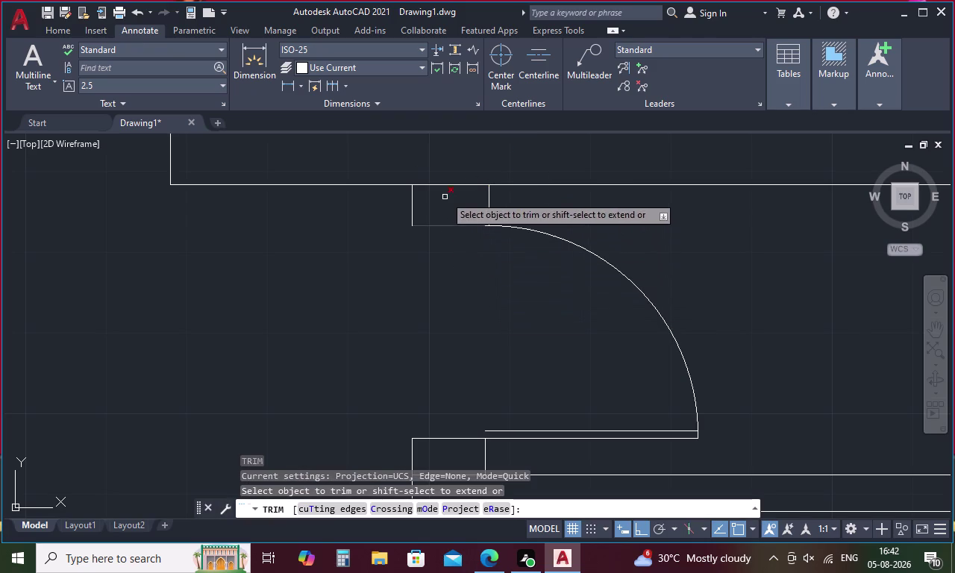
Trim away the leftover wall line pieces at the door junction.
click(446, 183)
middle_drag(458, 426, 469, 295)
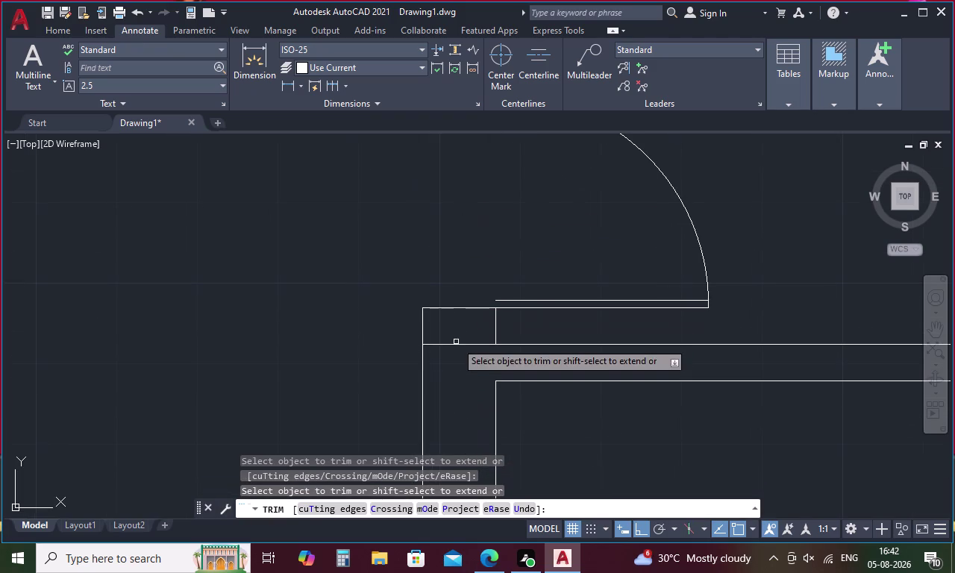
click(456, 343)
key(l)
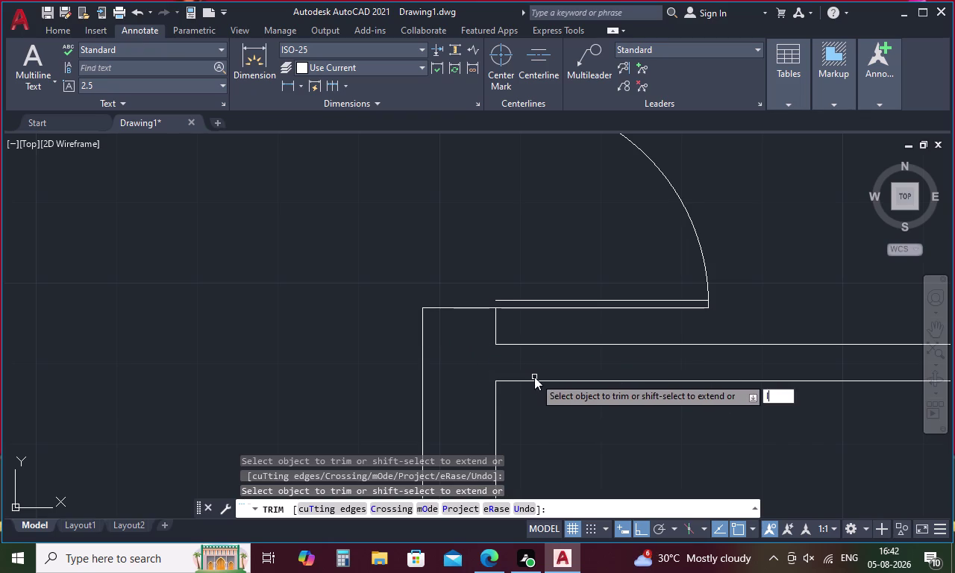
key(space)
key(Escape)
Extend a short wall line to its boundary with EXTEND.
key(e)
key(x)
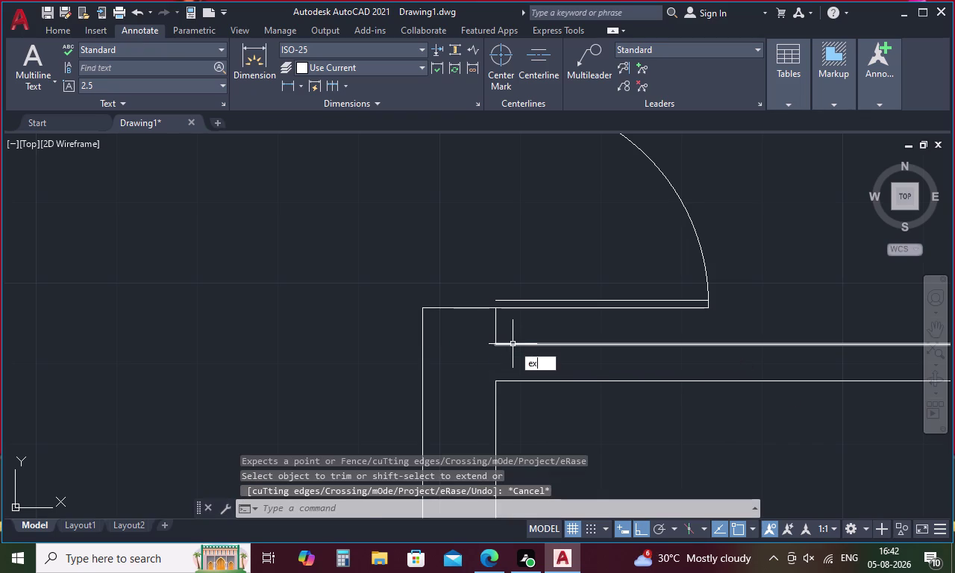
key(space)
click(494, 318)
scroll(down, 3)
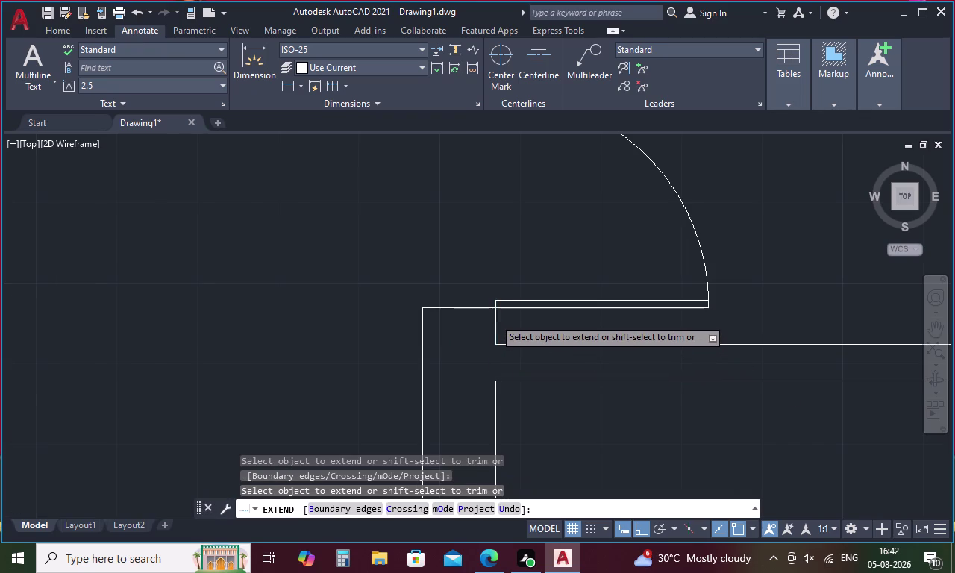
scroll(down, 3)
scroll(down, 3)
Pan across the plan to check the small rooms below the door.
middle_drag(671, 268, 592, 349)
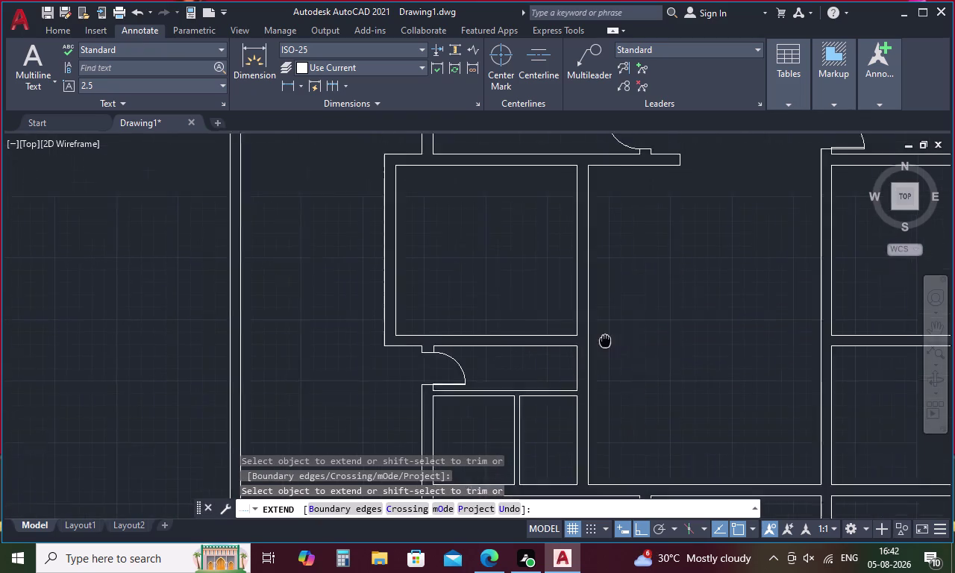
middle_drag(591, 349, 525, 386)
scroll(up, 3)
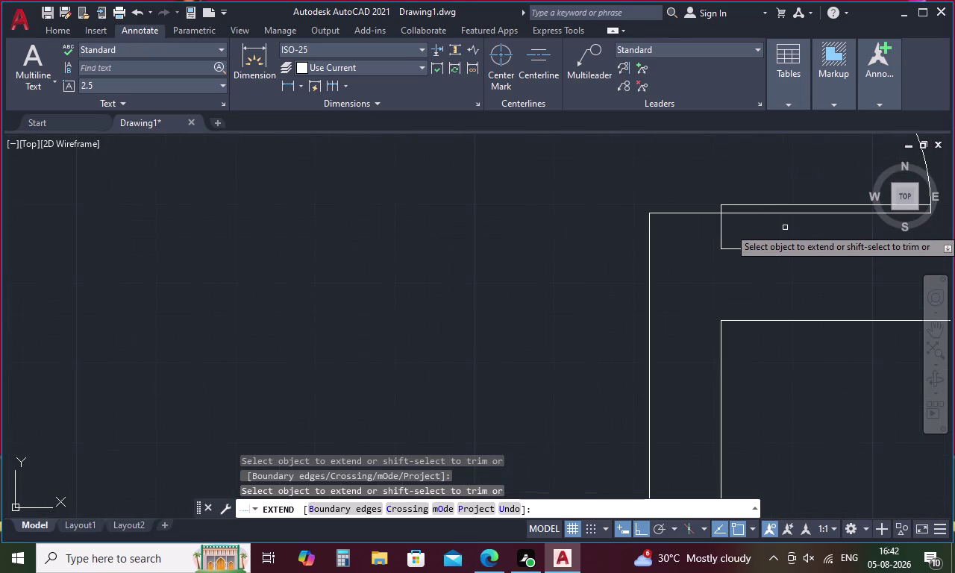
scroll(down, 3)
scroll(down, 3)
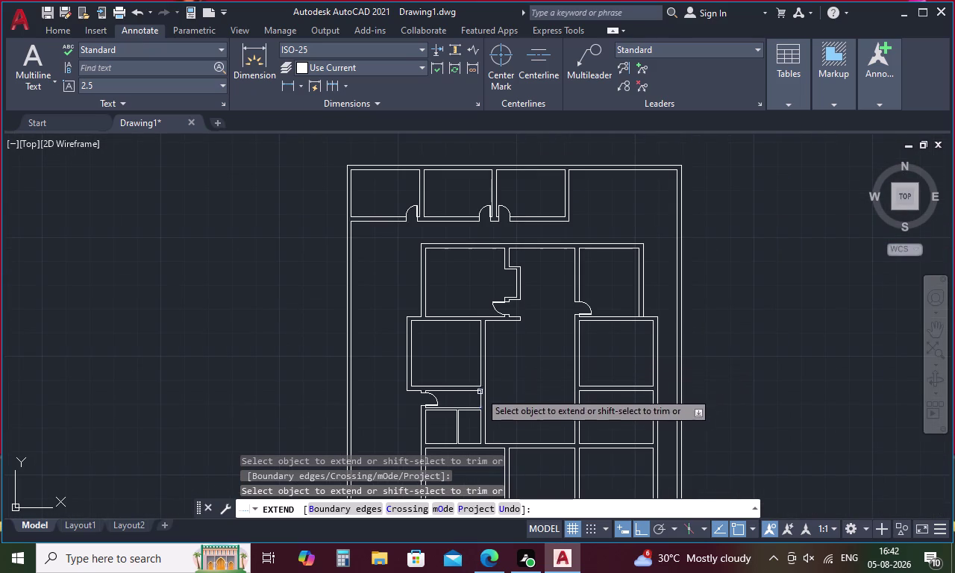
middle_drag(441, 438, 459, 383)
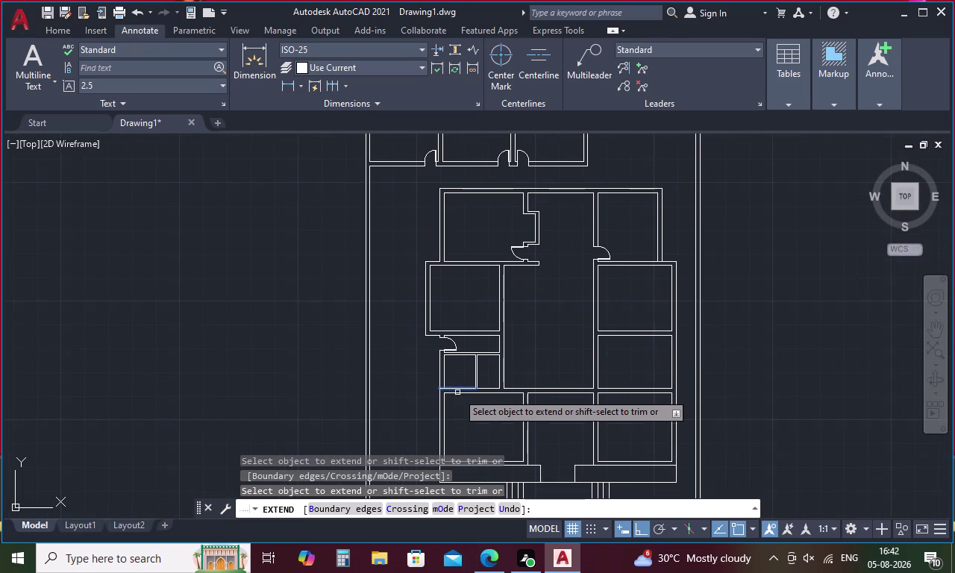
key(Escape)
scroll(up, 3)
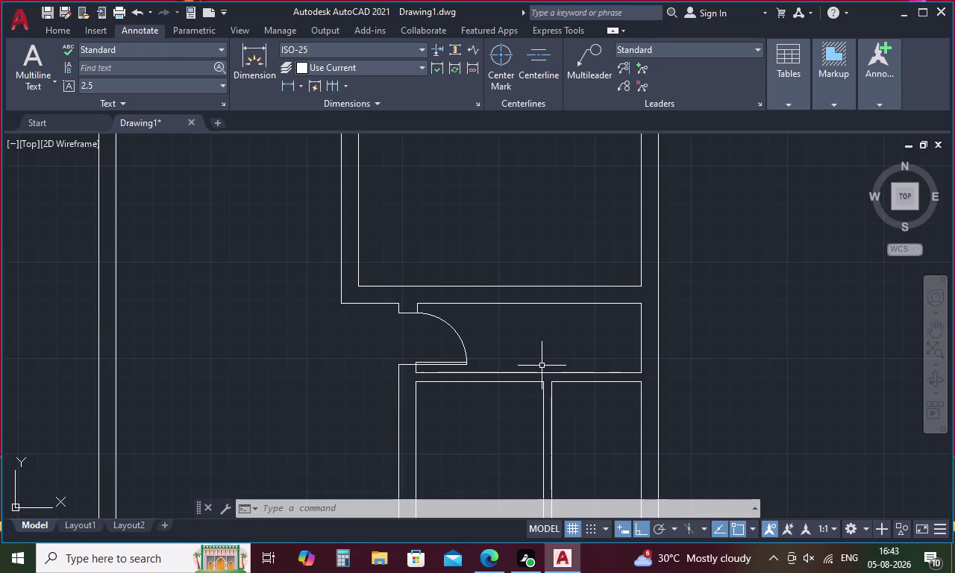
Start a line with TK tracking from the wall corner above the door room.
scroll(down, 3)
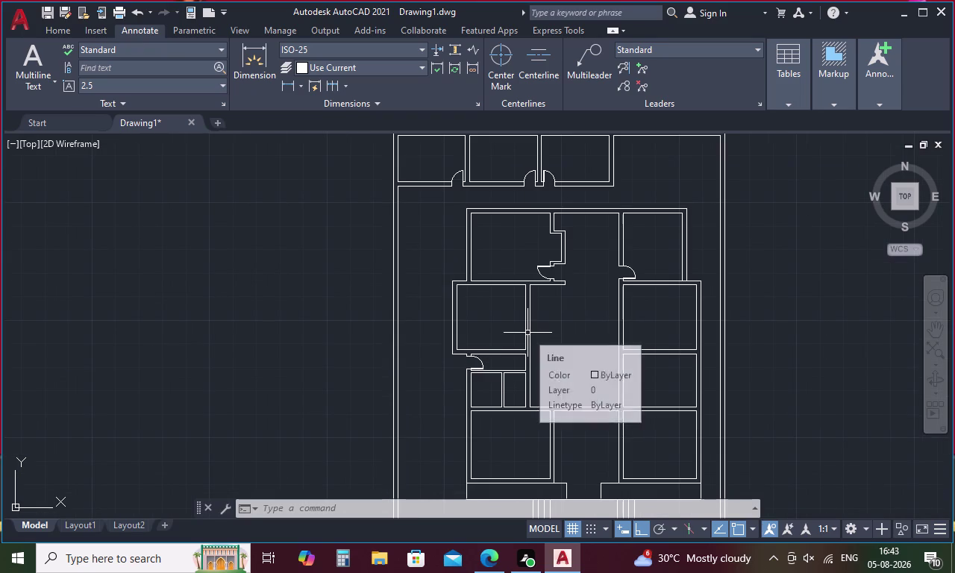
scroll(up, 3)
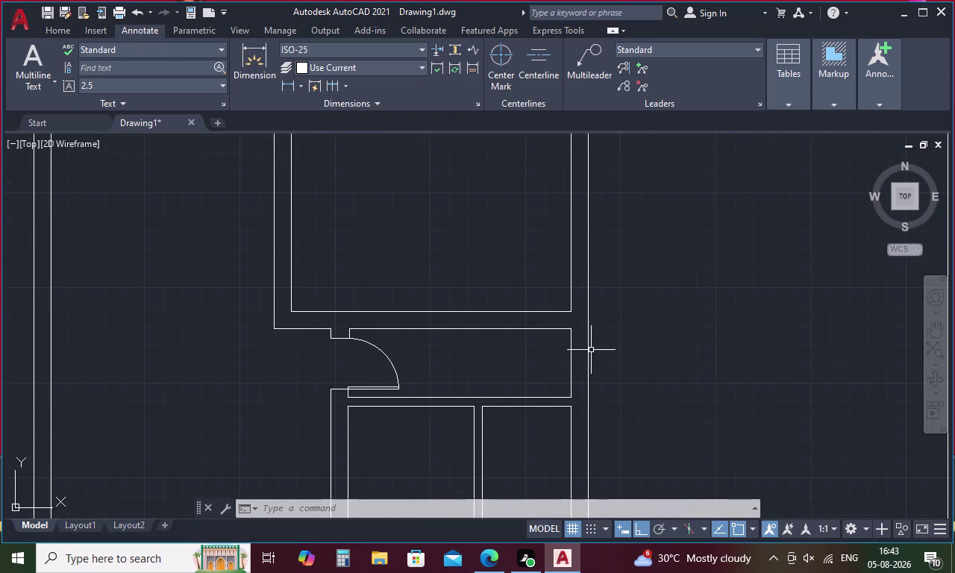
key(l)
key(Return)
text(t)
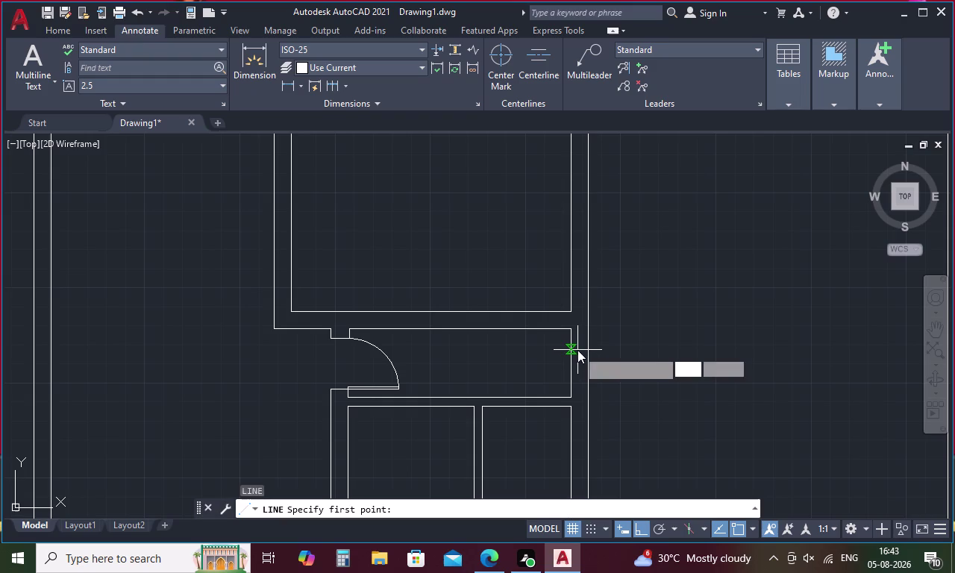
text(k)
key(space)
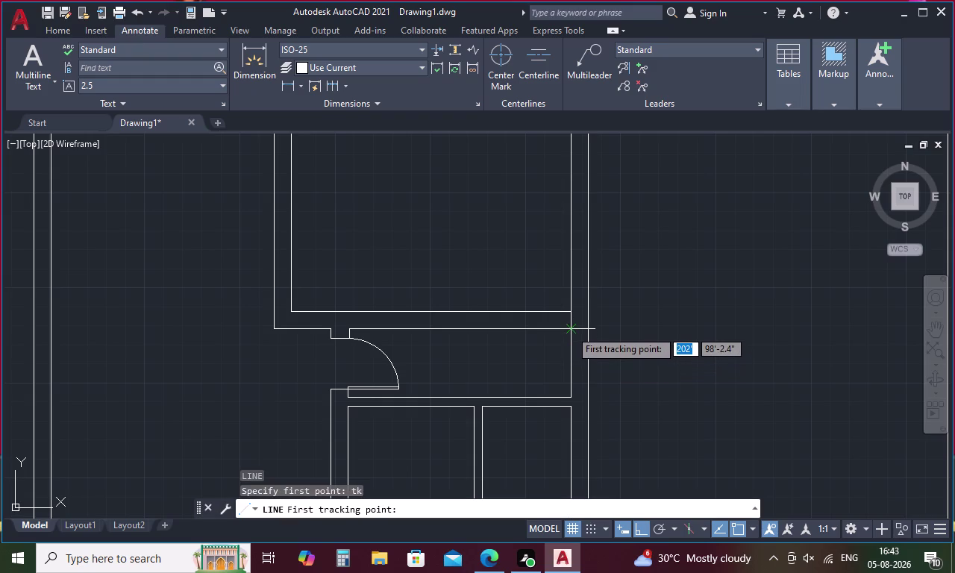
click(570, 330)
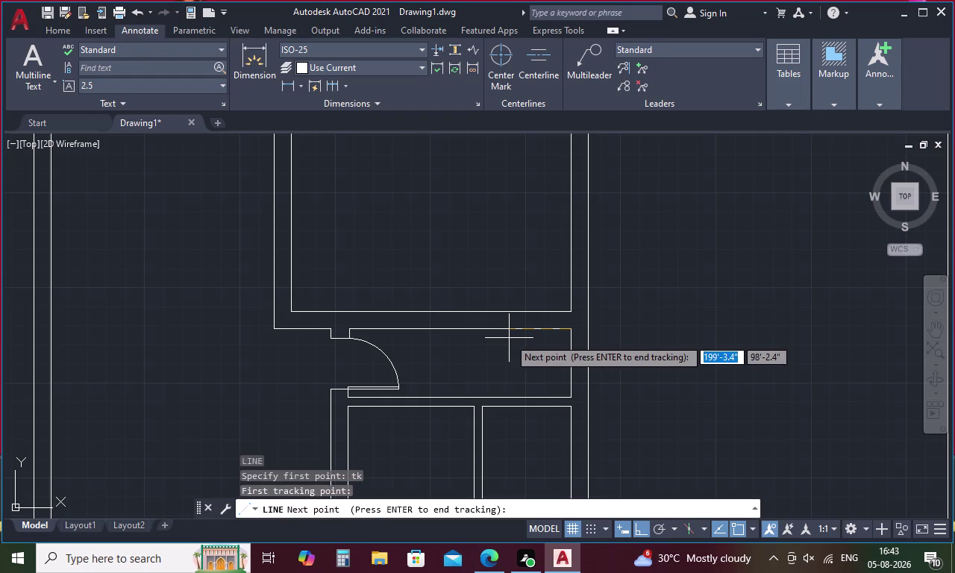
Track 4.5 along the wall from the corner, correcting a mistyped 2.5.
text(2.5)
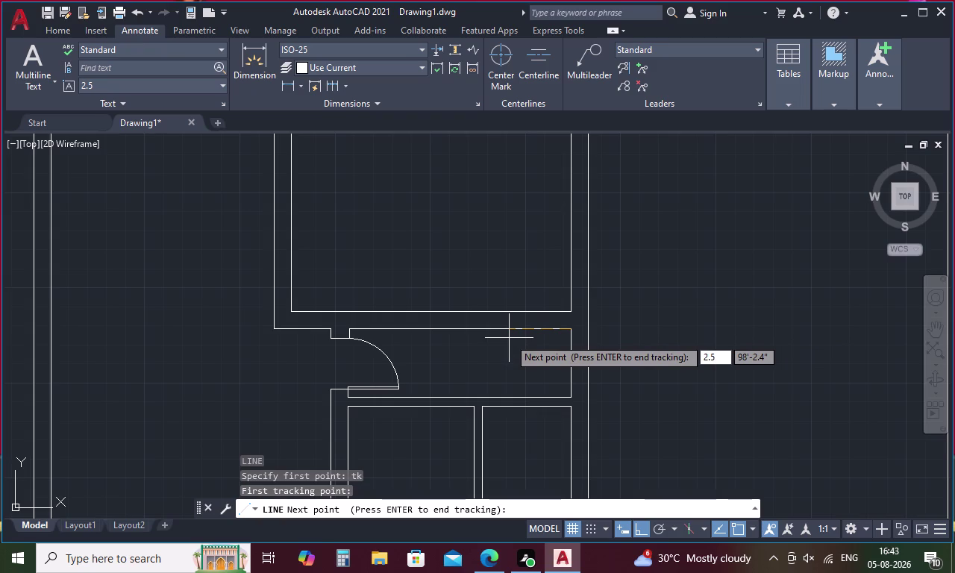
key(BackSpace)
key(BackSpace)
key(BackSpace)
text(4.)
text(5)
key(space)
key(space)
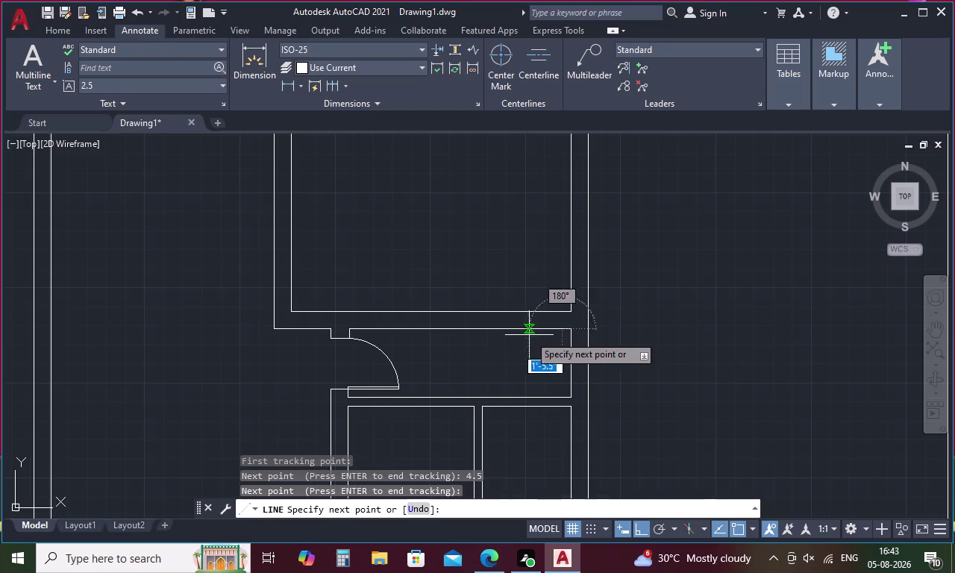
Draw the short line across the wall thickness at the tracked point.
click(560, 312)
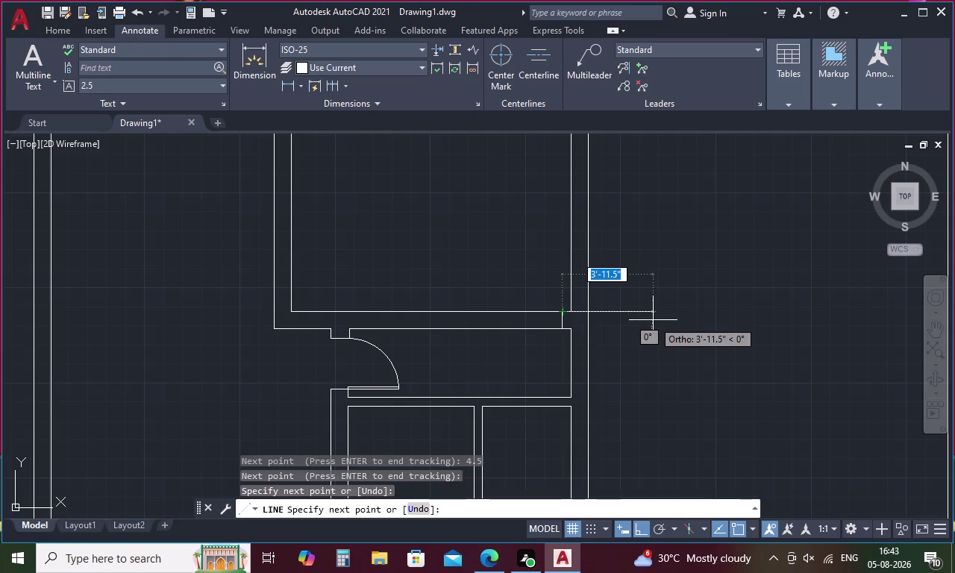
key(Escape)
key(o)
key(space)
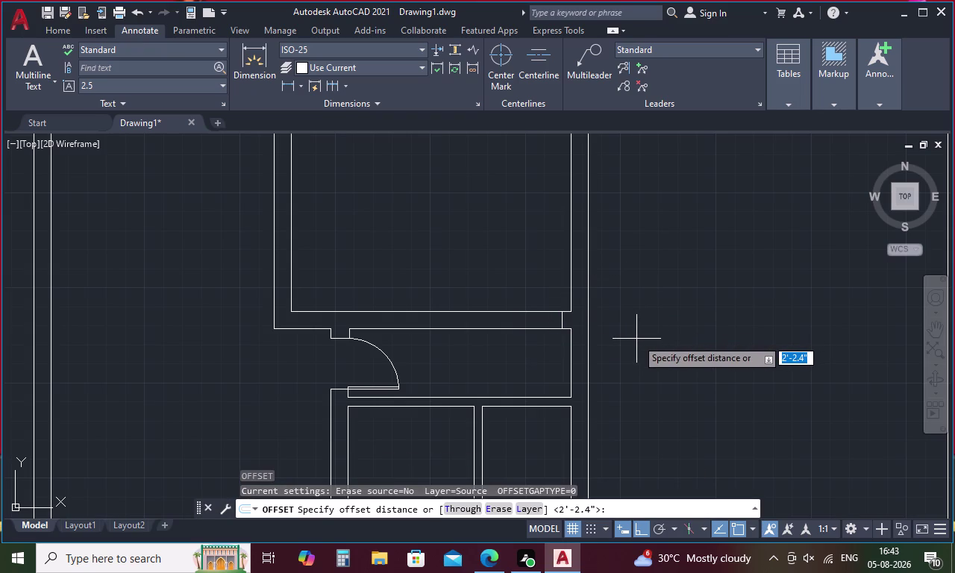
Offset the opening edge line 2.5 toward the door side.
key(2)
key(period)
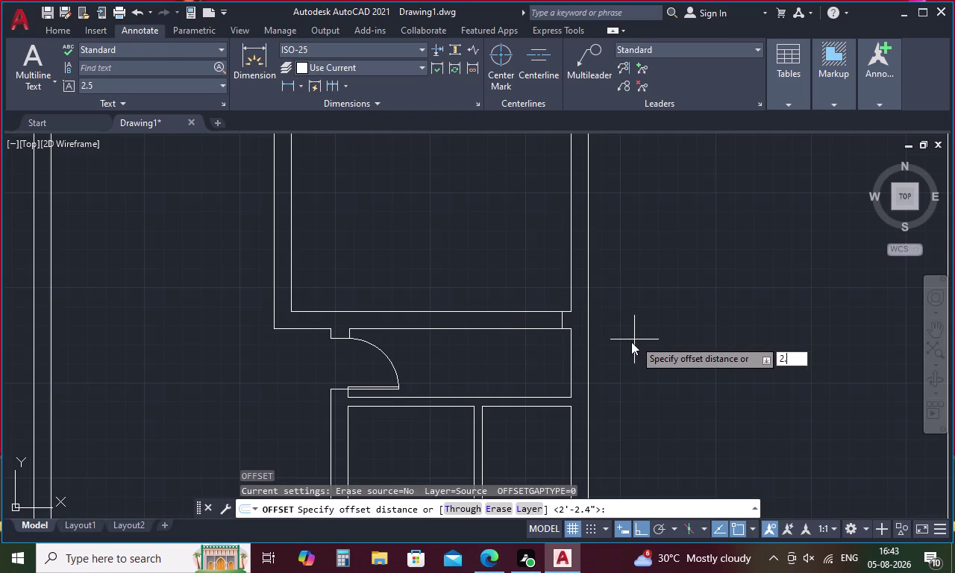
key(5)
text(')
key(space)
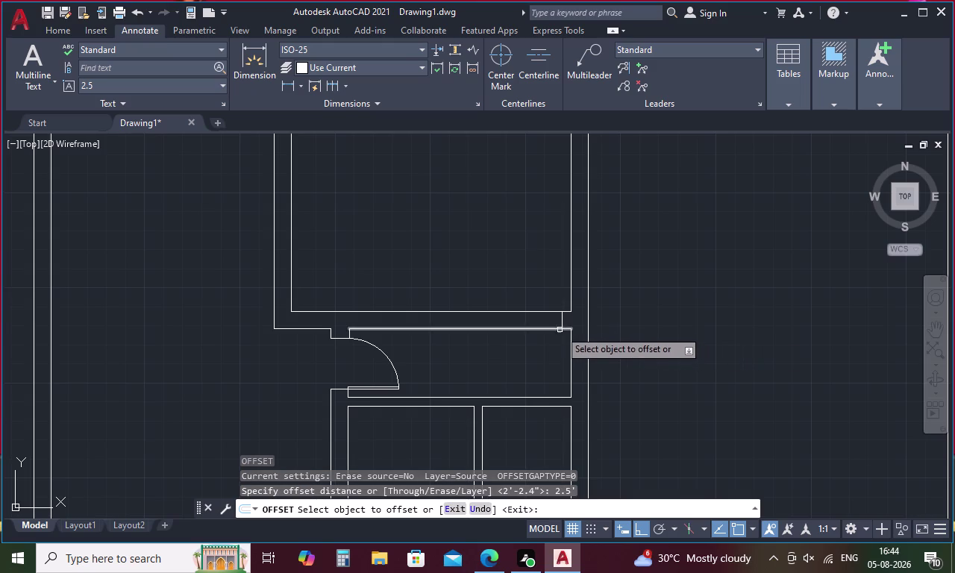
click(561, 321)
click(496, 320)
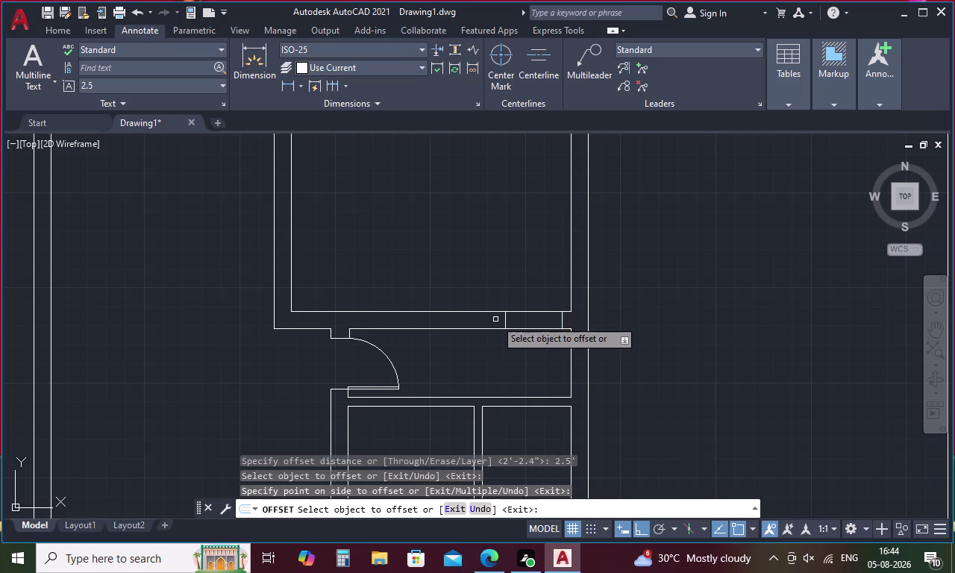
key(Escape)
Draw a 2.5 line straight up from the opening corner.
text(l)
key(space)
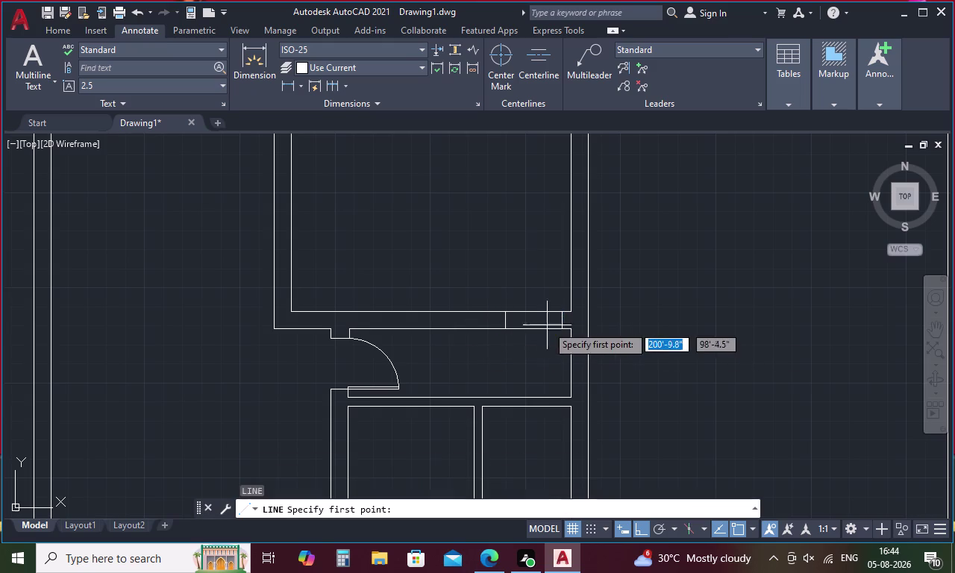
click(560, 315)
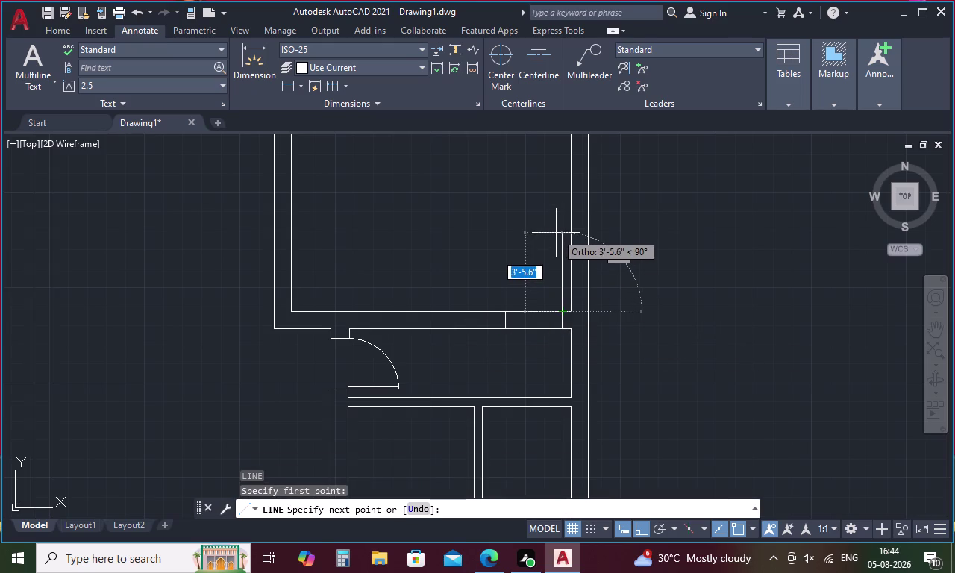
text(2.5)
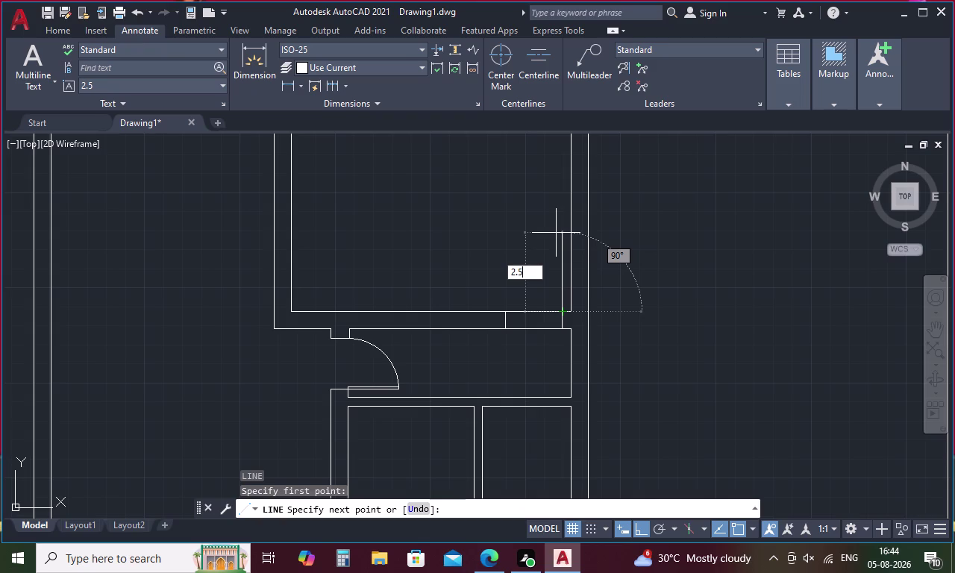
key(apostrophe)
key(space)
key(Escape)
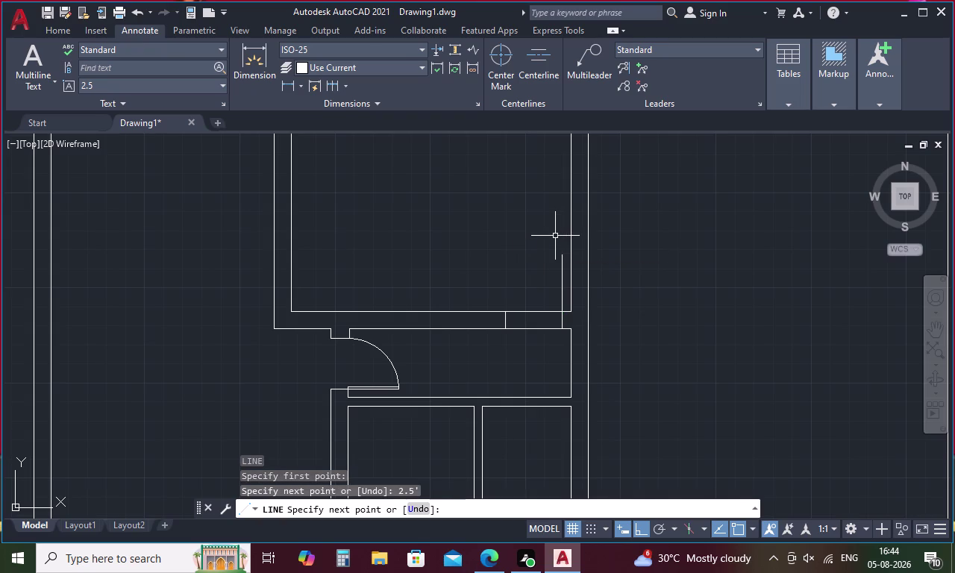
Offset the upright door leaf line by 1 beside it.
text(o)
key(space)
text(1)
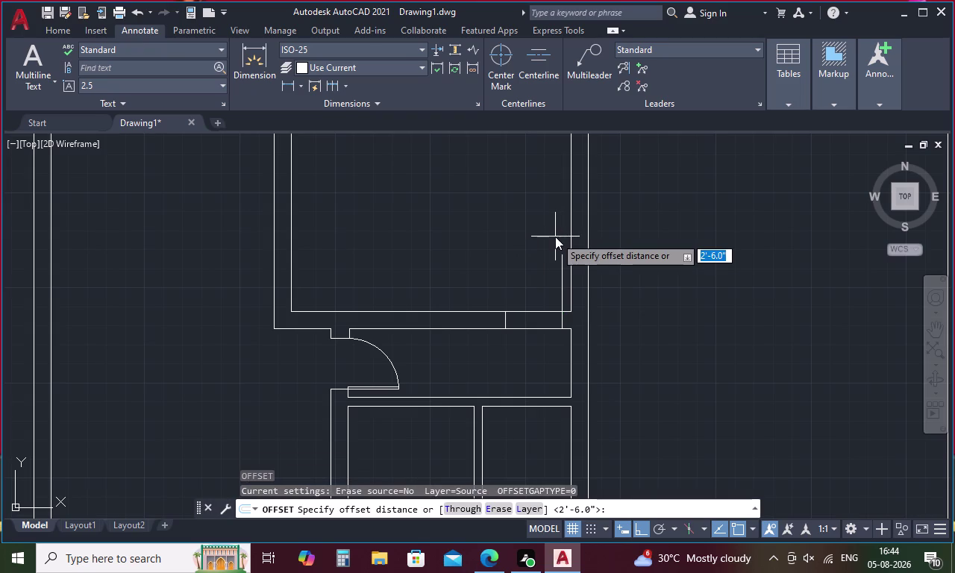
key(space)
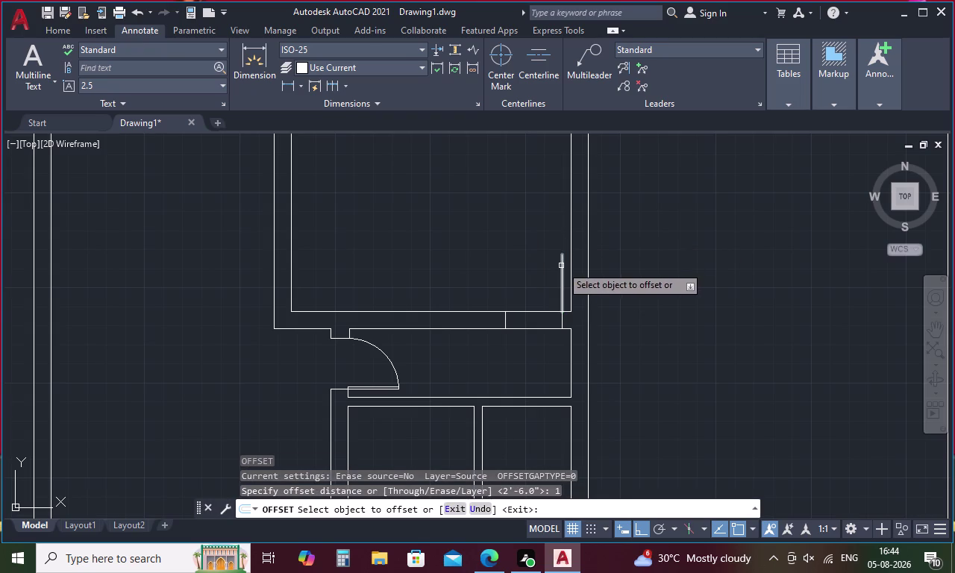
click(561, 266)
click(542, 266)
key(Escape)
text(a)
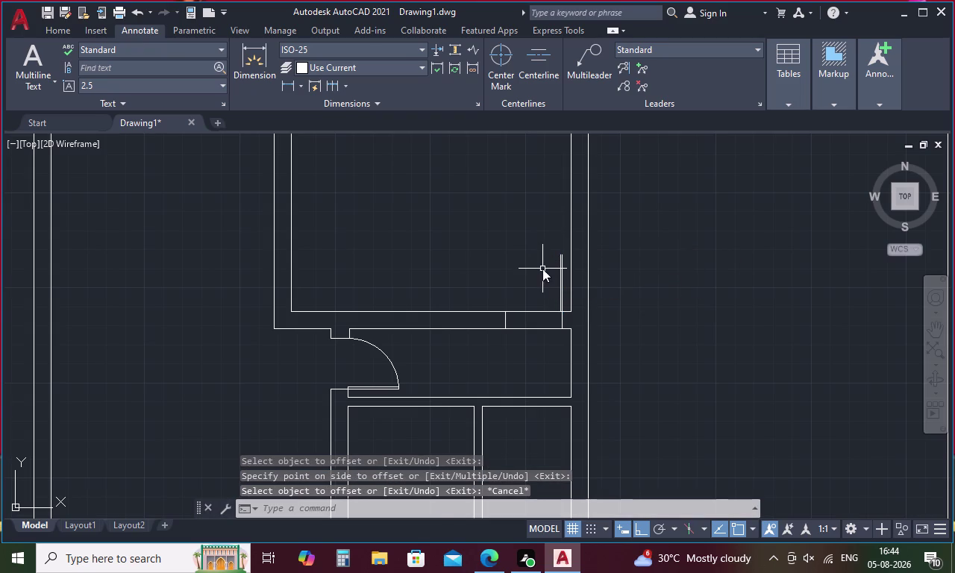
key(space)
Draw the three-point door swing arc from the leaf's top.
click(503, 312)
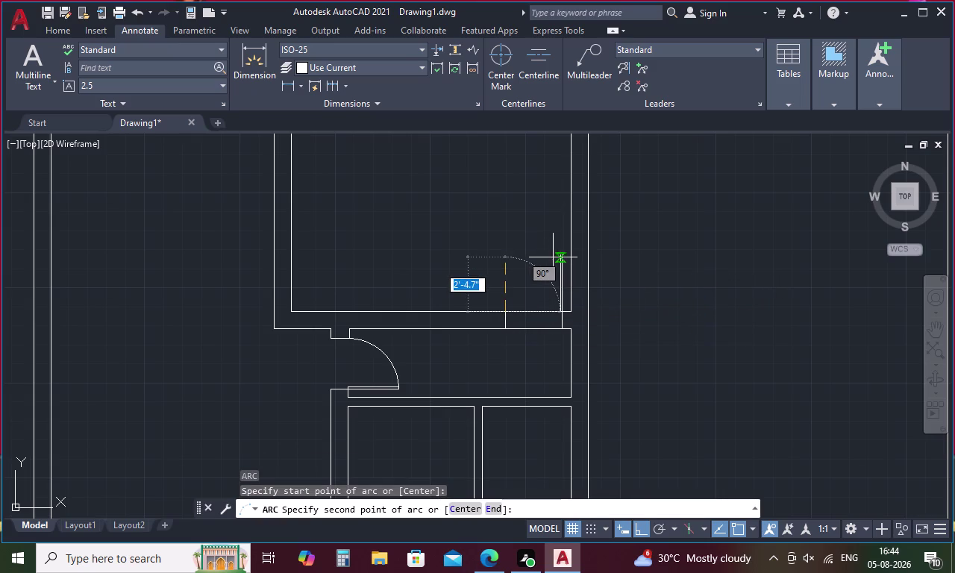
scroll(up, 3)
click(579, 247)
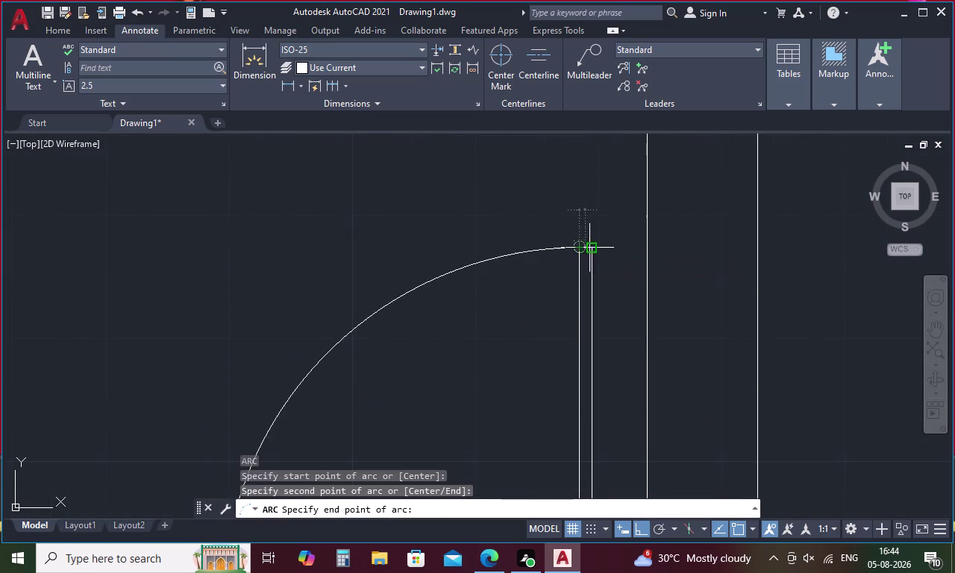
scroll(up, 3)
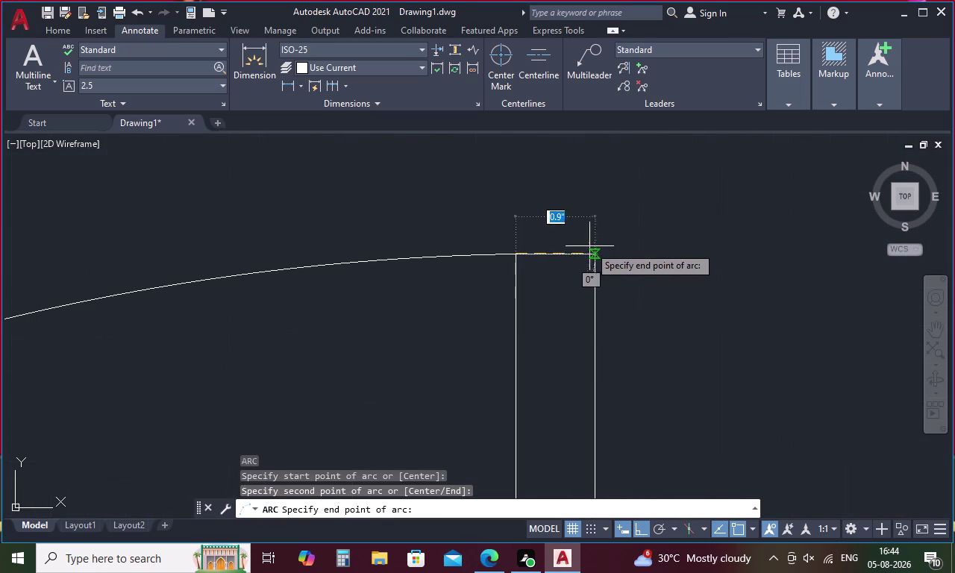
click(597, 252)
scroll(down, 3)
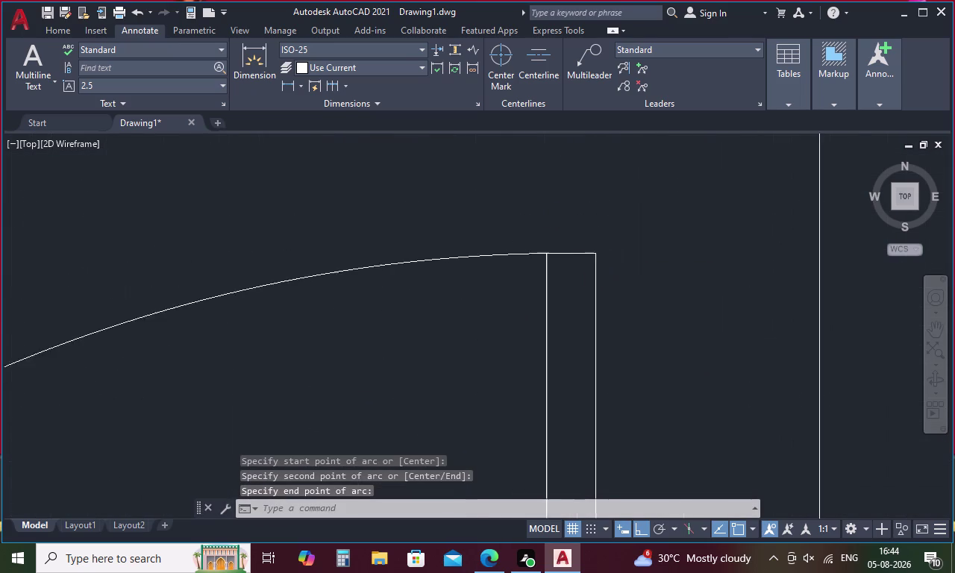
scroll(down, 3)
key(Escape)
Fence-trim the wall line across the doorway and pan out to the whole plan.
key(t)
key(r)
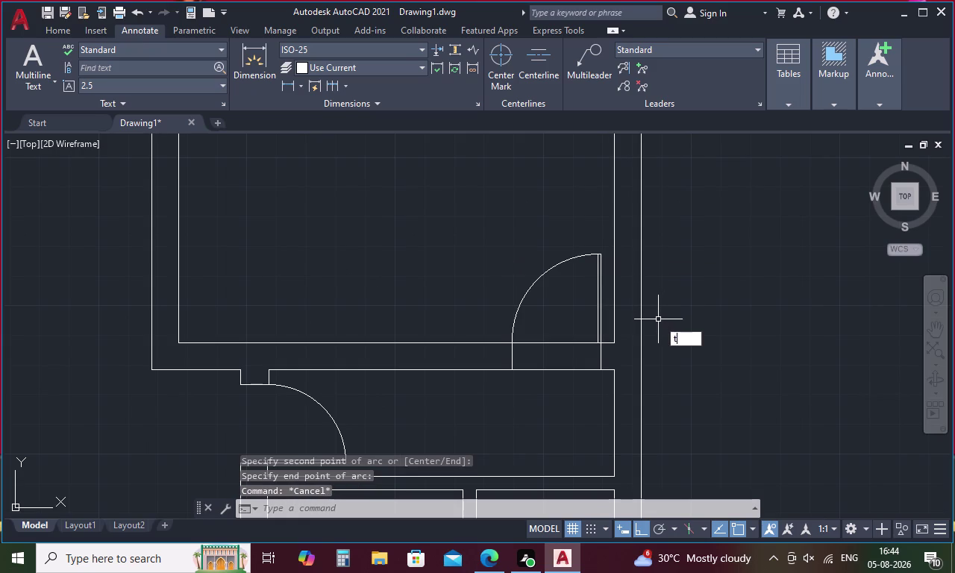
key(space)
key(space)
drag(570, 318, 556, 389)
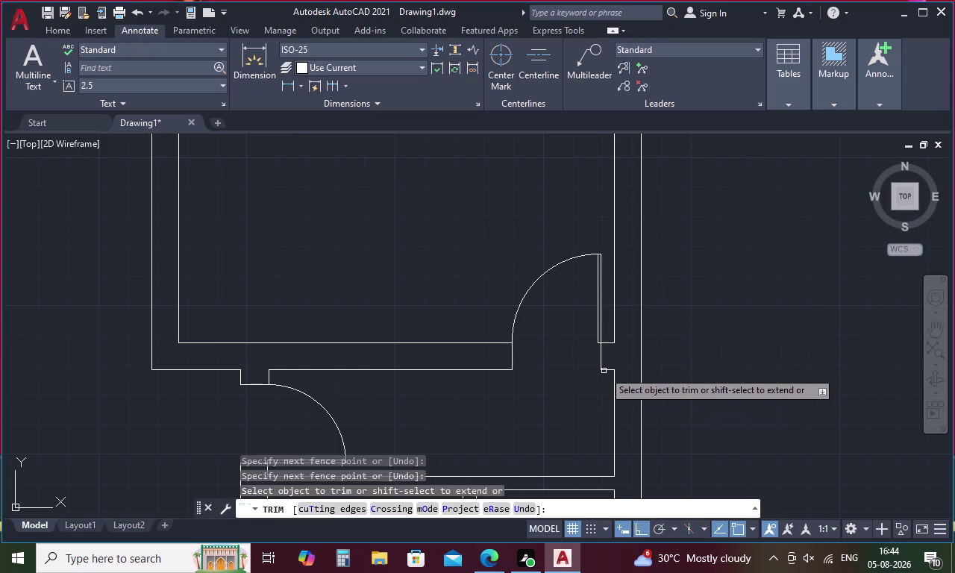
scroll(down, 3)
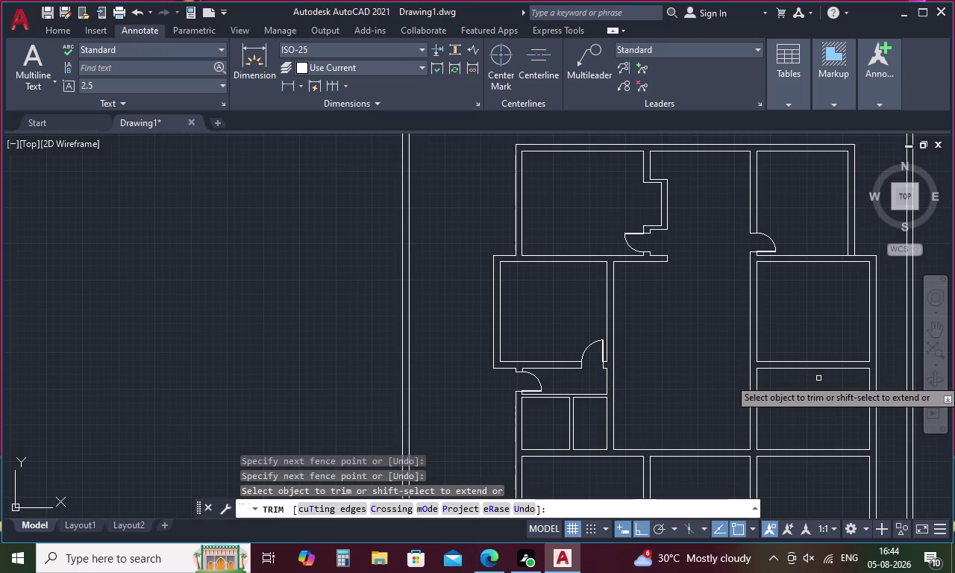
middle_drag(798, 383, 683, 391)
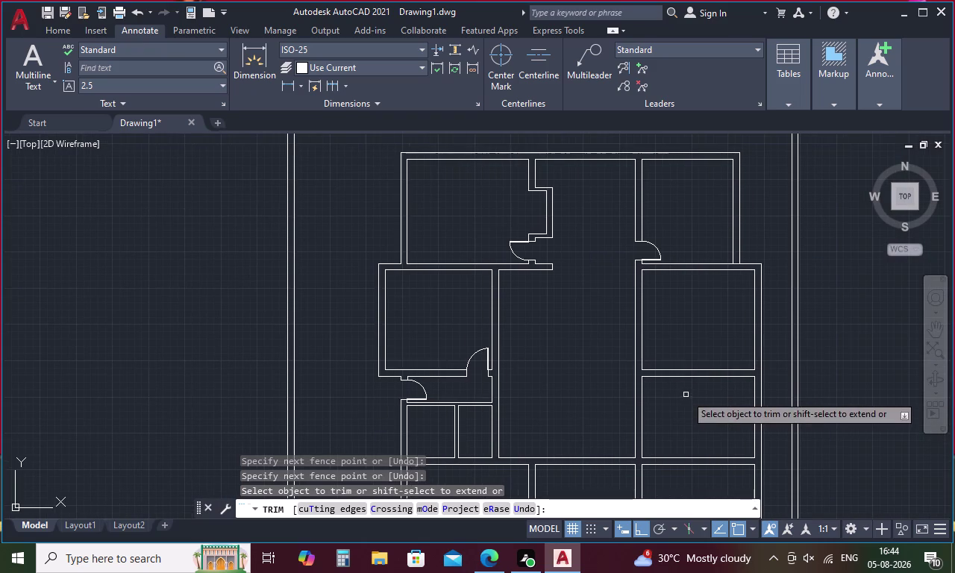
key(Escape)
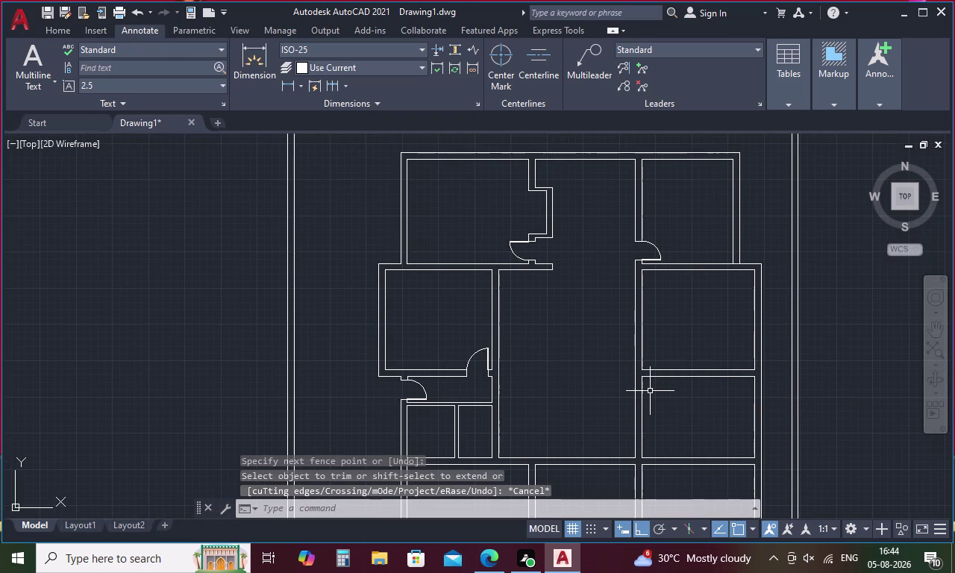
Start a line tracked 4.5 from a wall corner, then cancel it.
key(l)
key(space)
text(tk)
key(space)
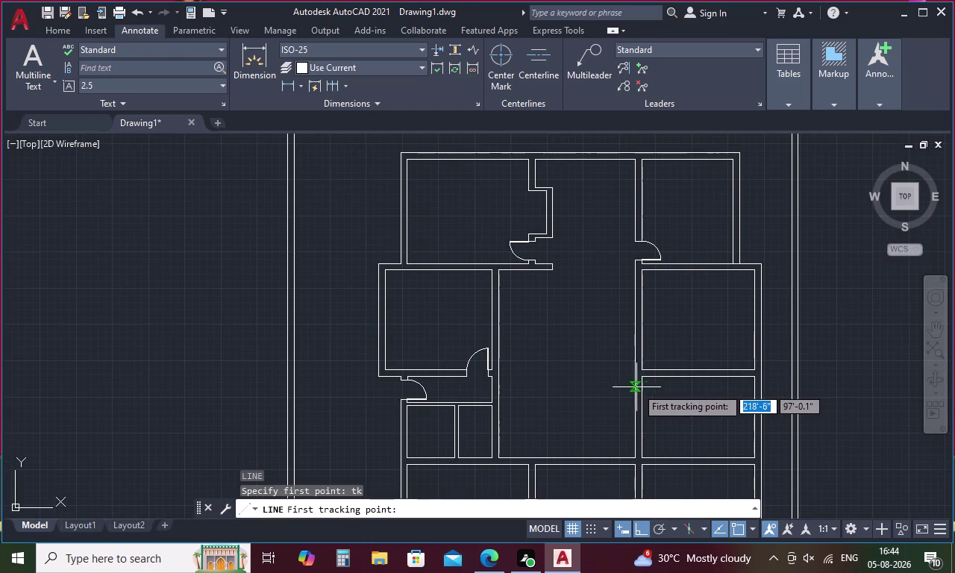
scroll(up, 3)
click(634, 362)
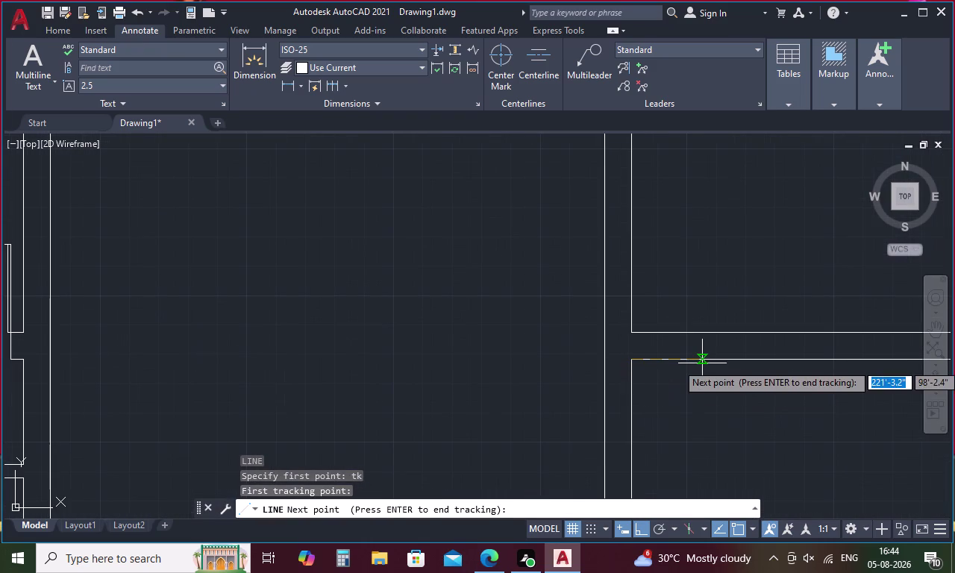
text(4.5)
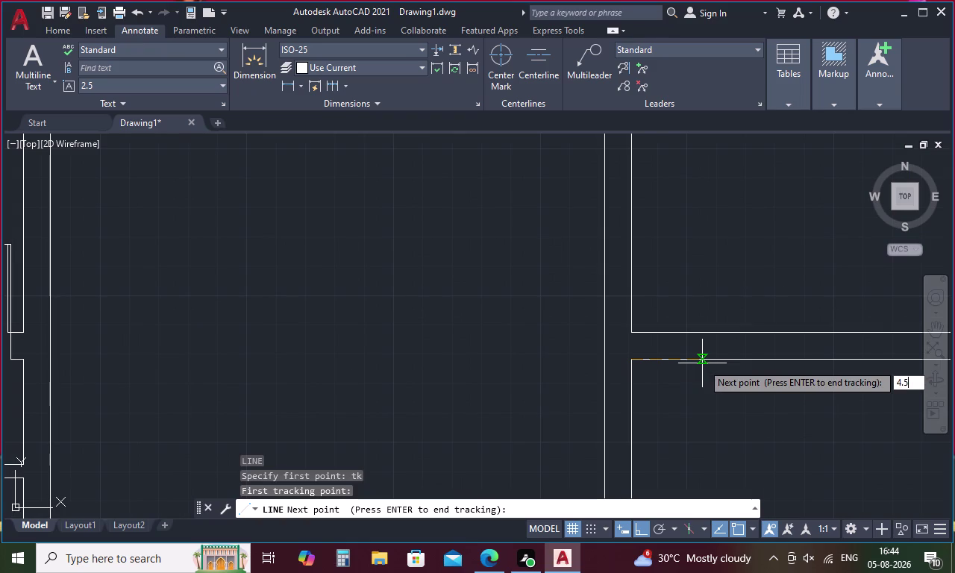
key(space)
key(space)
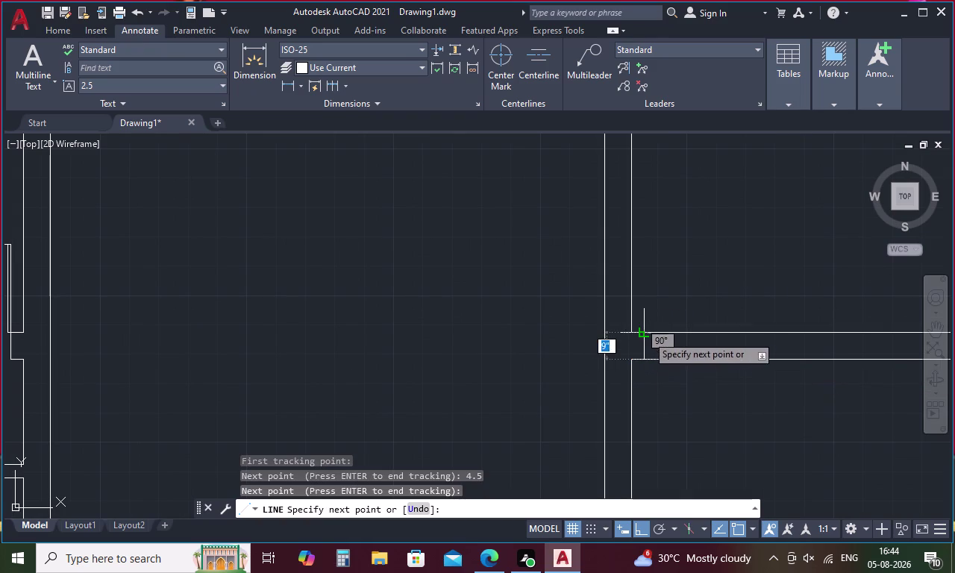
click(644, 330)
scroll(down, 3)
key(Escape)
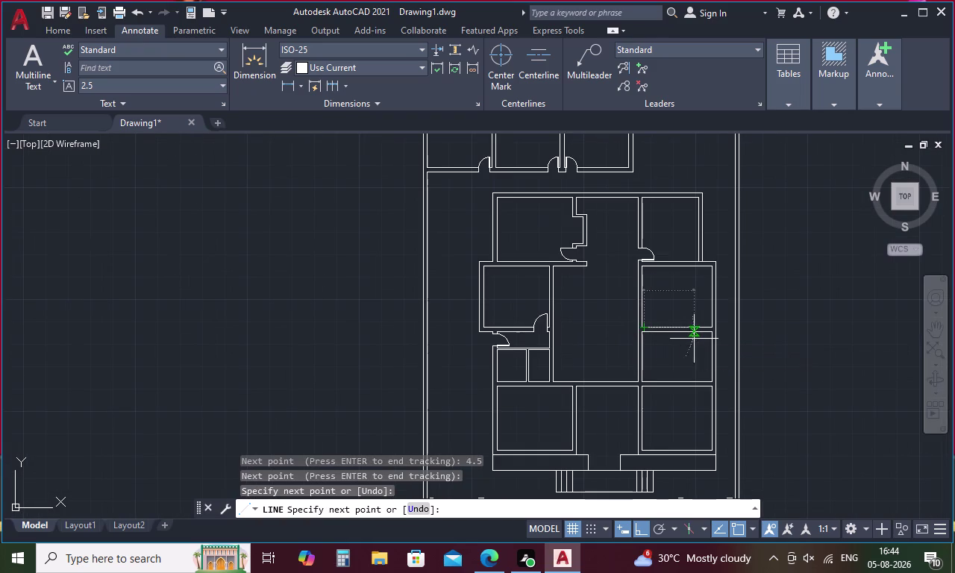
Select the door arc, leaf and jamb lines and choose copy from the right-click menu.
scroll(up, 3)
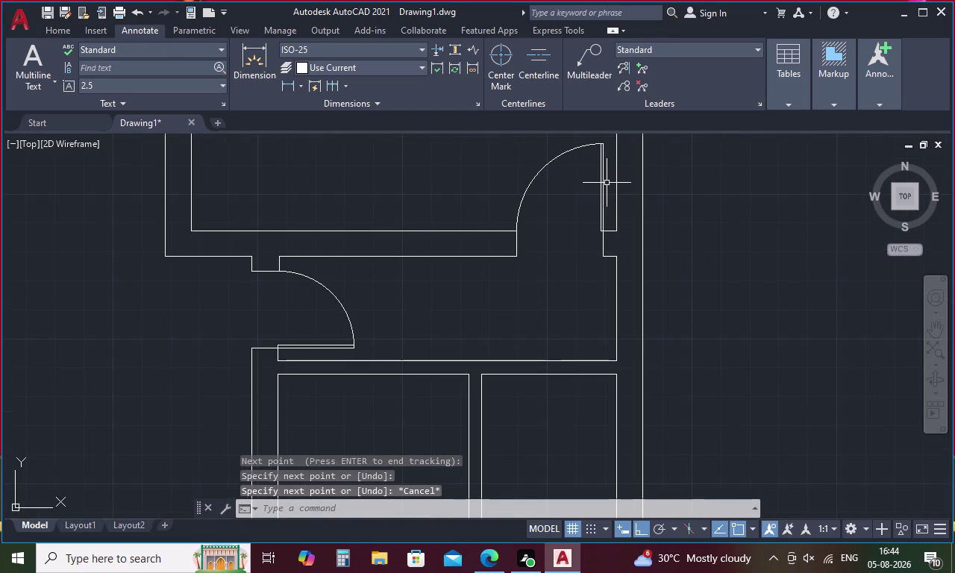
drag(607, 181, 517, 191)
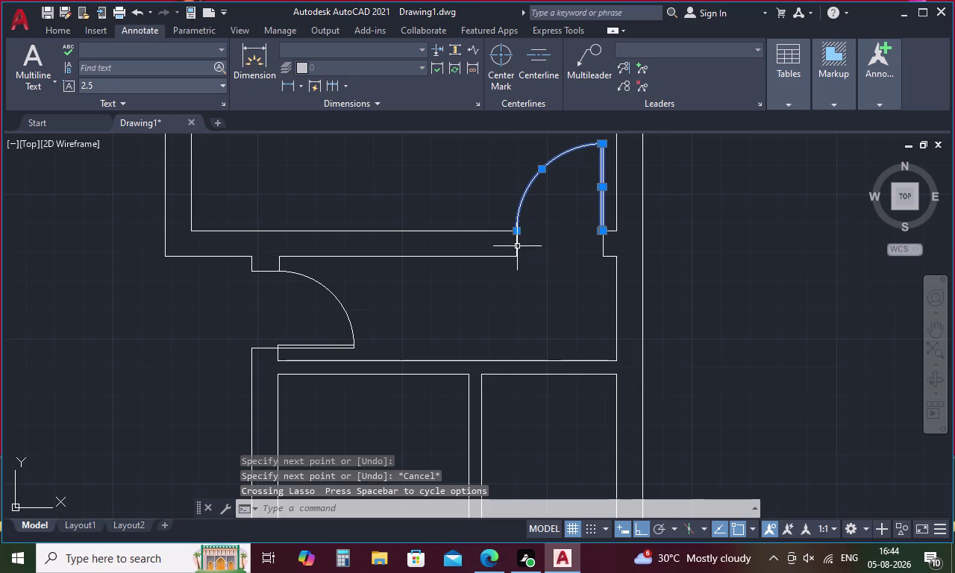
click(518, 245)
right_click(561, 255)
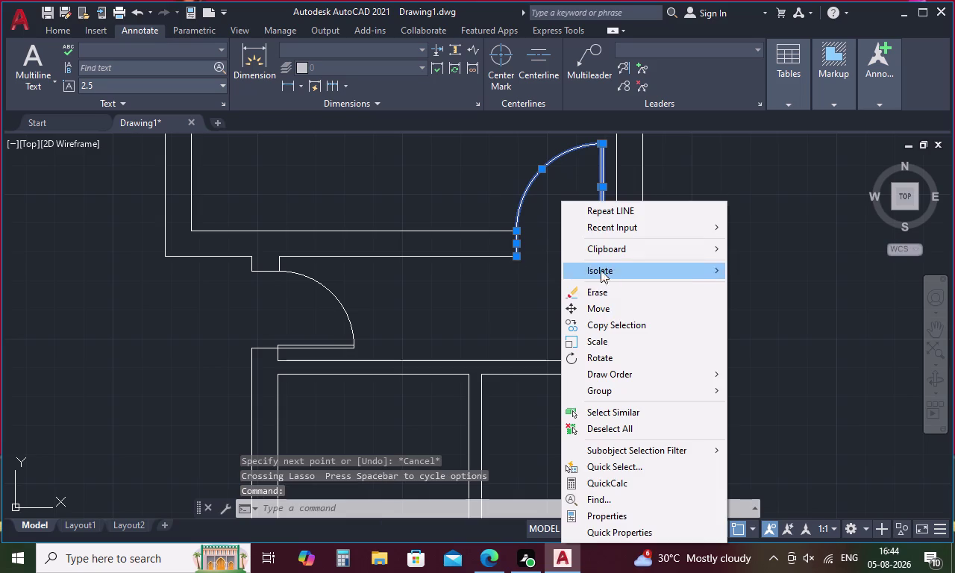
click(616, 323)
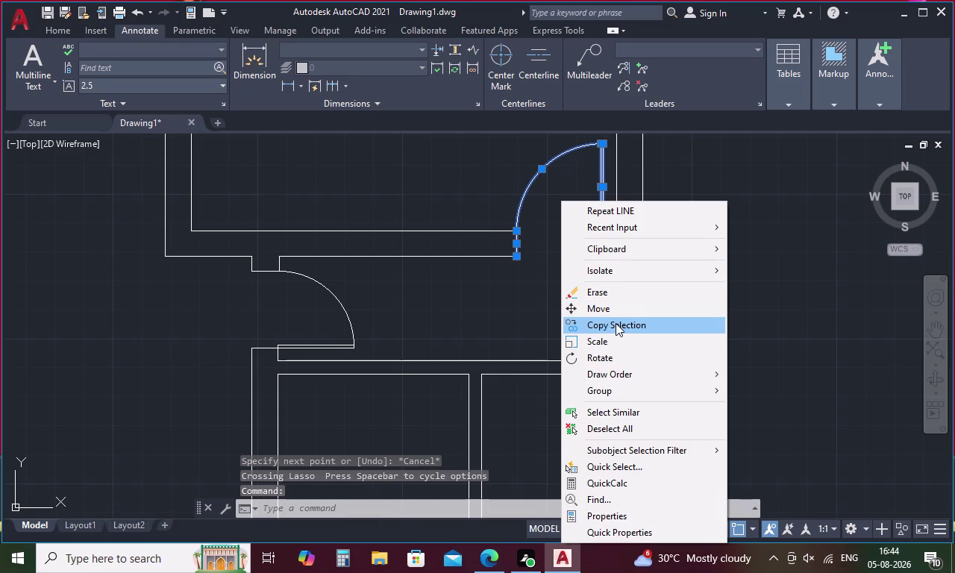
Place a copy of the door 18'-0" to the right at the next doorway.
click(602, 228)
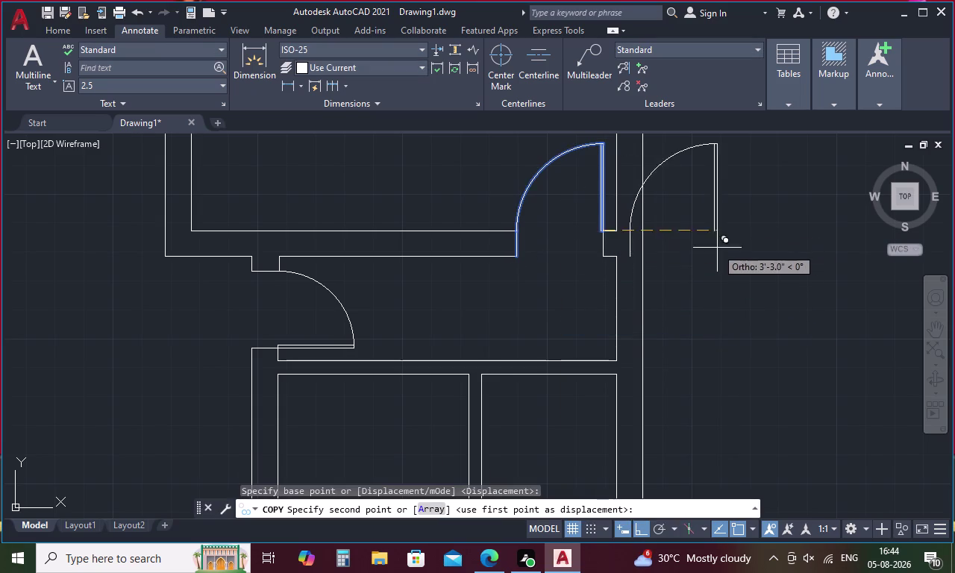
scroll(down, 3)
scroll(up, 3)
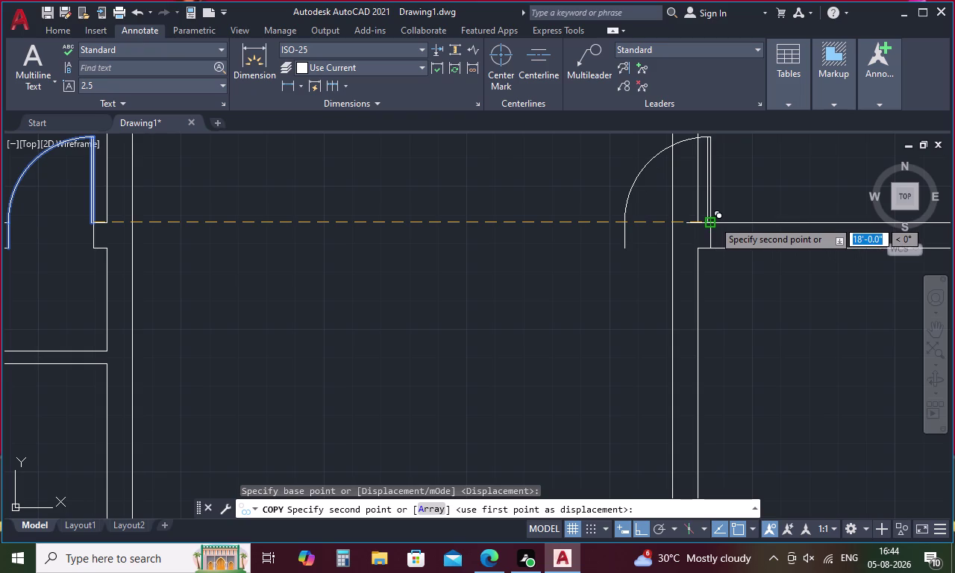
click(713, 221)
key(Escape)
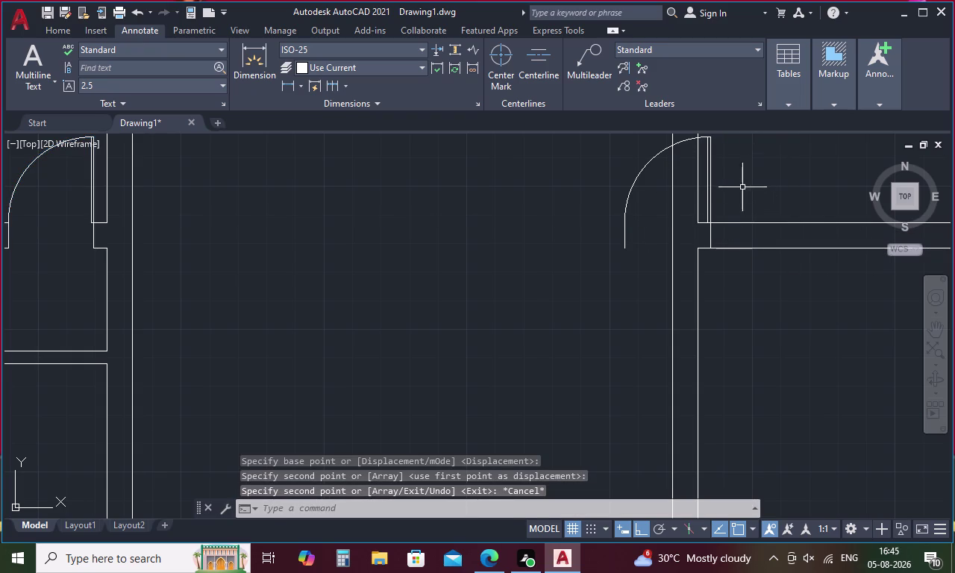
Select the copied door's leaf, arc and jamb lines.
drag(742, 187, 698, 191)
key(Escape)
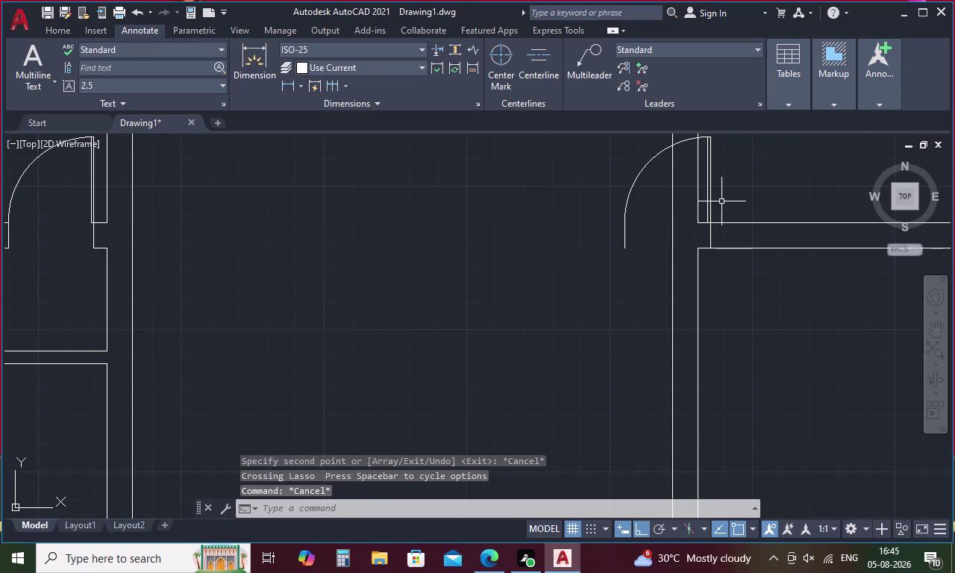
drag(723, 197, 704, 210)
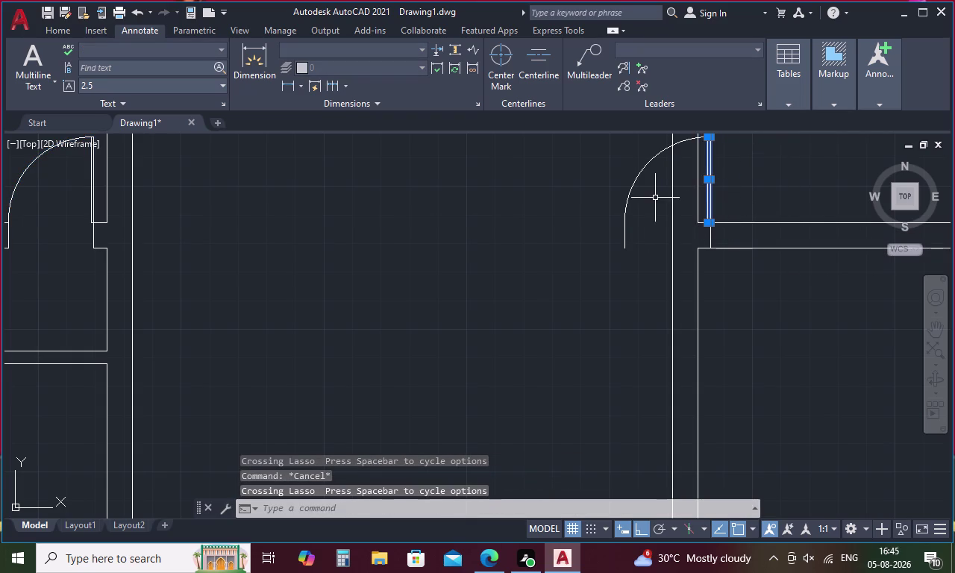
drag(653, 195, 612, 209)
drag(638, 230, 598, 244)
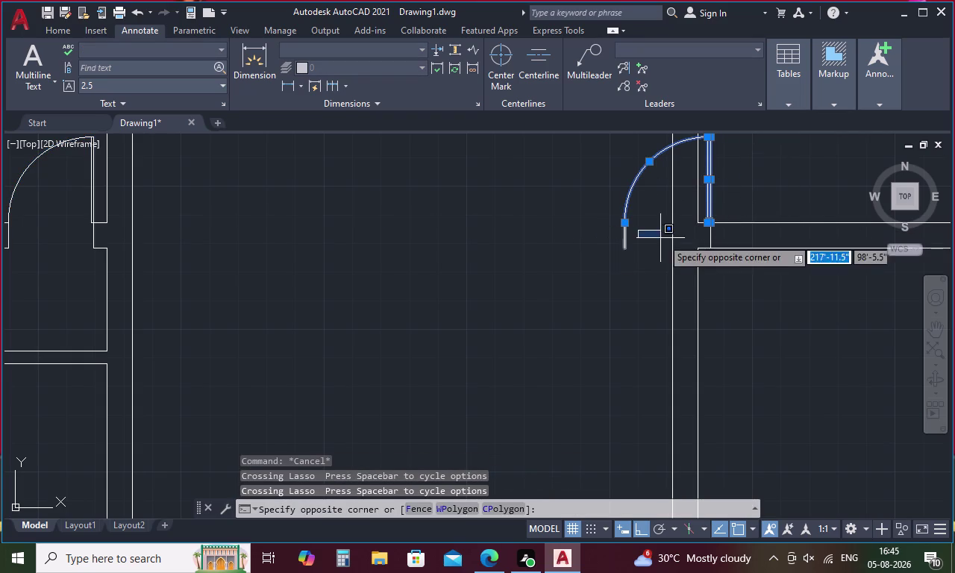
click(588, 244)
Start MIRROR on the copied door with the first mirror point at the jamb.
right_click(575, 274)
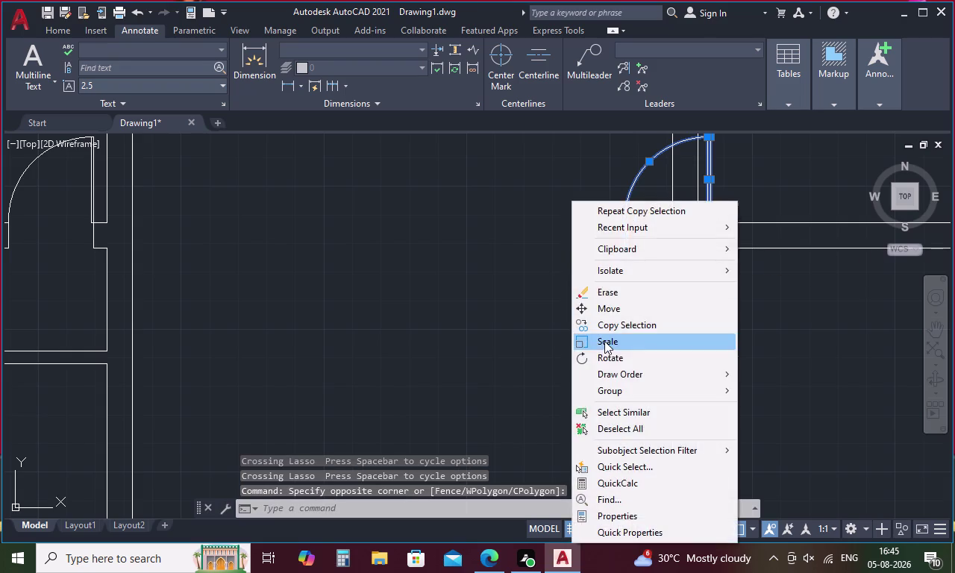
key(Escape)
key(m)
key(i)
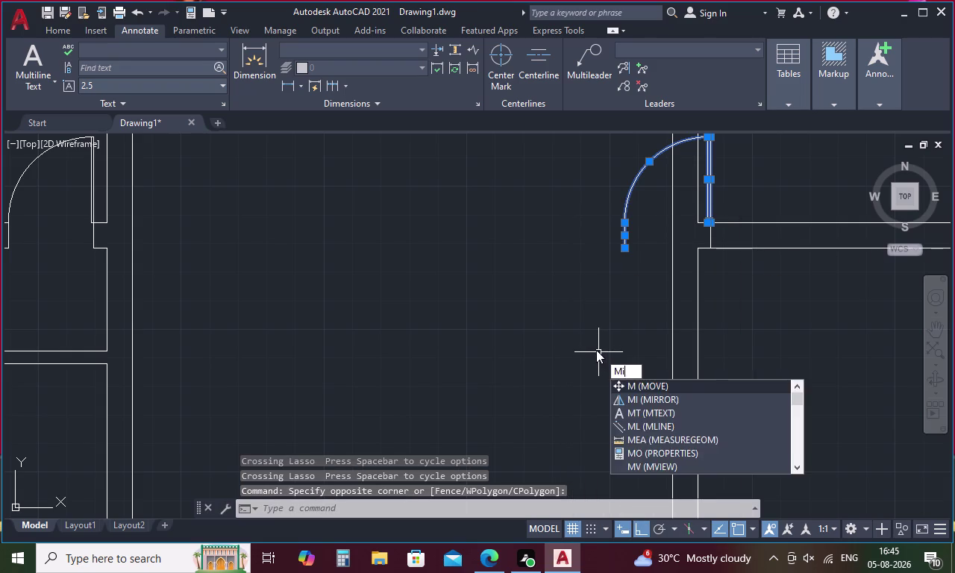
key(space)
middle_drag(715, 217, 708, 229)
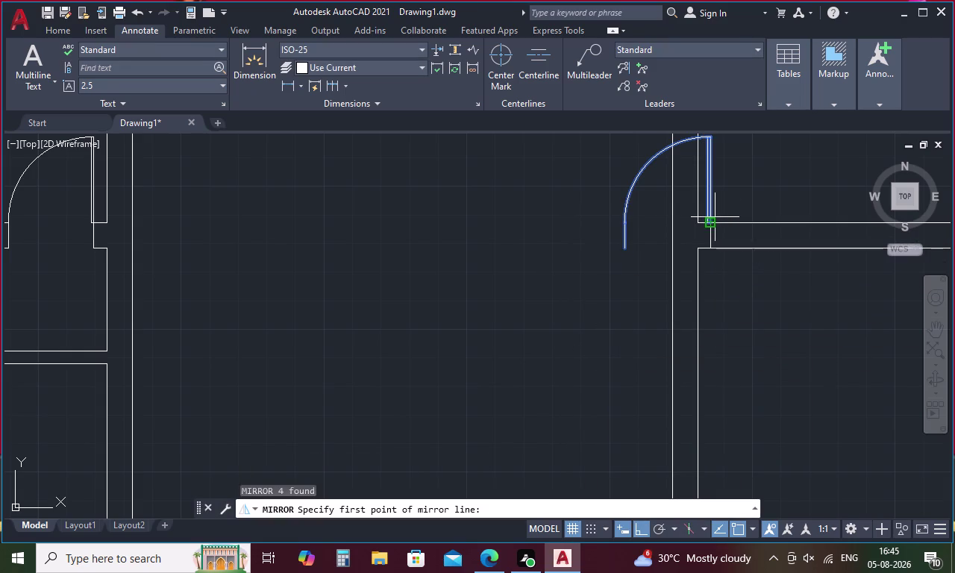
middle_drag(709, 228, 673, 305)
scroll(up, 3)
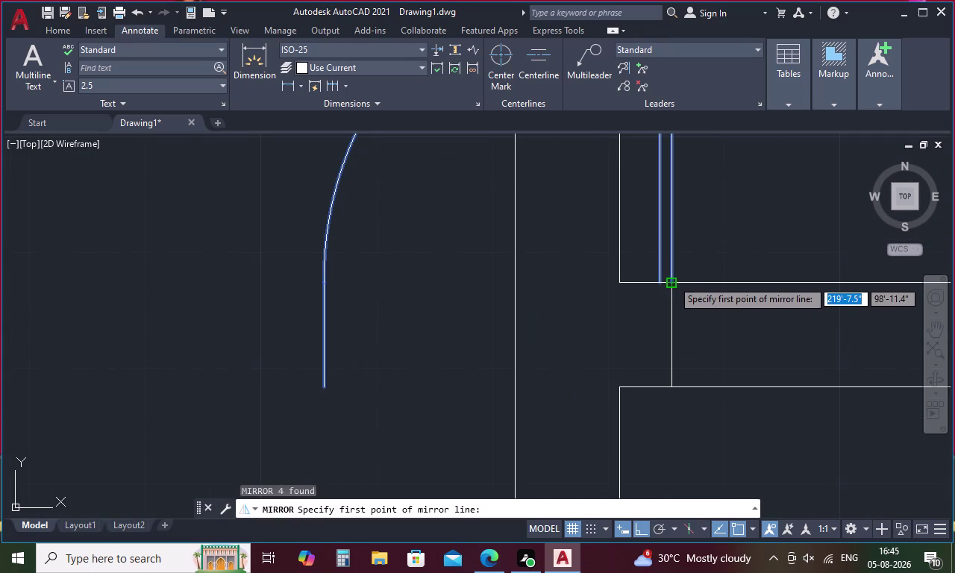
click(672, 280)
Set the second point on the vertical jamb line and erase the source door.
scroll(down, 3)
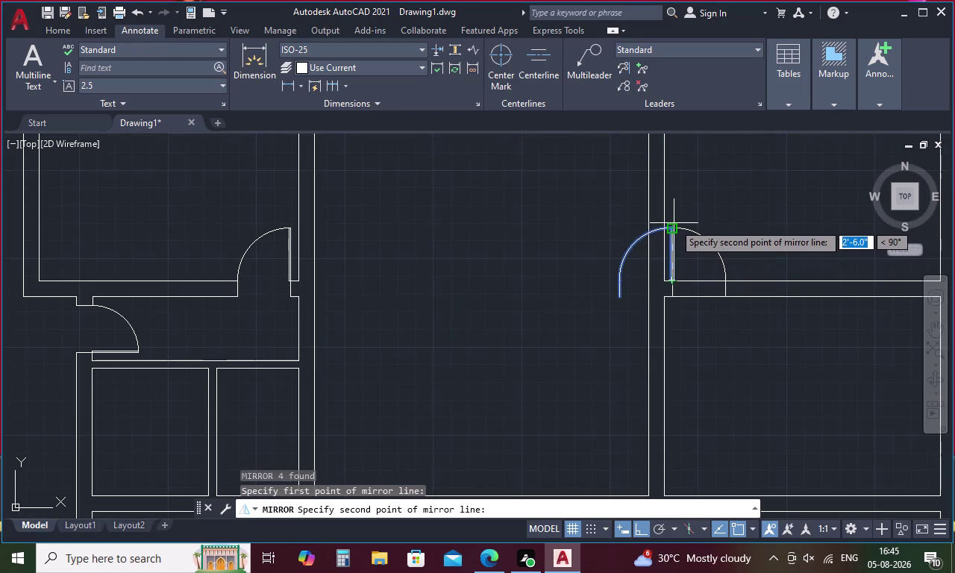
scroll(up, 3)
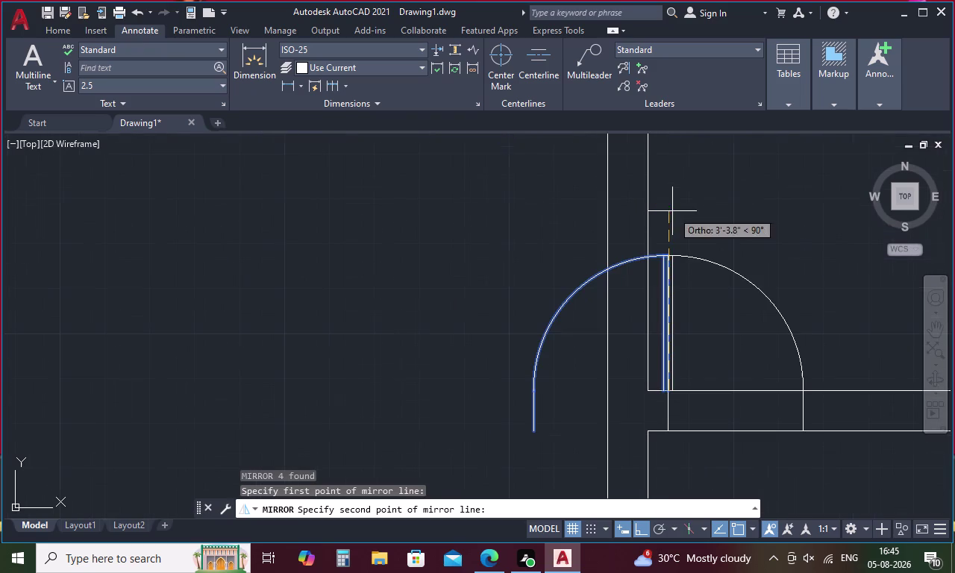
scroll(up, 3)
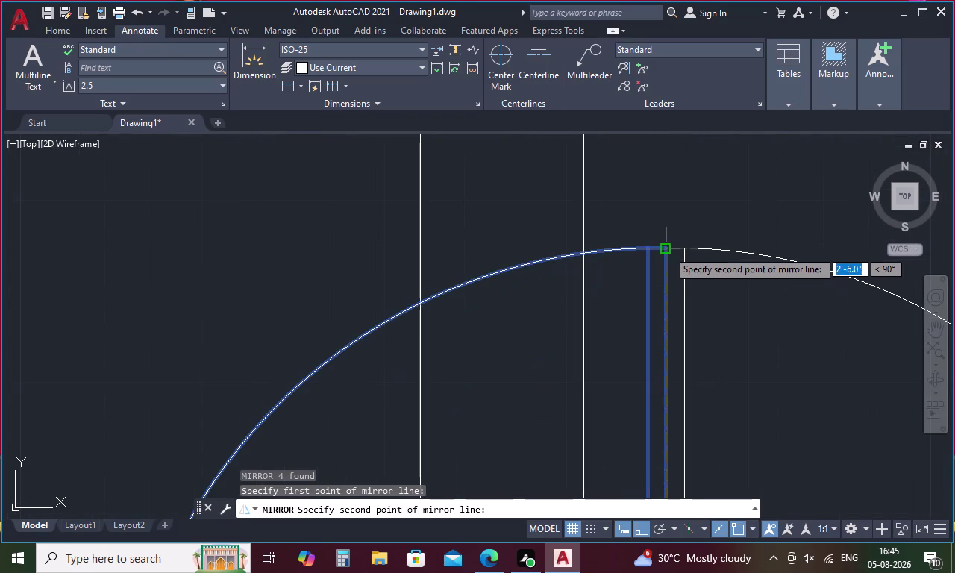
click(668, 246)
drag(699, 280, 668, 246)
scroll(down, 3)
middle_drag(757, 323, 644, 200)
key(Escape)
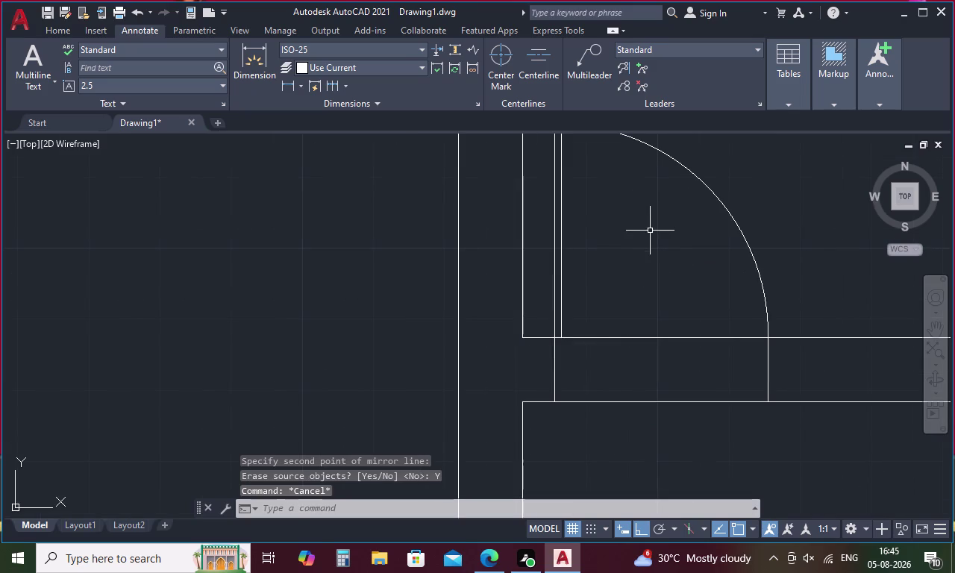
Fence-trim the wall lines across the new flipped doorway.
key(t)
key(r)
key(space)
drag(650, 277, 635, 437)
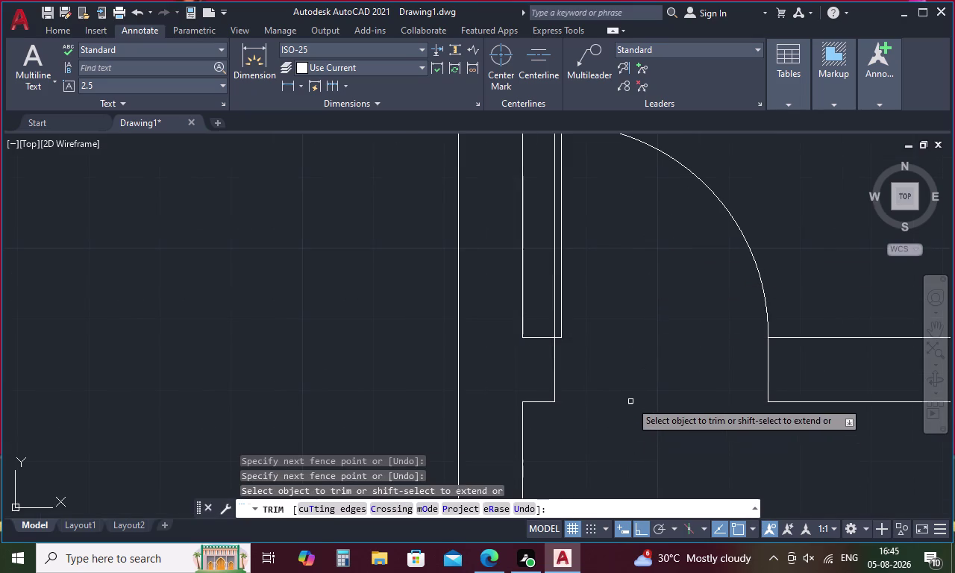
scroll(down, 3)
middle_drag(707, 371, 676, 230)
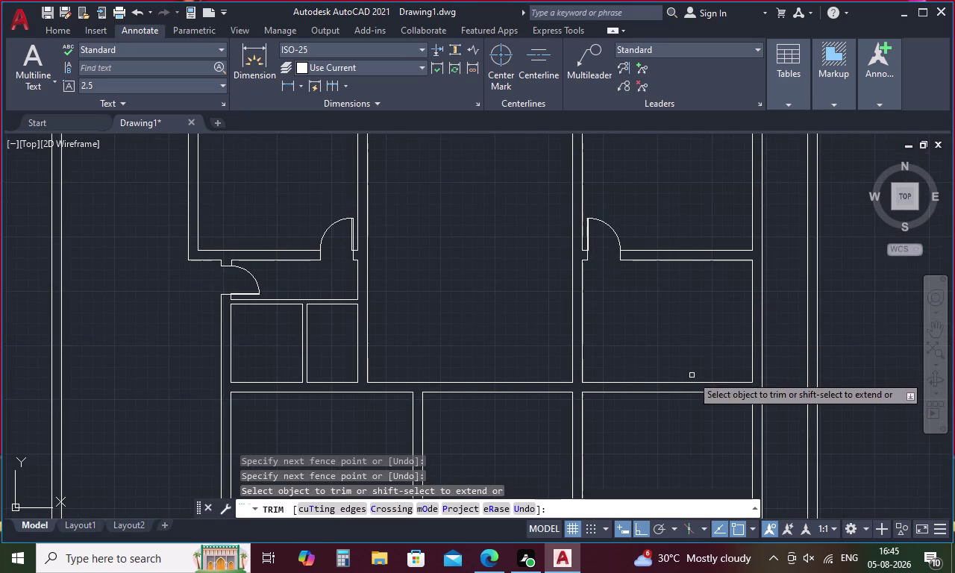
key(Escape)
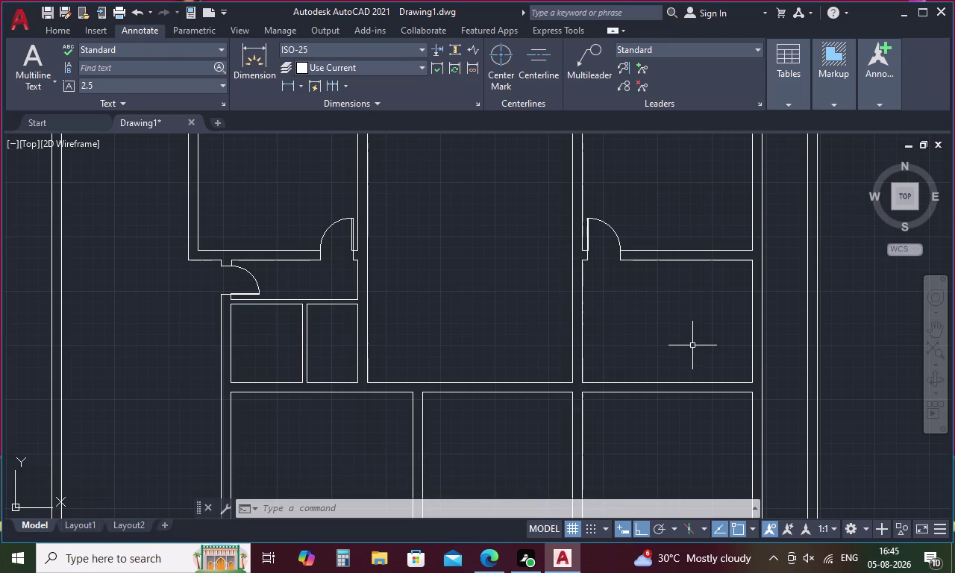
Pan to the lower rooms and start the EXTEND command.
middle_drag(636, 411, 636, 405)
middle_drag(635, 405, 629, 345)
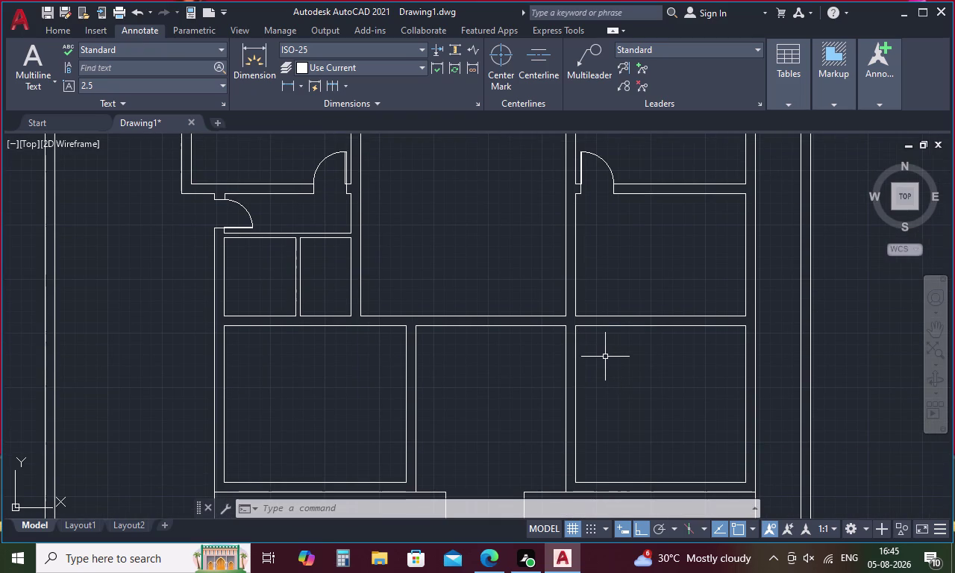
key(Escape)
text(ex)
key(space)
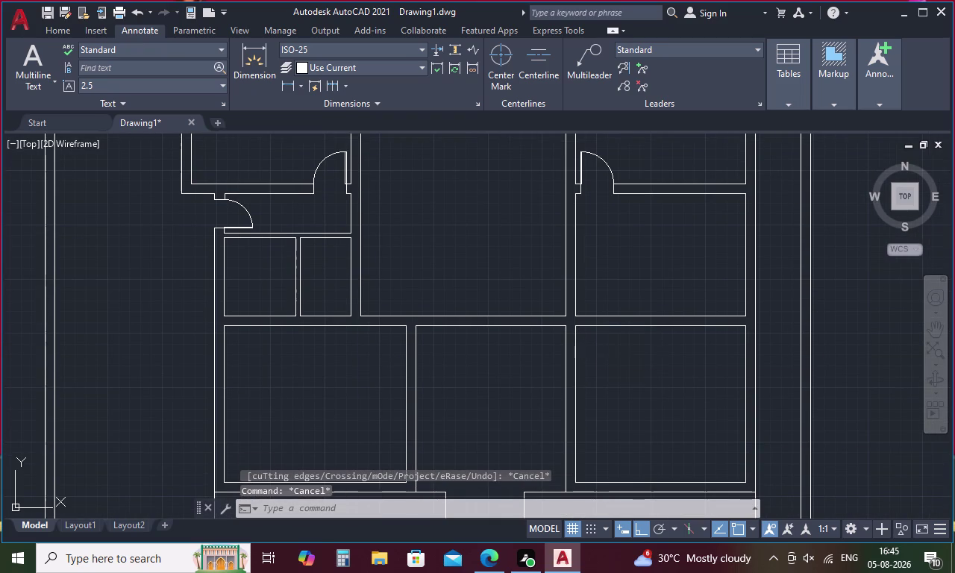
scroll(up, 3)
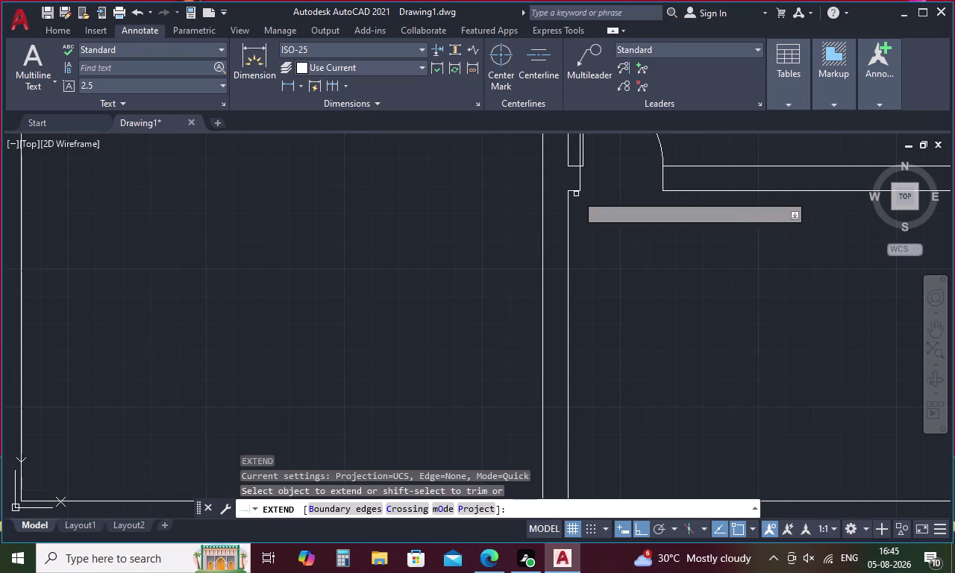
Extend the short wall line to the outer wall, then fence-trim the extra wall segments.
click(571, 190)
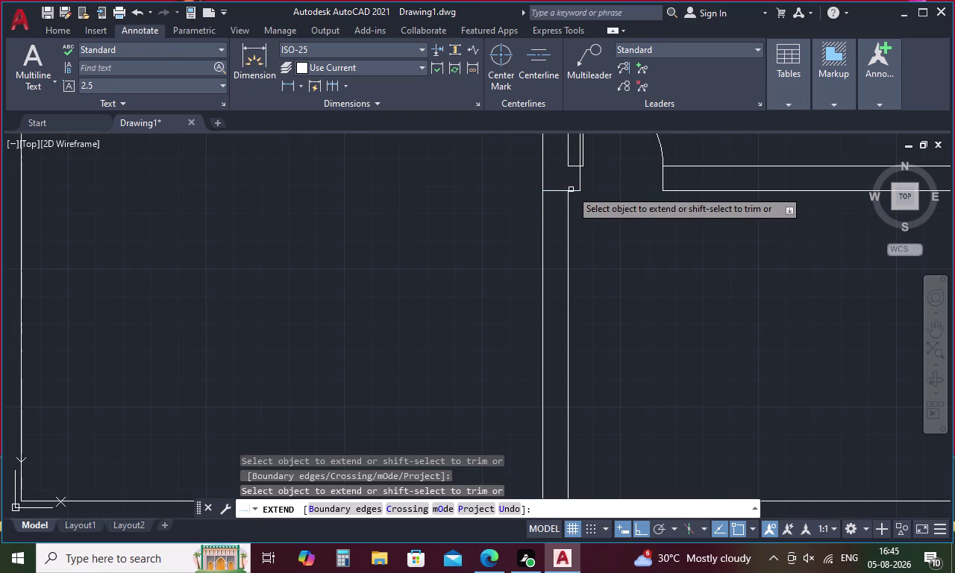
key(Escape)
text(tr)
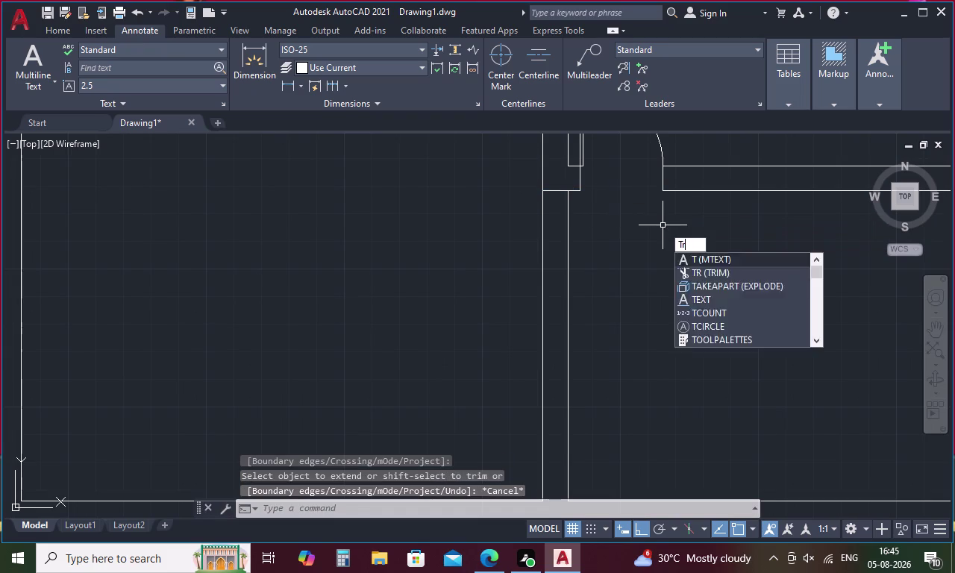
key(space)
drag(639, 261, 486, 320)
scroll(down, 3)
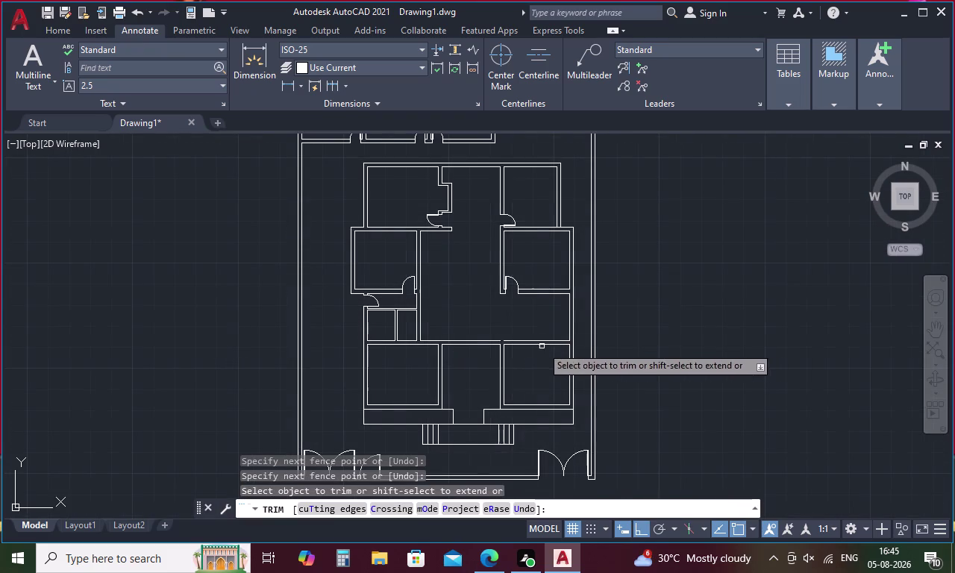
key(Escape)
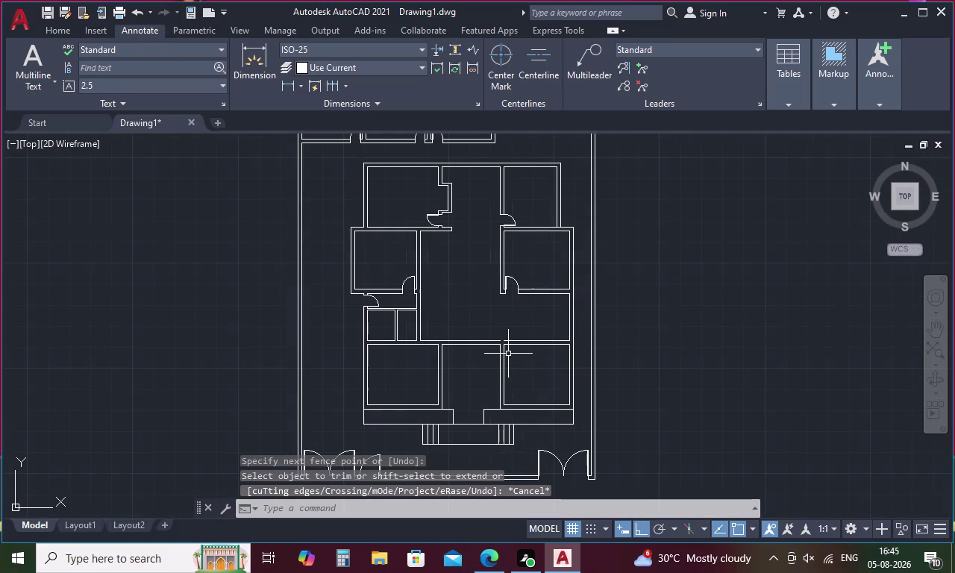
Select the left and right pieces of the broken horizontal wall line.
scroll(up, 3)
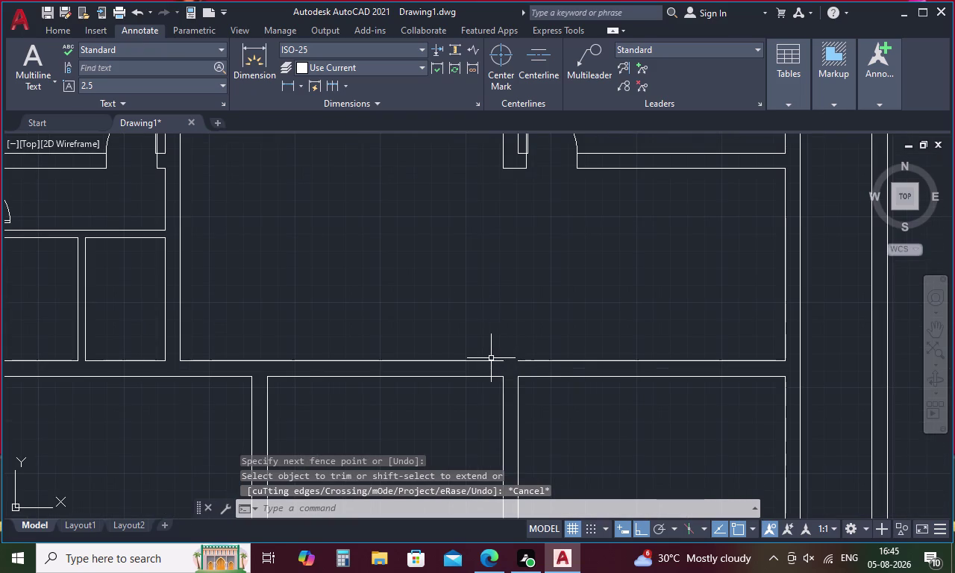
click(491, 360)
click(561, 362)
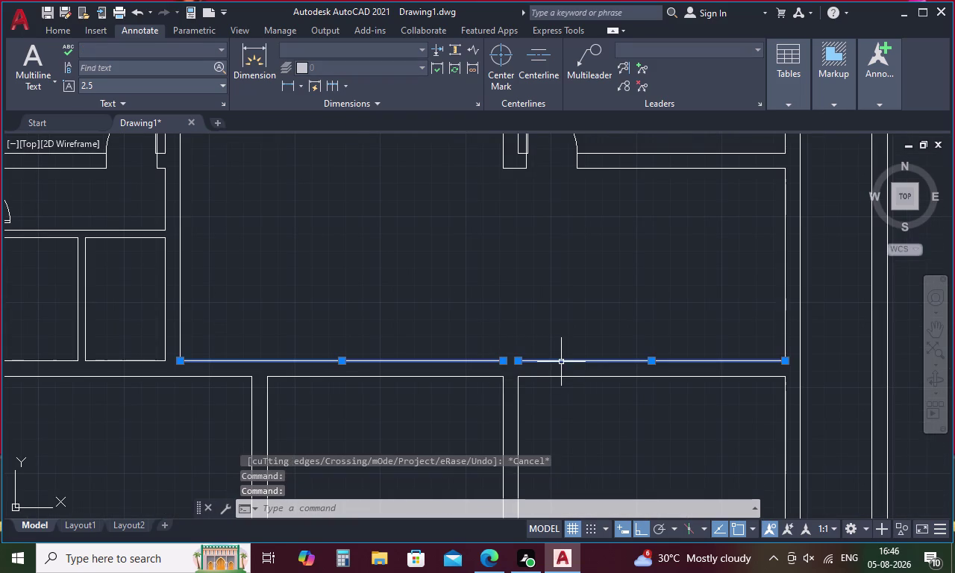
Join the two picked horizontal wall pieces into a single line with J.
text(j)
key(space)
scroll(down, 3)
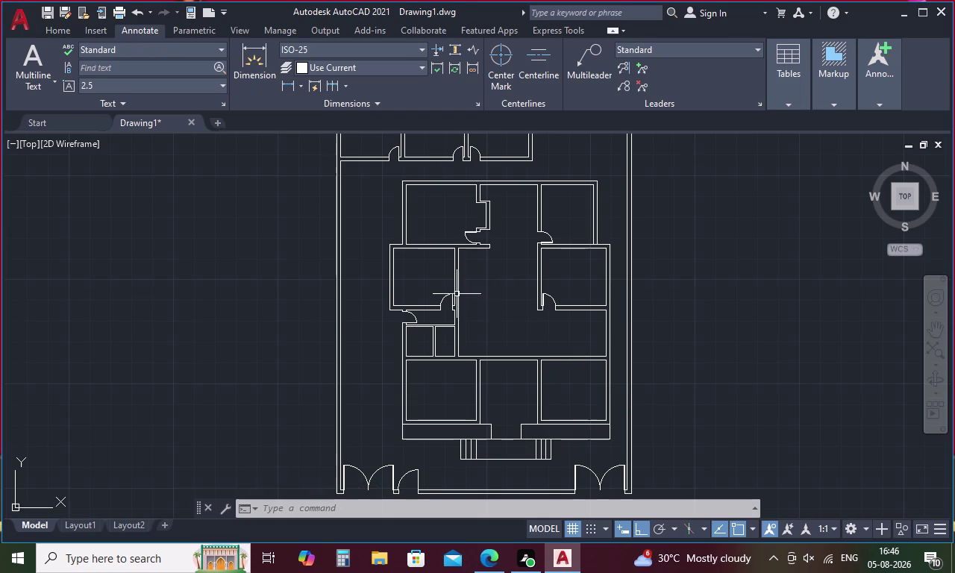
scroll(up, 3)
key(Escape)
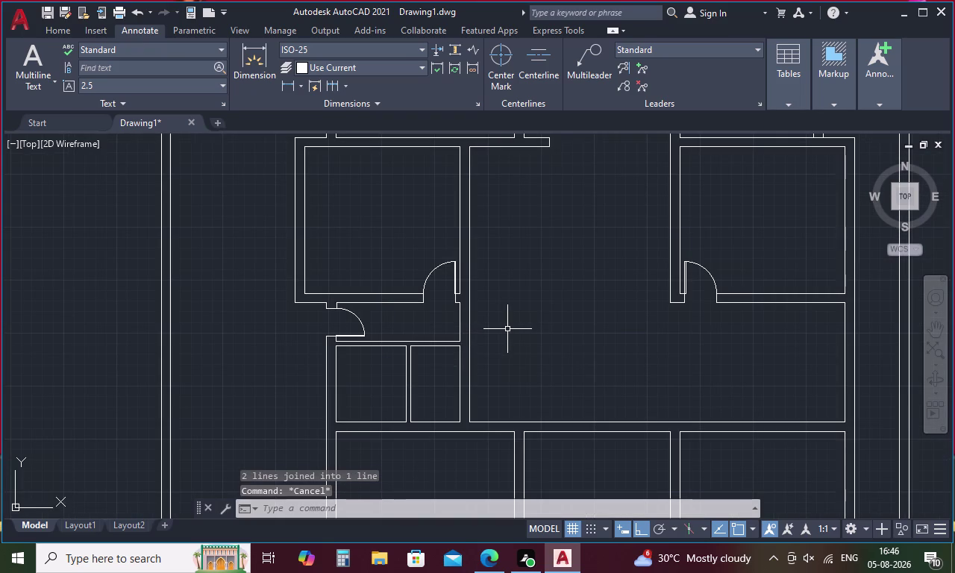
text(ex)
key(space)
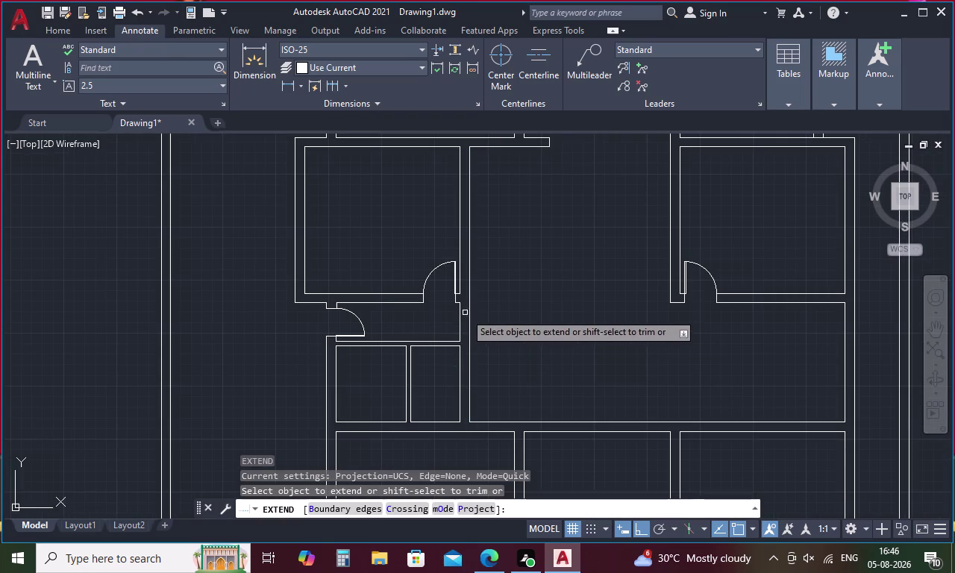
Extend the wall line beside the door opening.
scroll(up, 3)
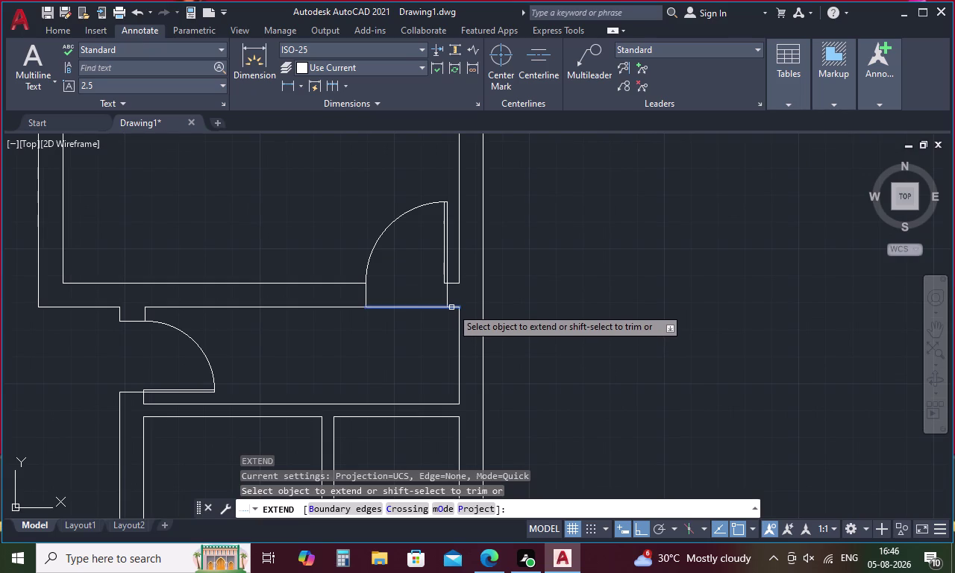
scroll(up, 3)
click(453, 310)
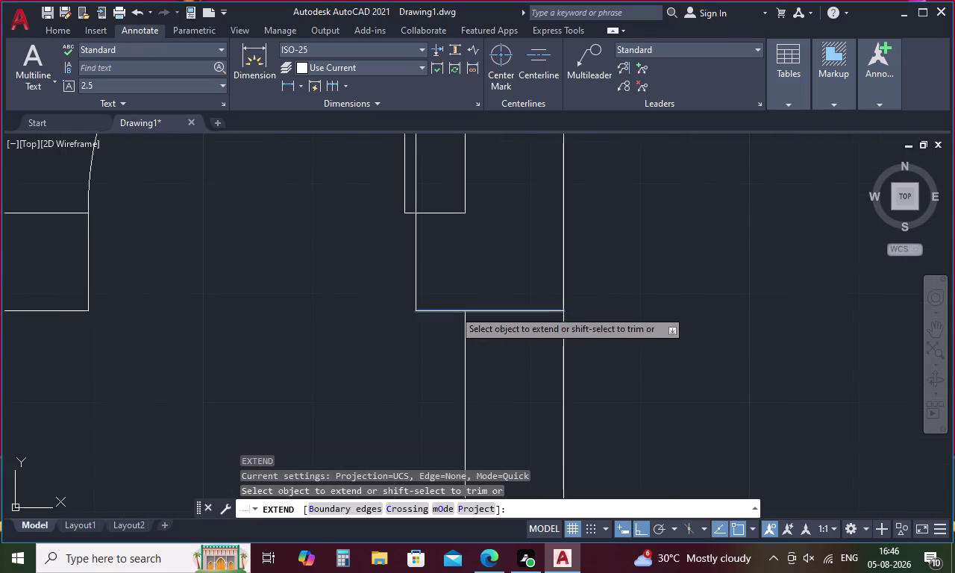
scroll(down, 3)
key(Escape)
Fence-trim the nearby wall lines, then undo that trim.
text(tr)
key(space)
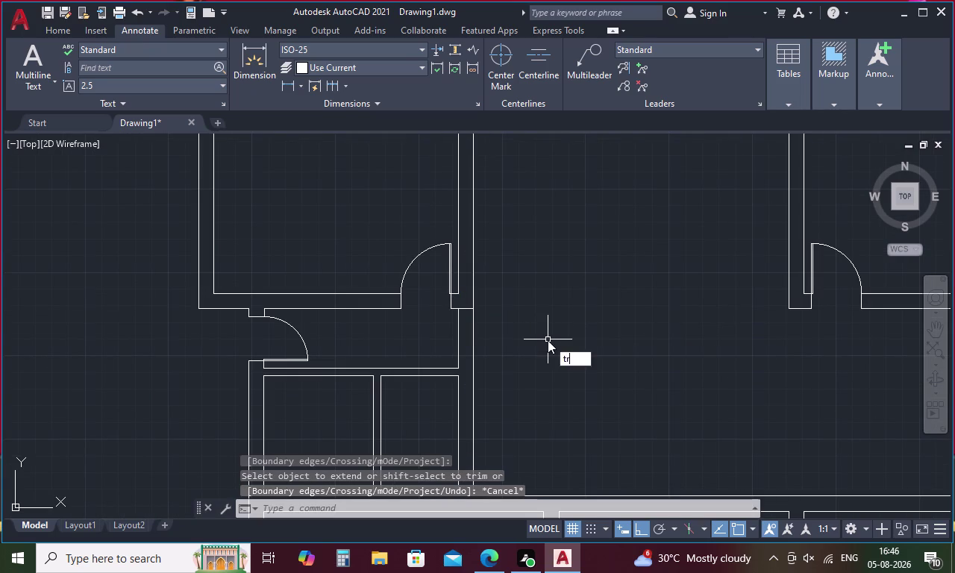
drag(512, 341, 440, 338)
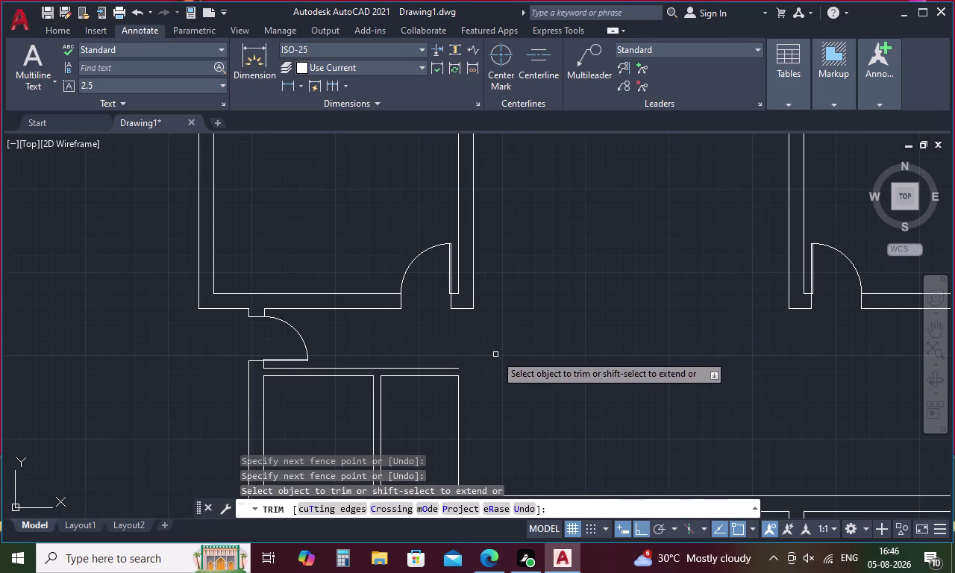
key(ctrl+z)
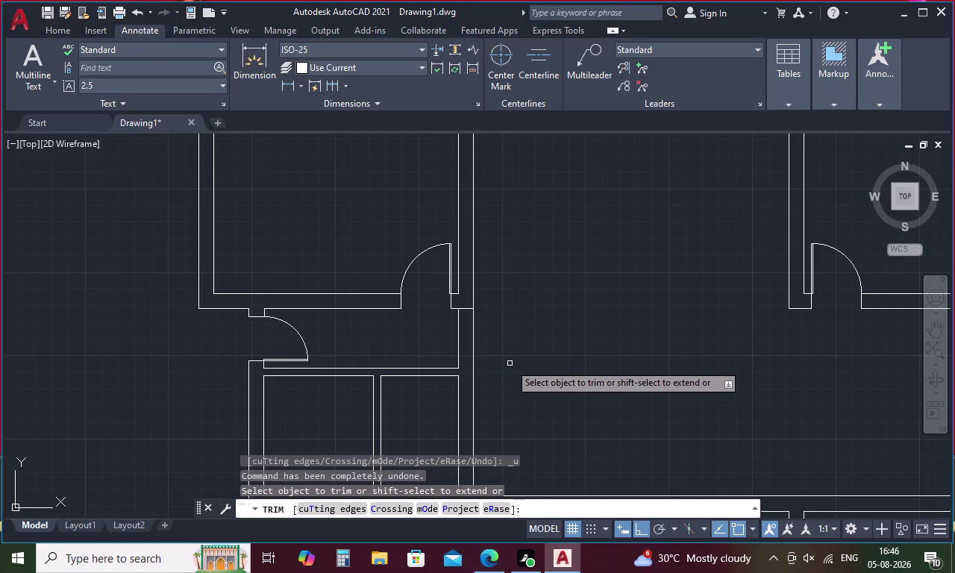
key(Escape)
Extend the horizontal wall line to the vertical corridor wall.
text(ex)
key(space)
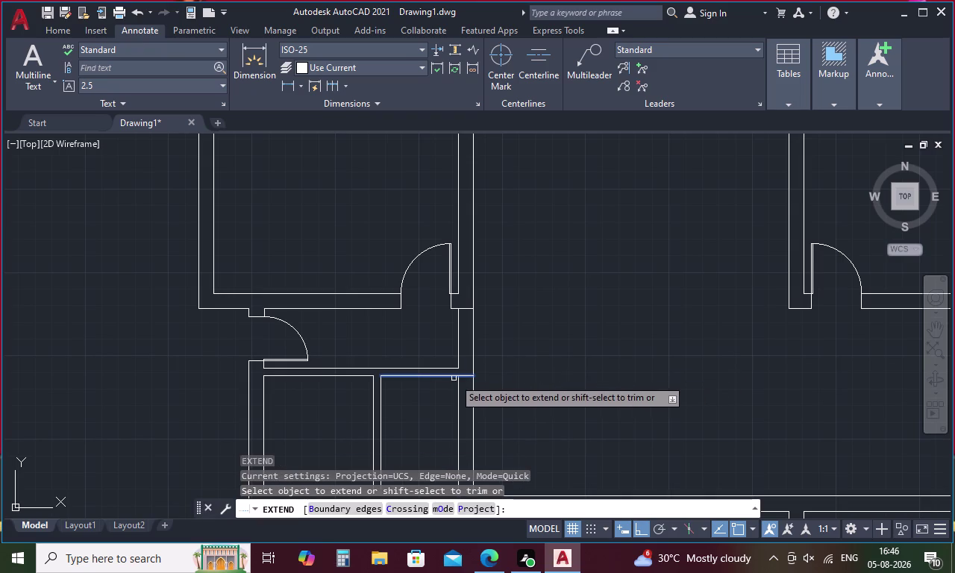
click(441, 369)
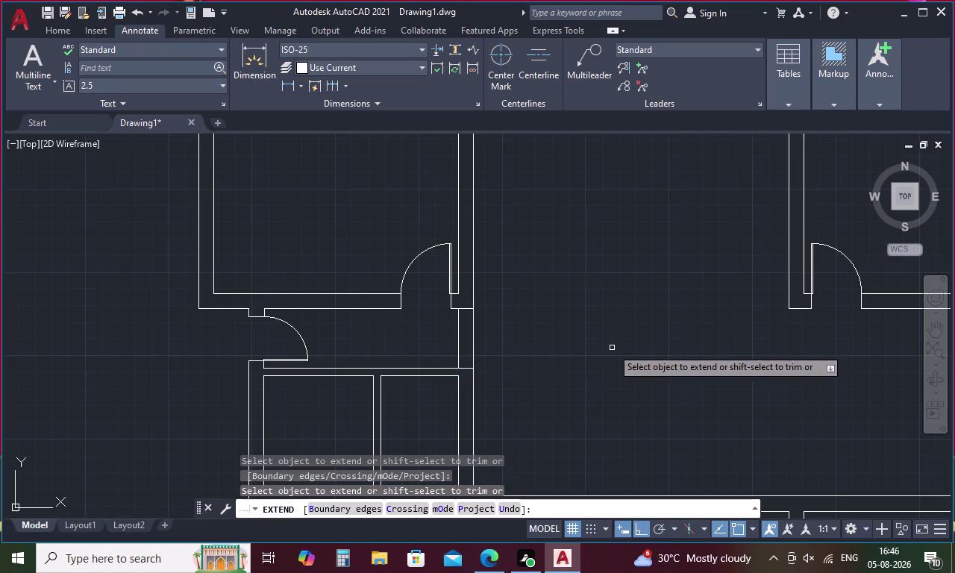
key(Escape)
Fence-extend the remaining wall lines by the small rooms.
key(e)
key(x)
key(space)
drag(537, 337, 491, 340)
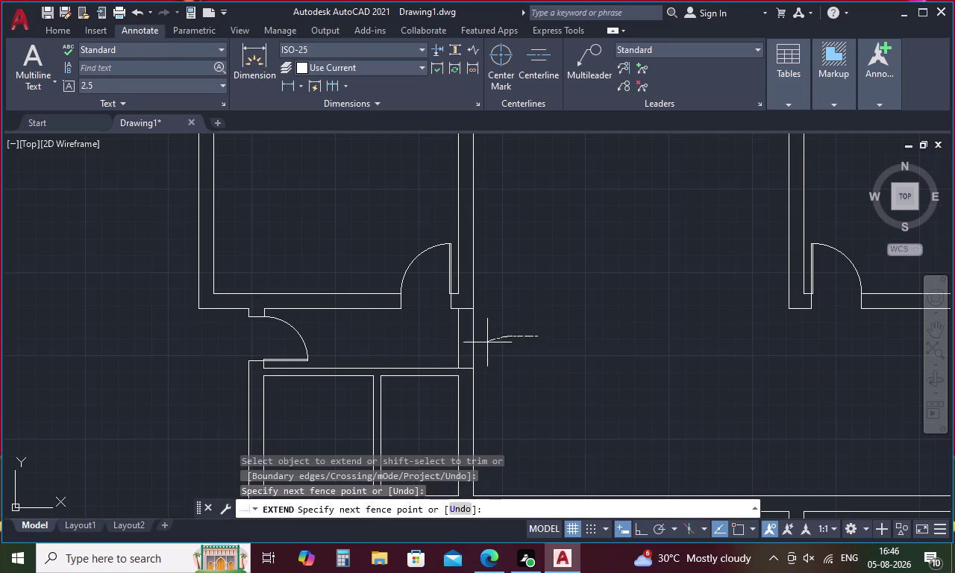
drag(491, 340, 458, 354)
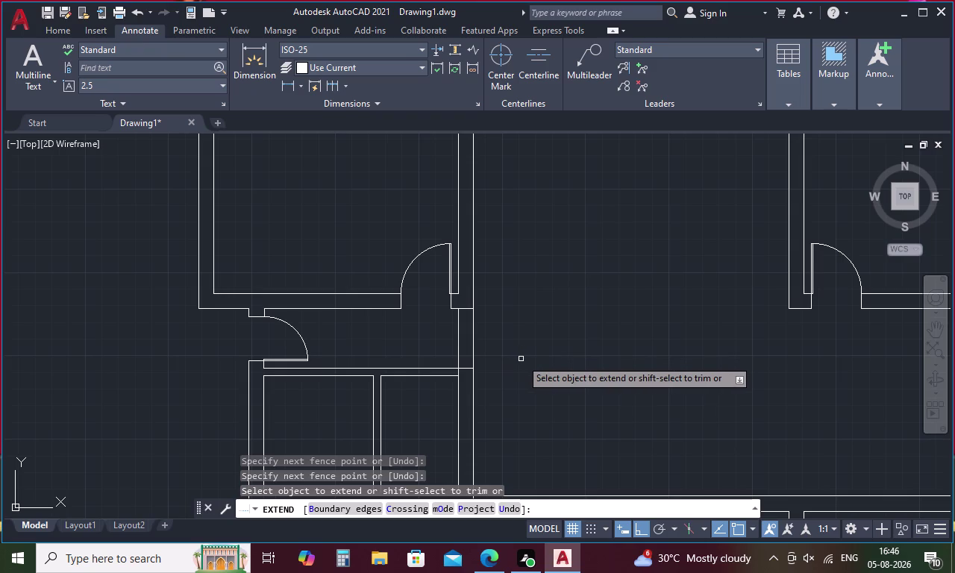
drag(527, 343, 446, 350)
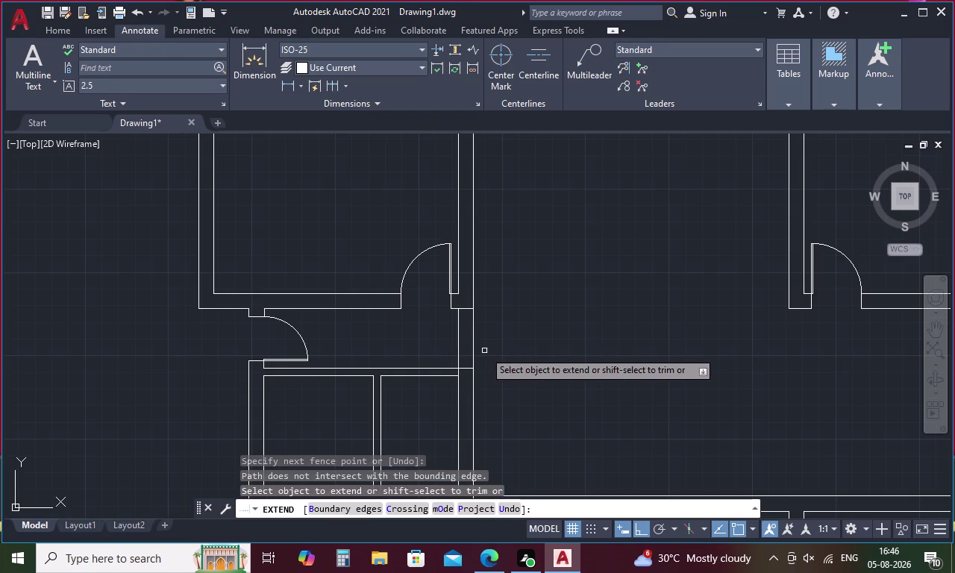
scroll(down, 3)
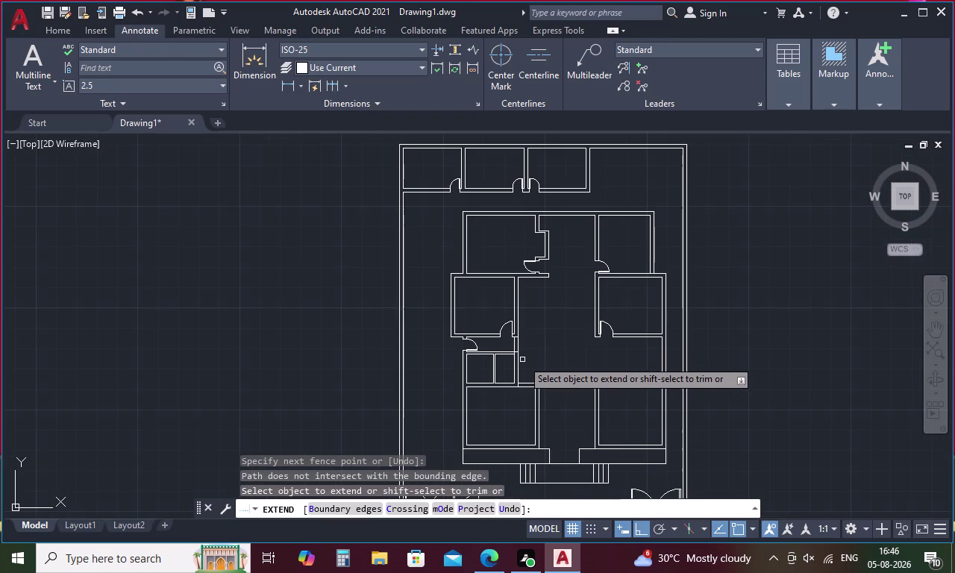
key(Escape)
Restart TRIM for further wall cleanup.
key(Escape)
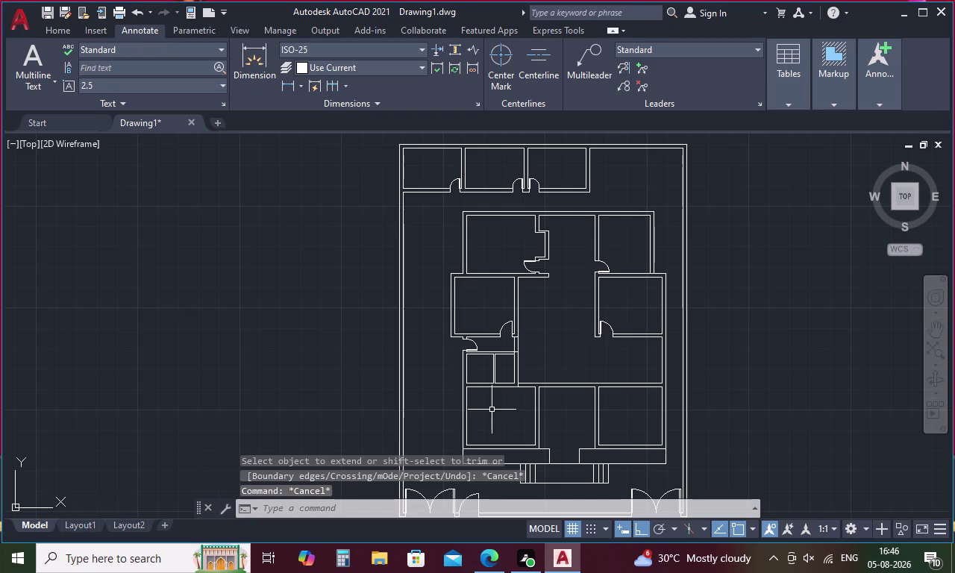
key(t)
key(r)
key(space)
scroll(up, 3)
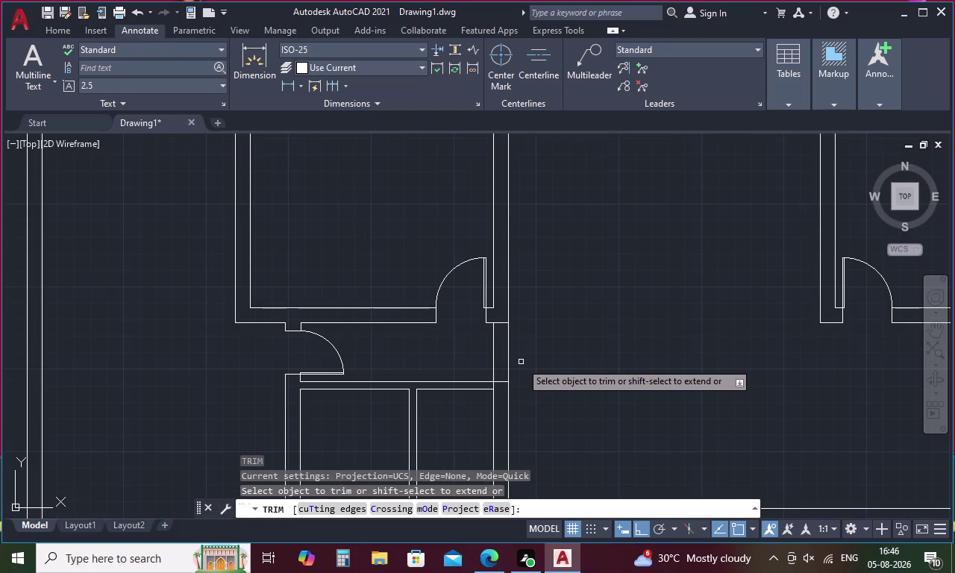
Fence-trim wall lines above the small rooms and extend the two lines between them.
drag(544, 347, 471, 362)
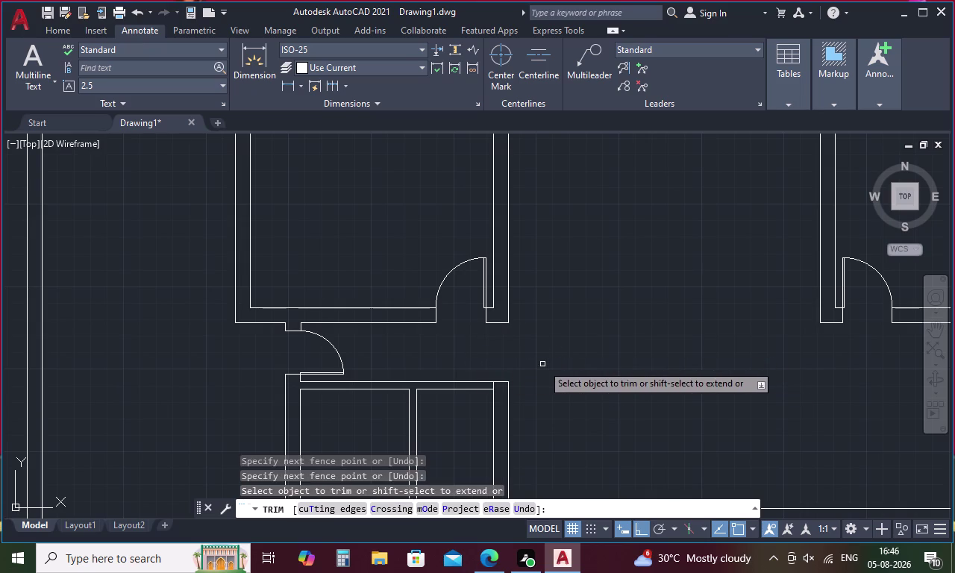
key(Escape)
text(ex)
key(space)
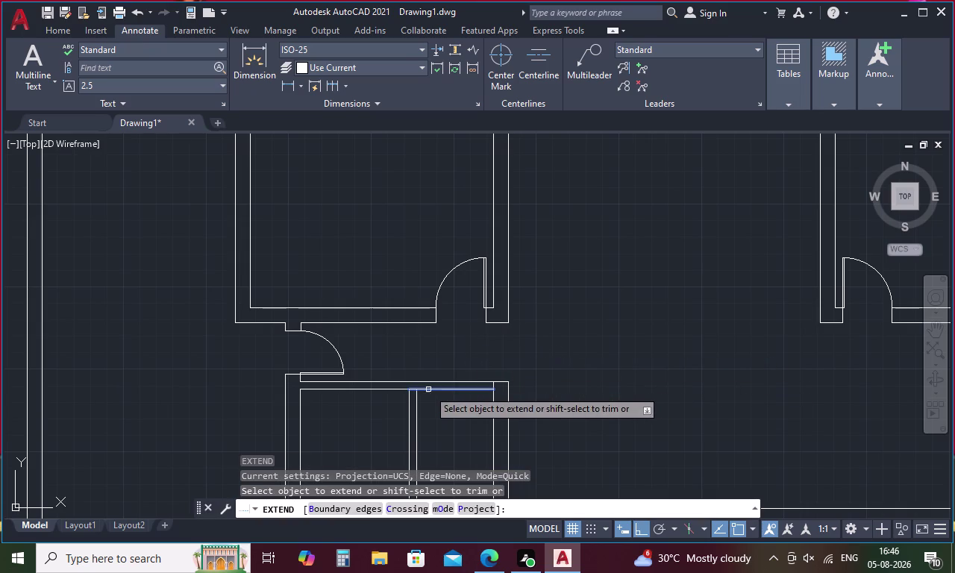
click(418, 403)
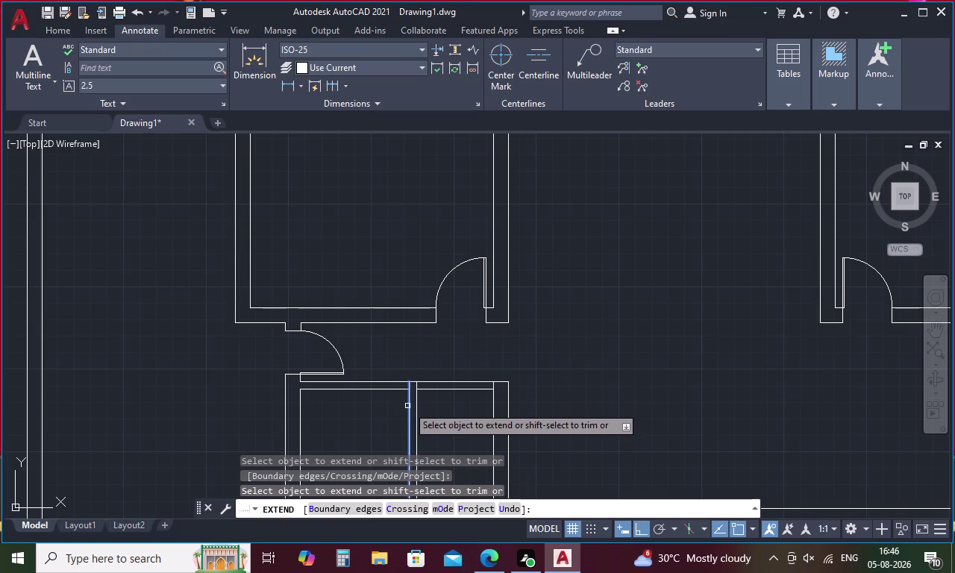
click(409, 401)
key(Escape)
Trim away the stray vertical wall stub and cut the opening from the wall line.
key(t)
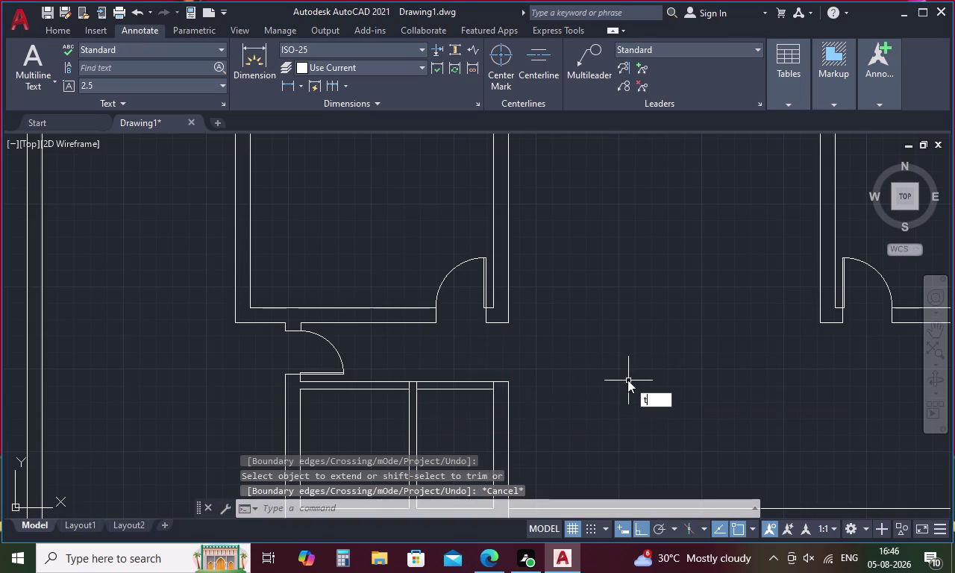
key(r)
key(space)
drag(471, 362, 451, 416)
middle_drag(459, 402, 555, 217)
drag(633, 239, 593, 262)
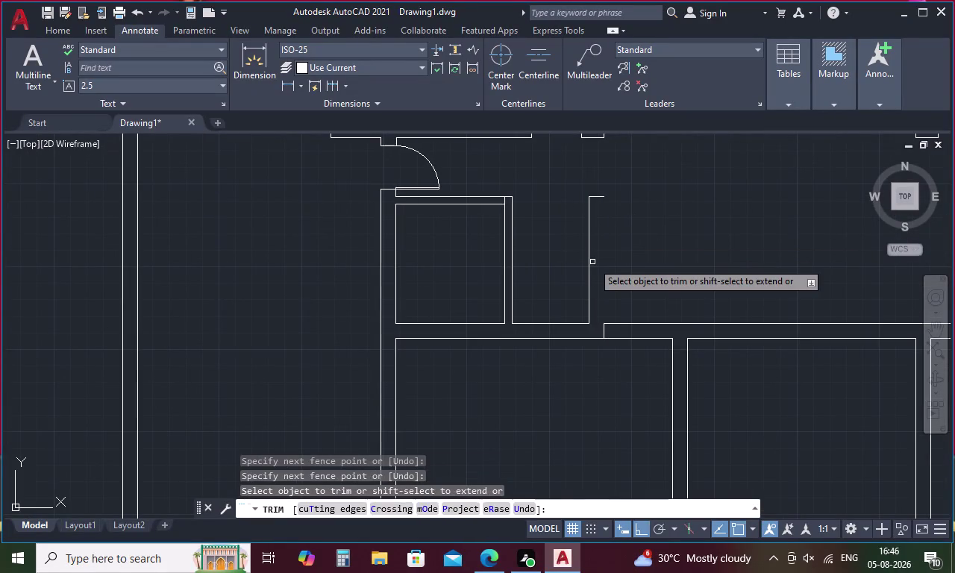
drag(597, 261, 577, 272)
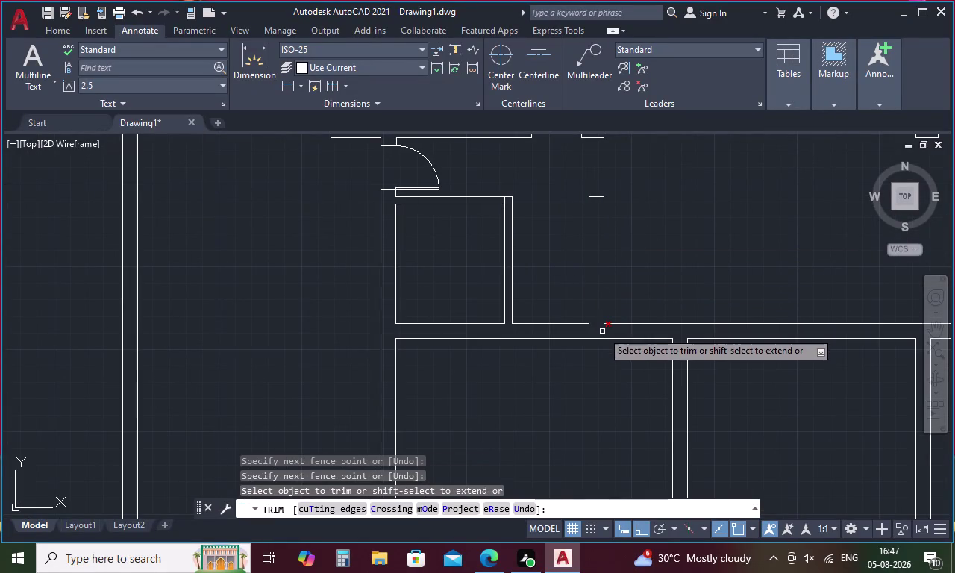
click(602, 331)
click(597, 195)
click(594, 202)
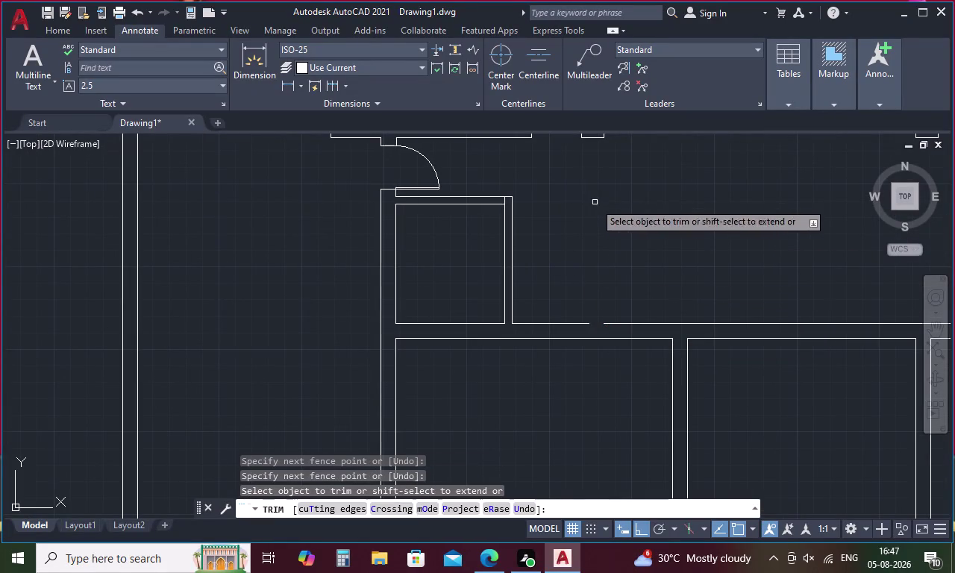
key(Escape)
Select two wall line segments and join them into one line.
key(l)
key(space)
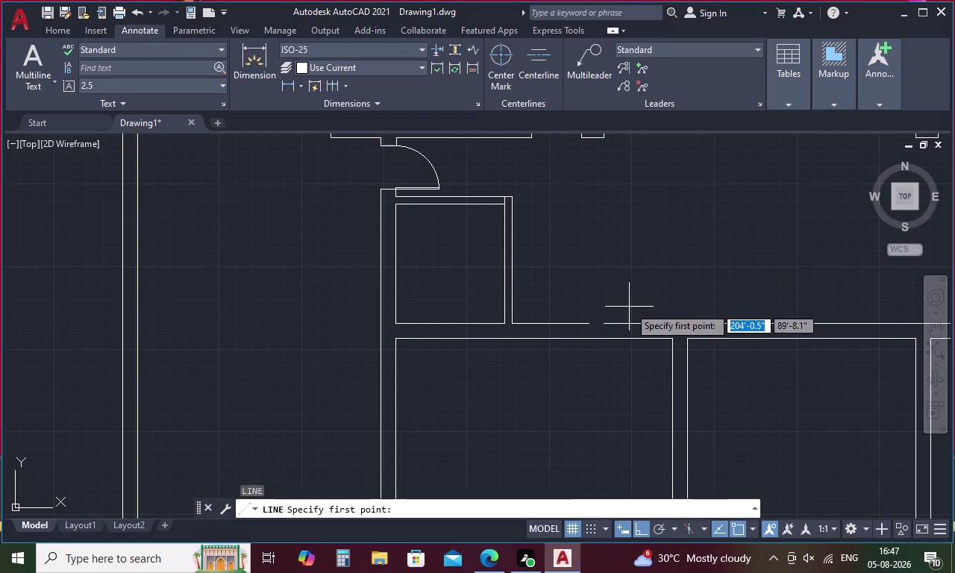
key(Escape)
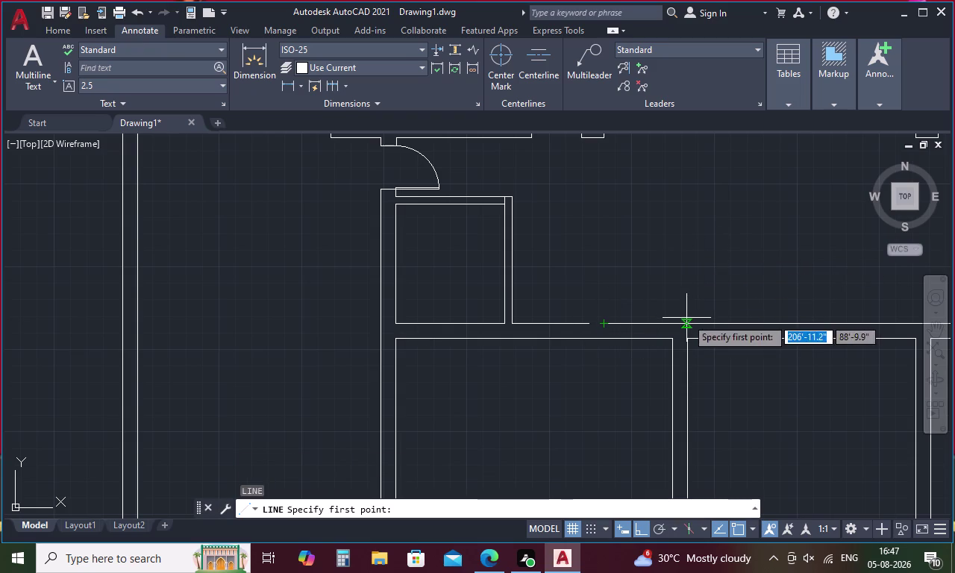
click(653, 324)
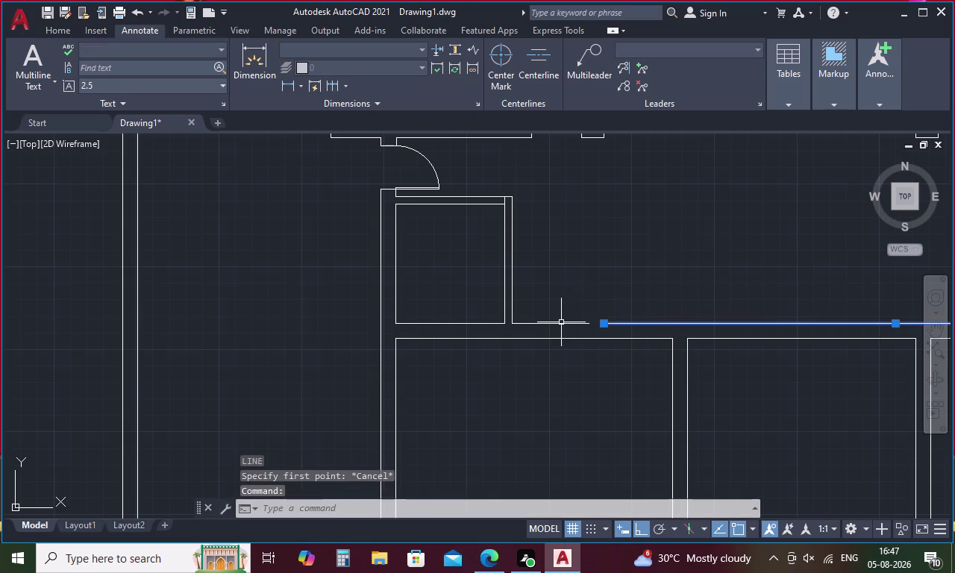
click(561, 323)
text(j)
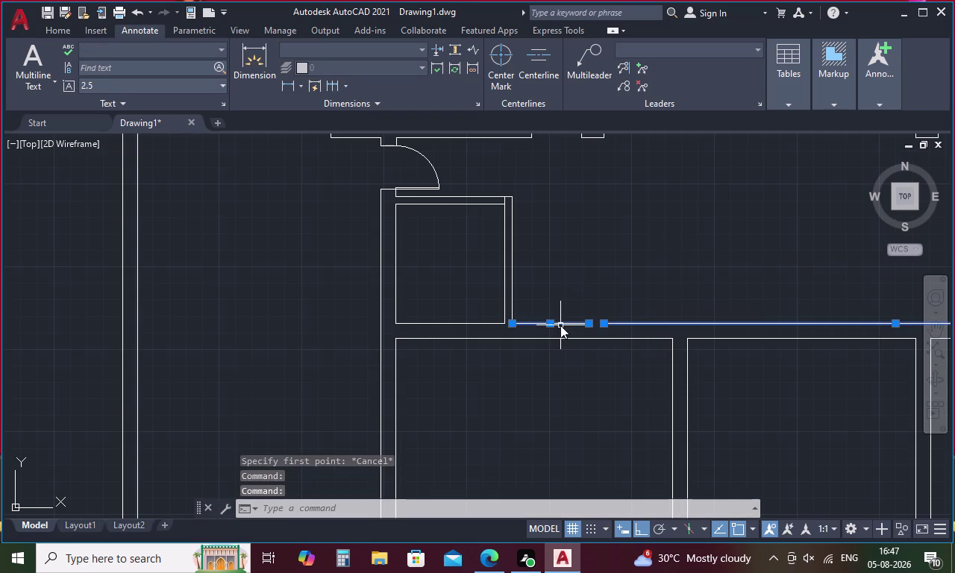
key(space)
scroll(down, 3)
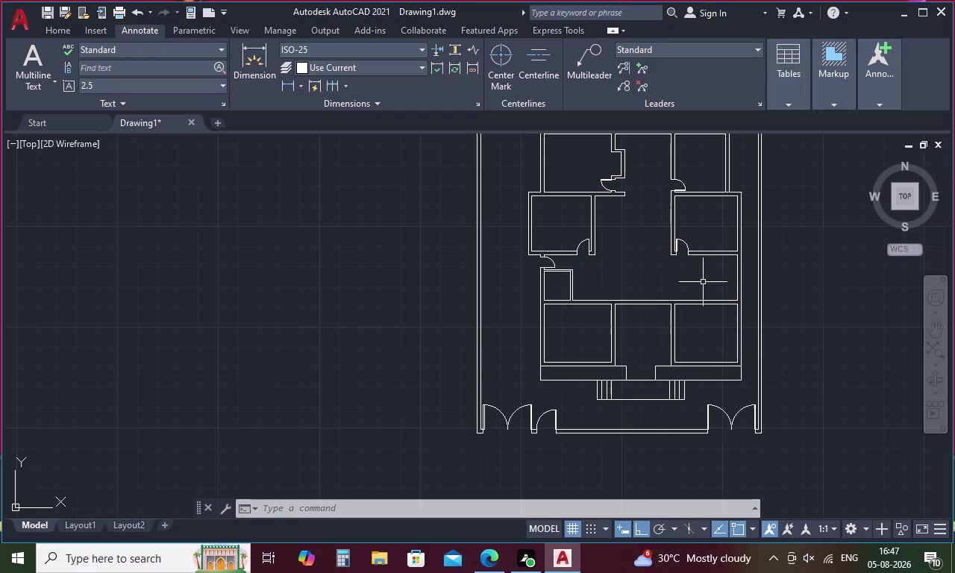
Start a line tracked 4.5 units from the inner wall corner.
key(l)
key(space)
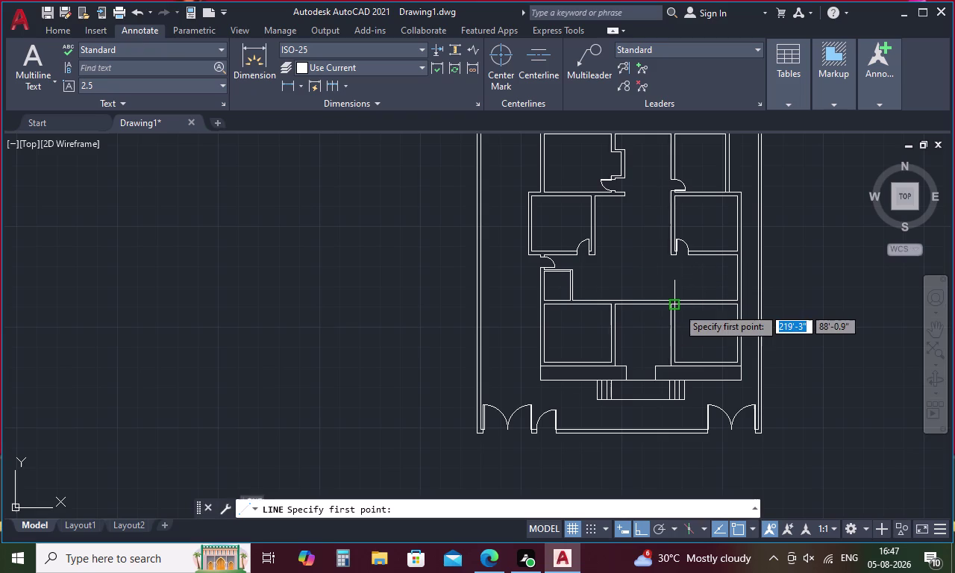
text(tk)
key(space)
scroll(up, 3)
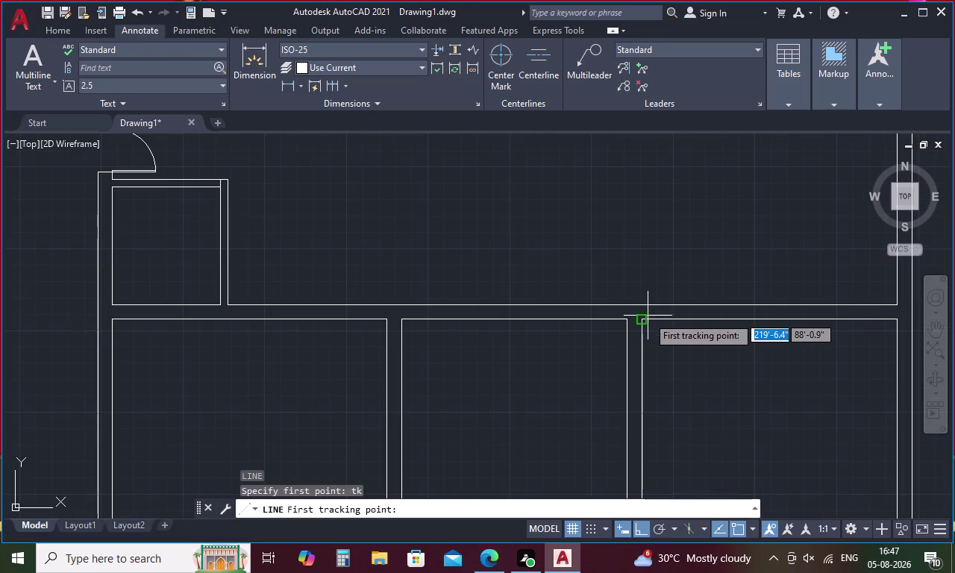
click(643, 320)
key(4)
text(.)
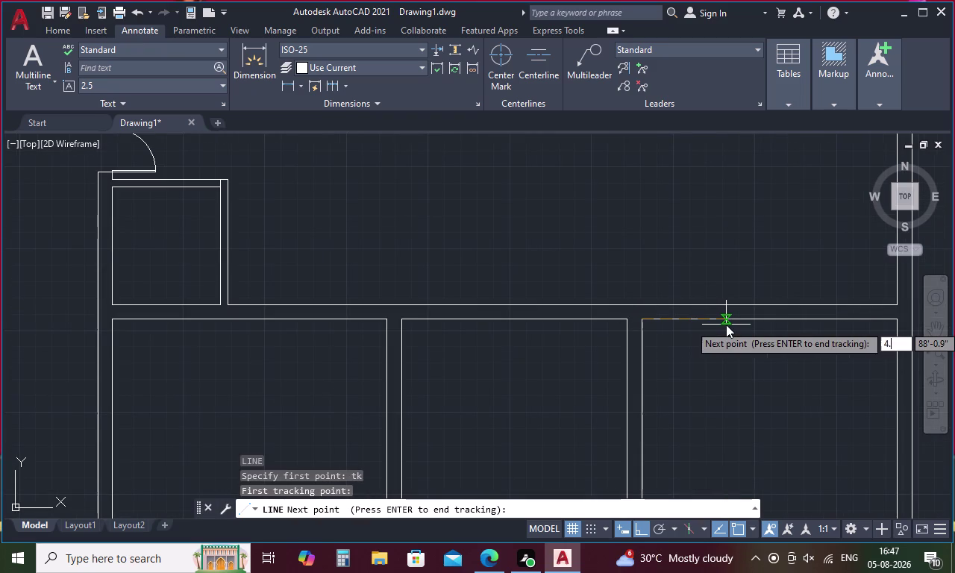
text(5)
key(space)
End the line at the outer wall line, spanning the wall thickness.
key(space)
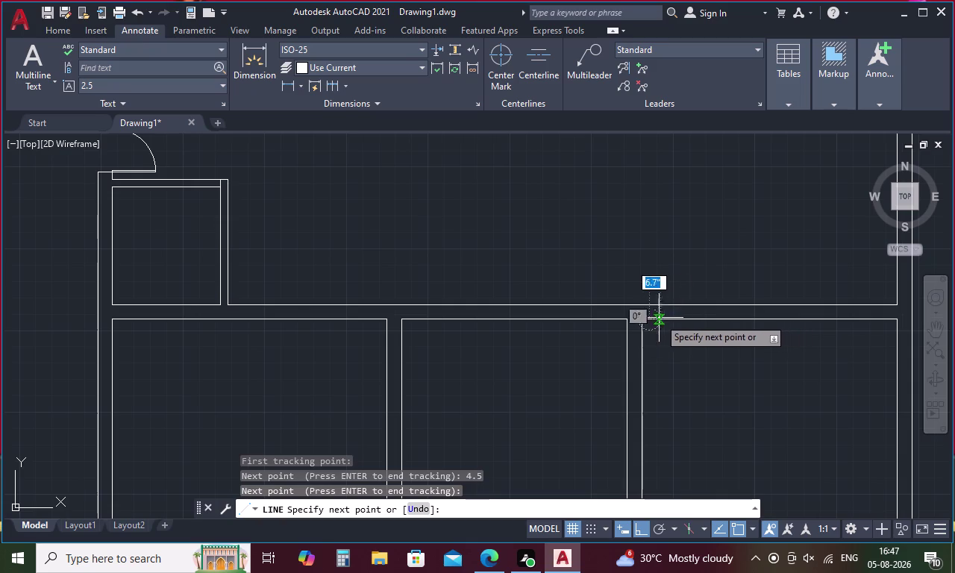
click(650, 307)
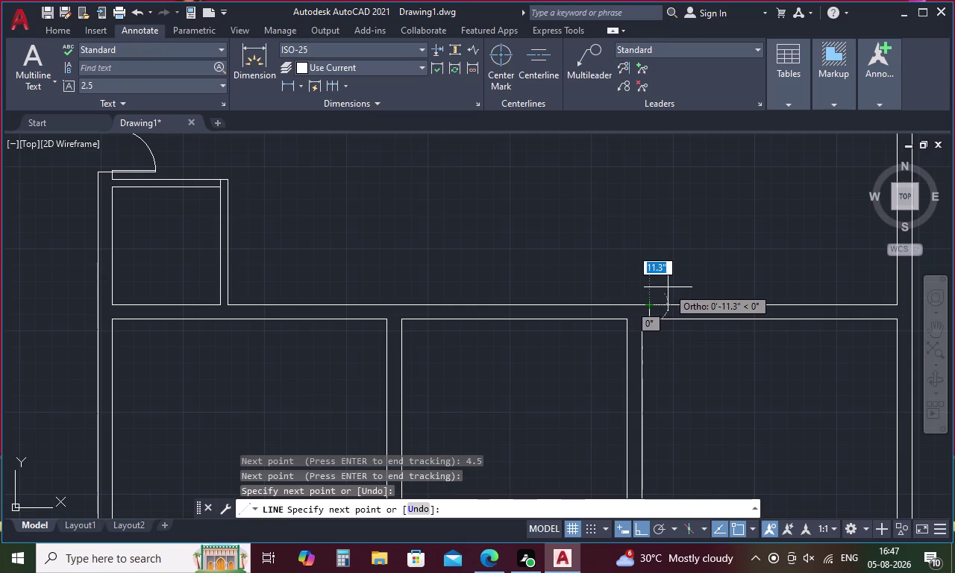
key(Escape)
scroll(down, 3)
scroll(up, 3)
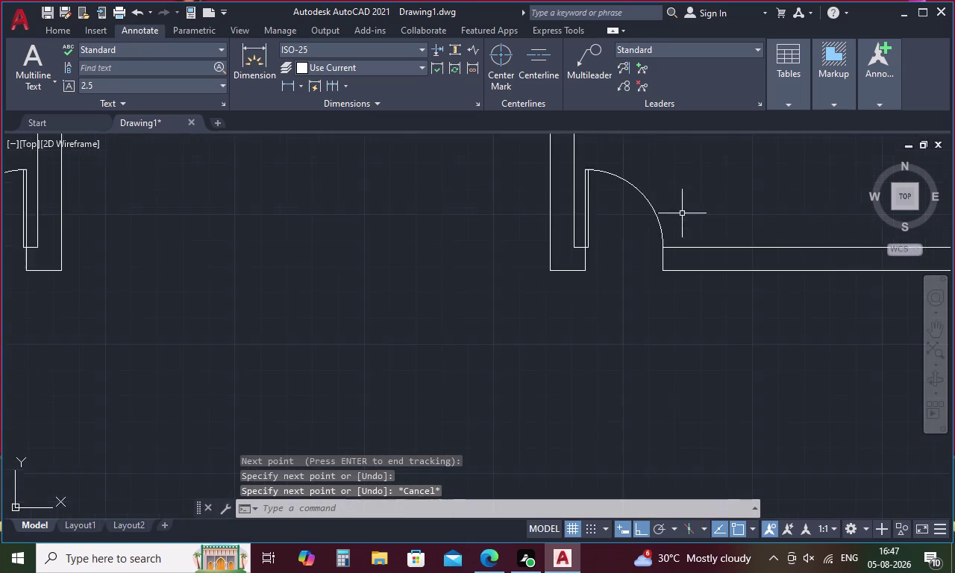
scroll(up, 3)
Copy the door leaf and arc from the hinge onto the other wall opening.
drag(674, 200, 522, 234)
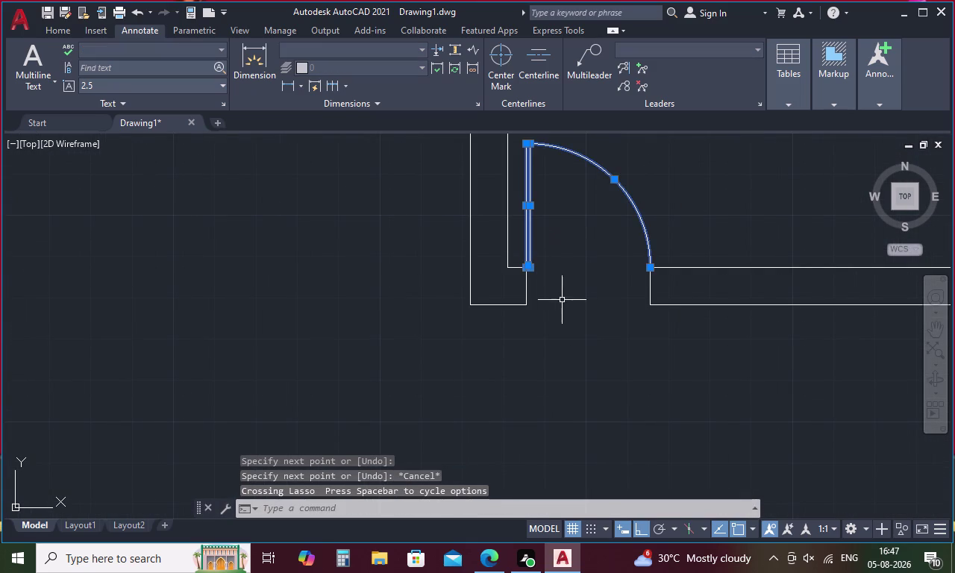
drag(668, 288, 634, 287)
right_click(609, 308)
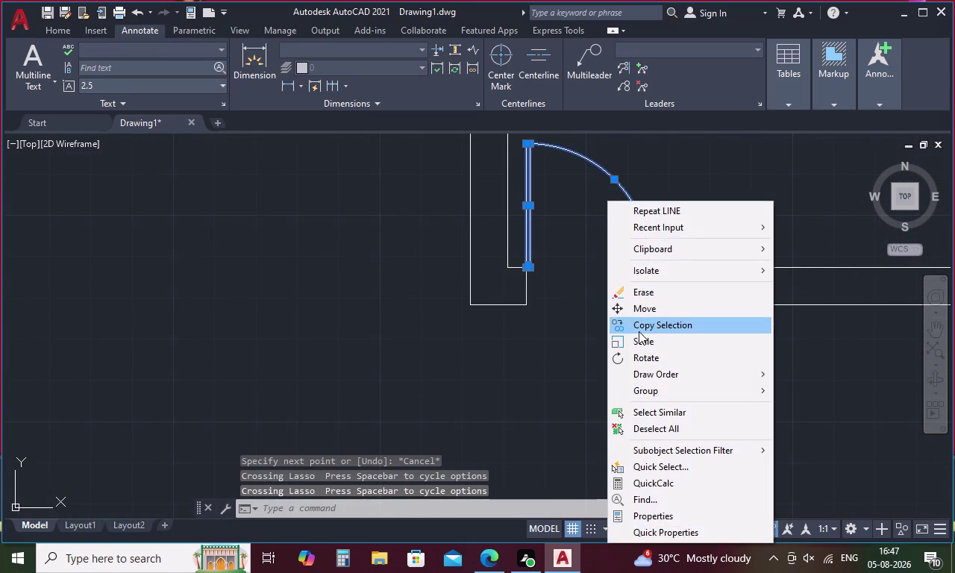
click(644, 328)
click(522, 268)
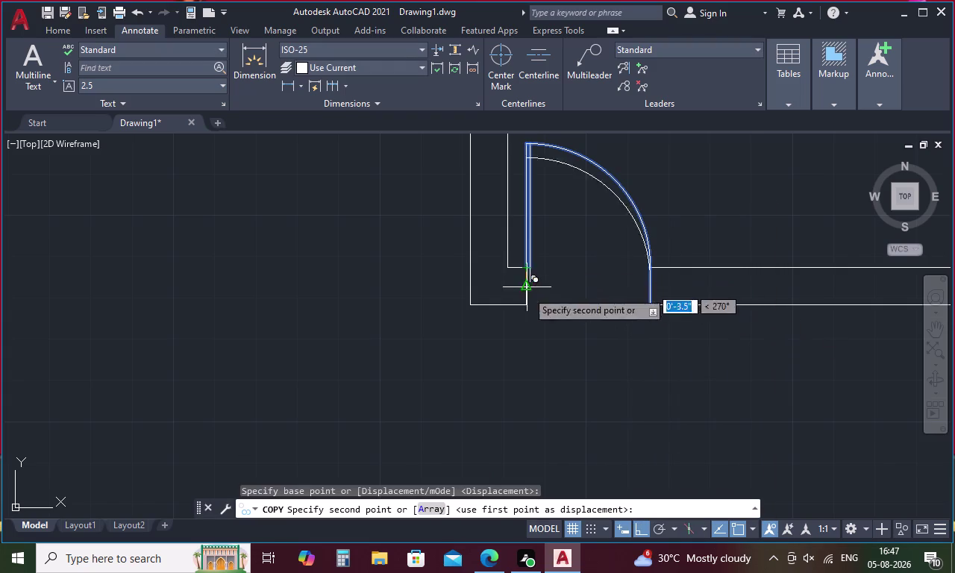
scroll(down, 3)
scroll(up, 3)
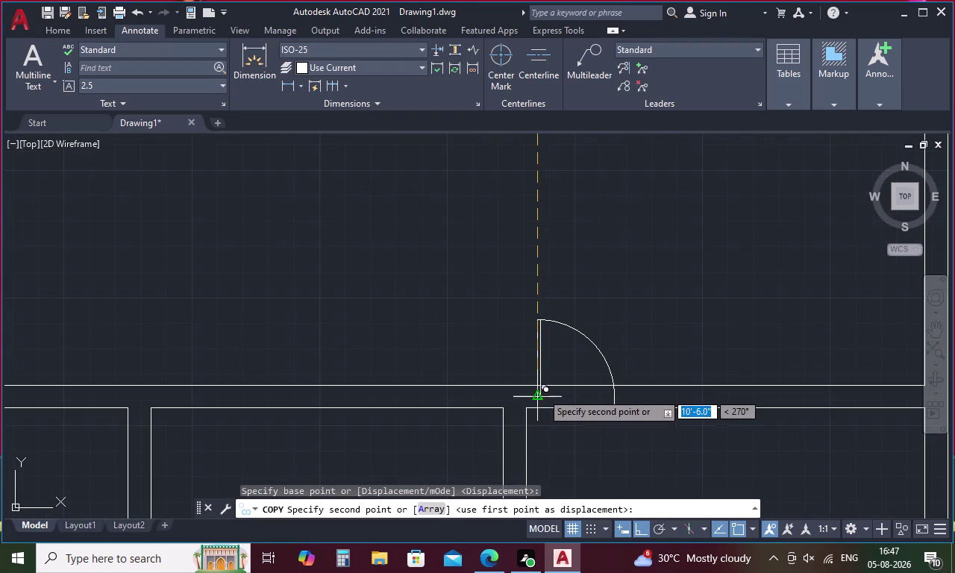
scroll(up, 3)
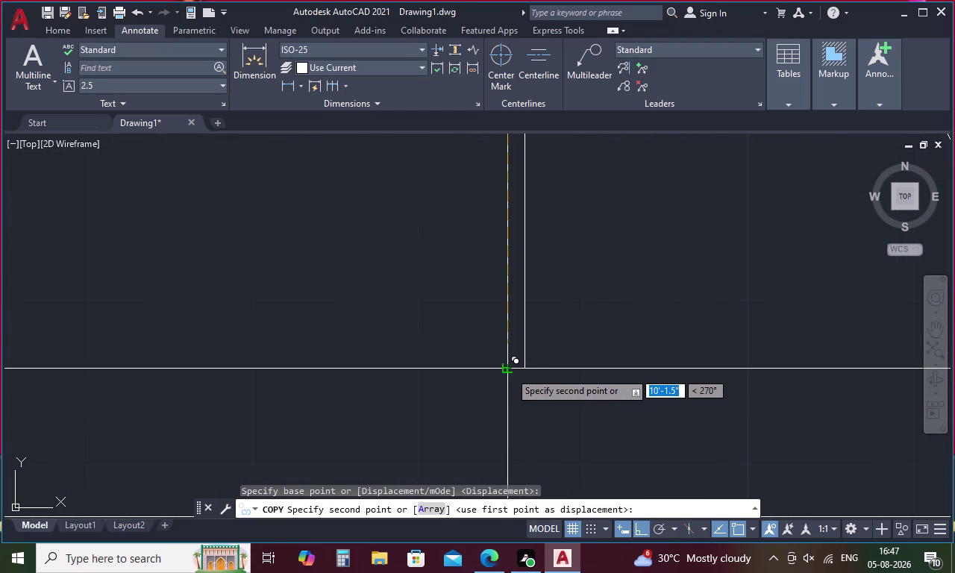
click(510, 371)
key(Escape)
Select the copied door together with the wall jamb line.
scroll(down, 3)
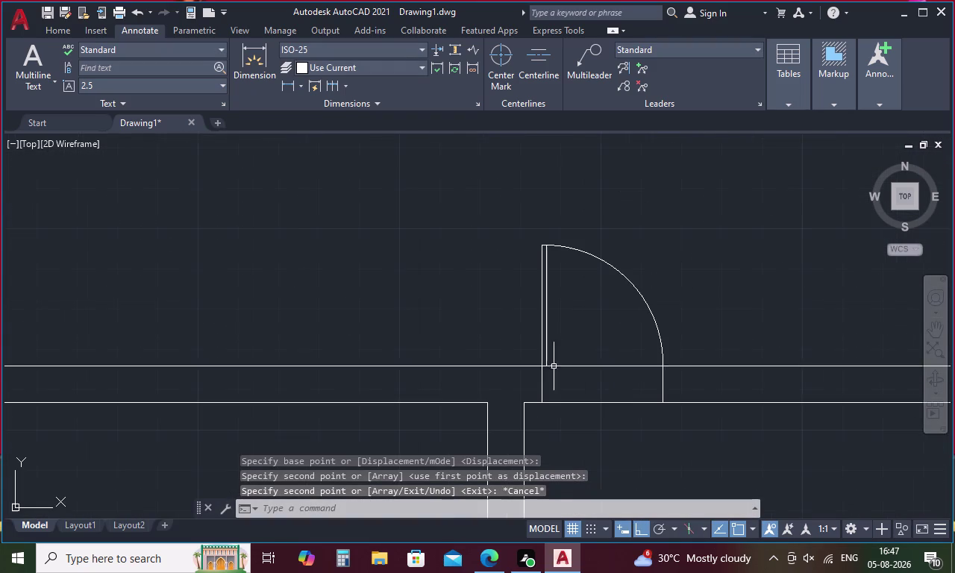
drag(706, 273, 533, 323)
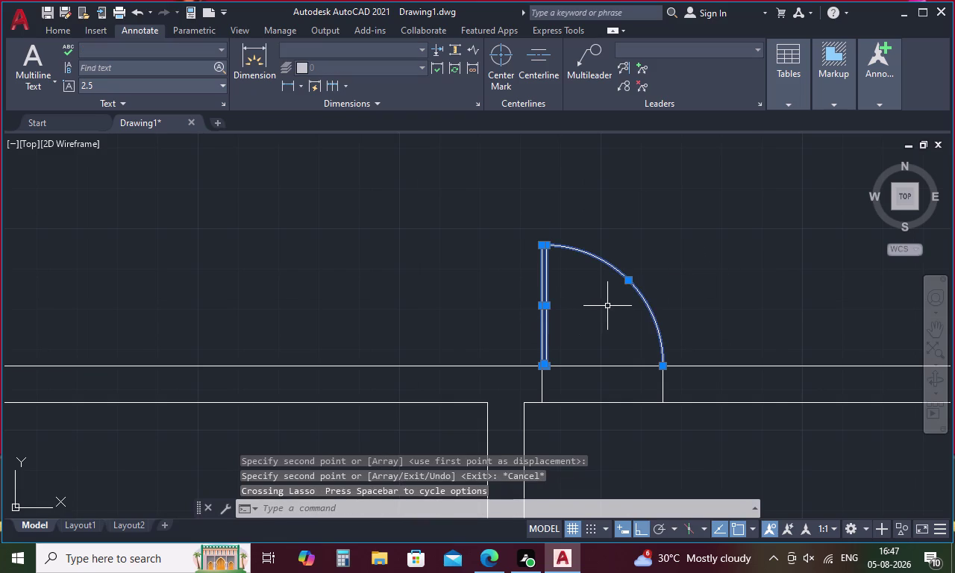
right_click(609, 306)
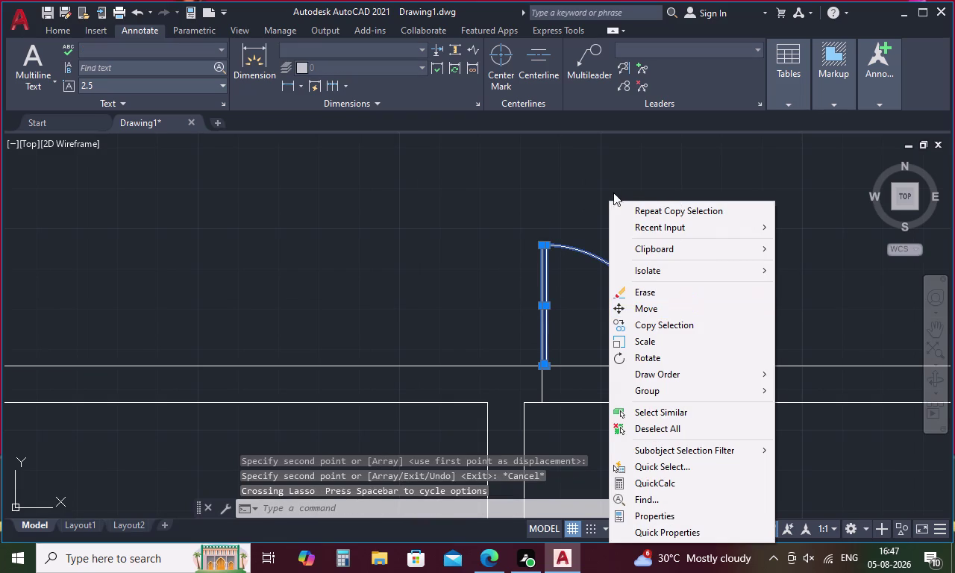
click(588, 187)
click(655, 262)
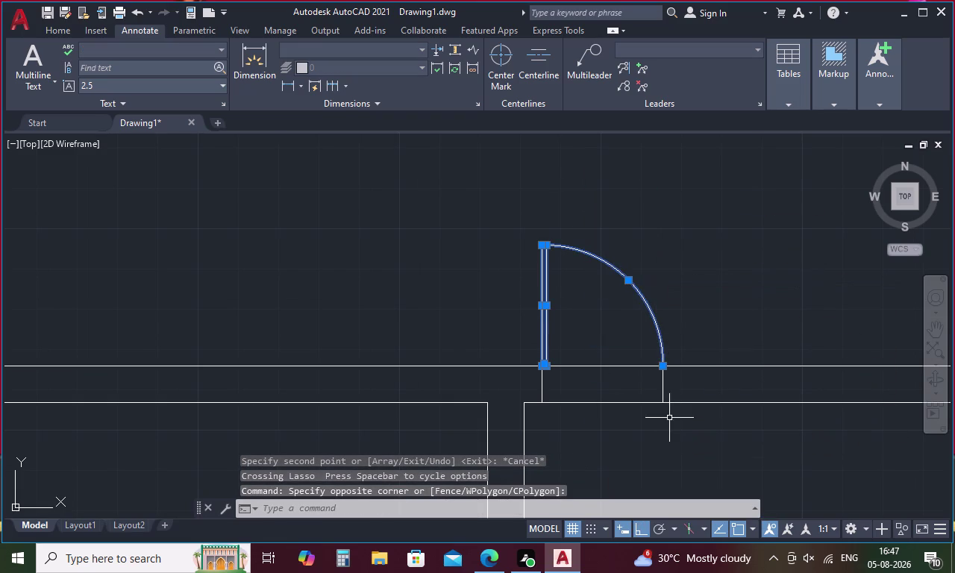
click(664, 384)
right_click(705, 272)
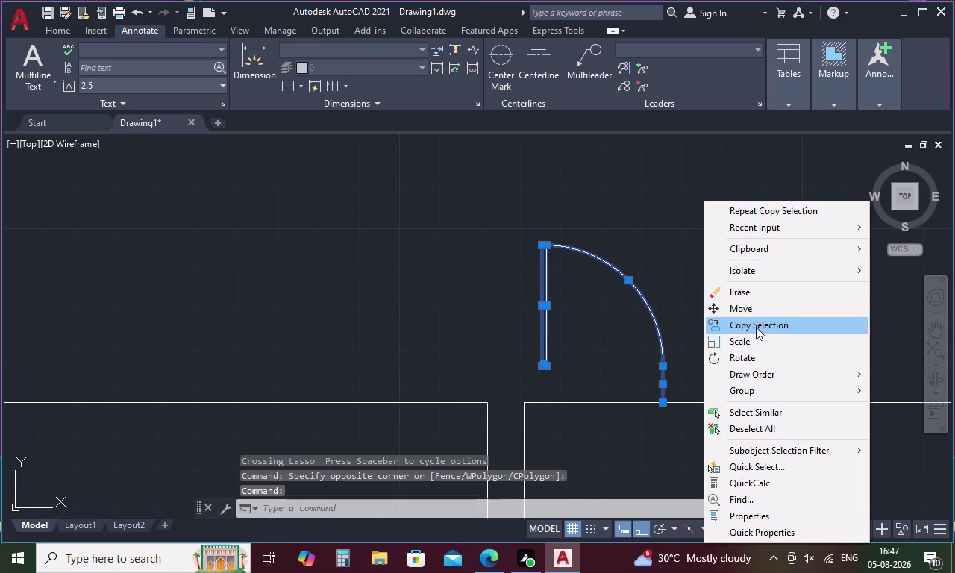
key(Escape)
text(mi)
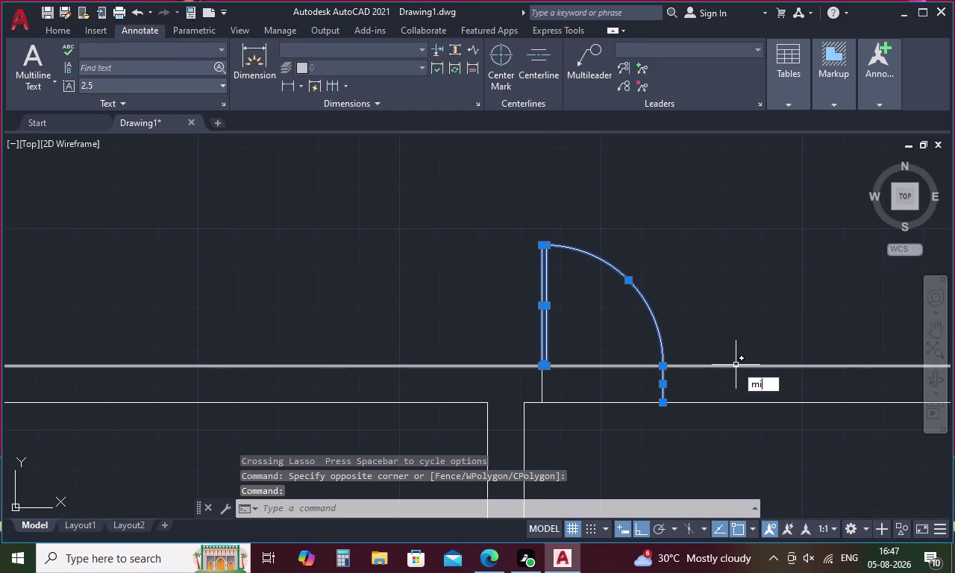
key(space)
drag(662, 400, 635, 403)
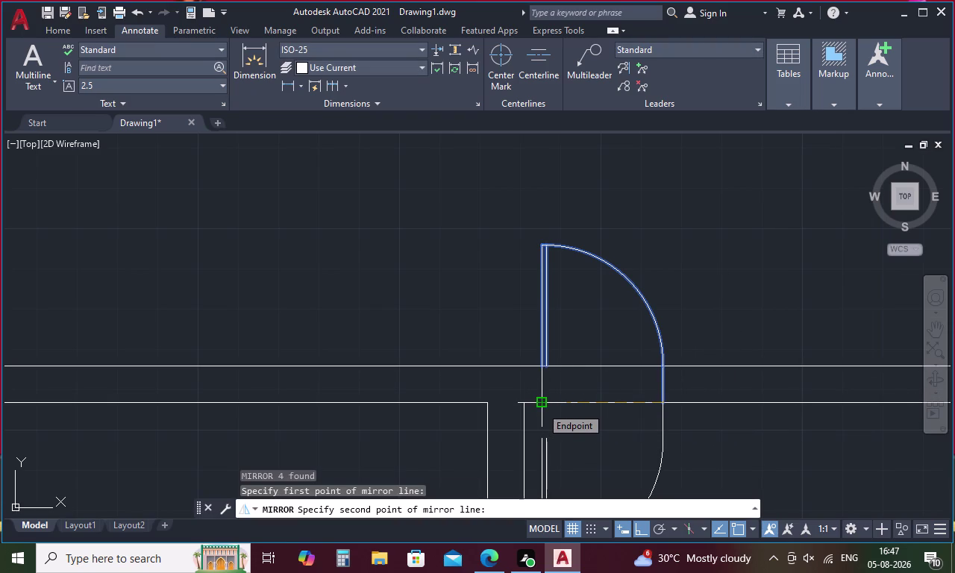
key(Escape)
drag(693, 295, 663, 296)
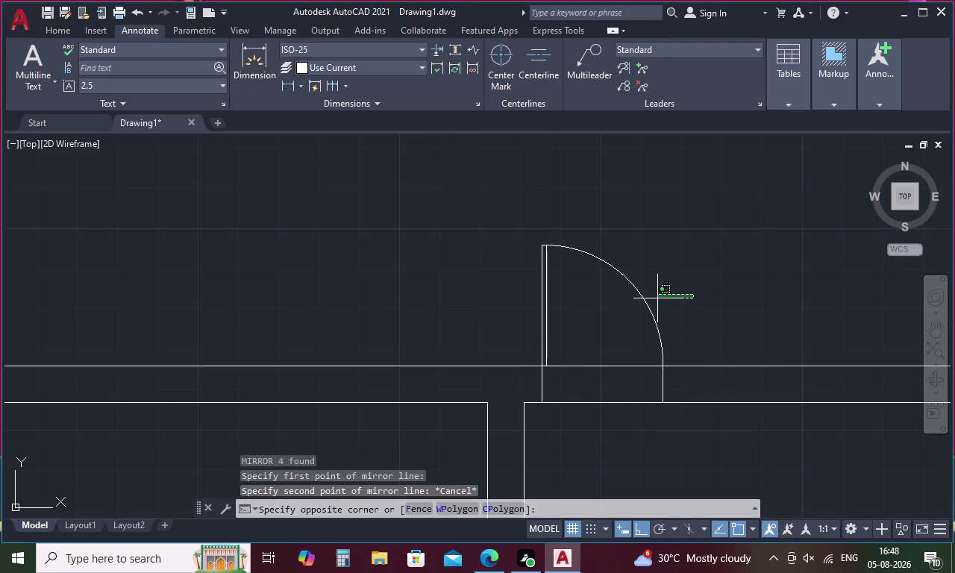
drag(664, 296, 508, 332)
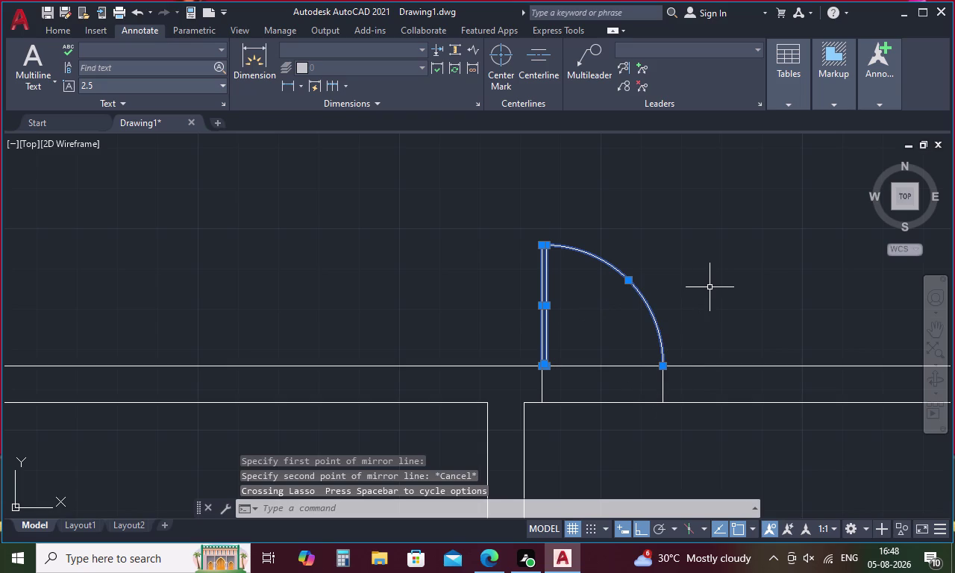
right_click(711, 287)
key(Escape)
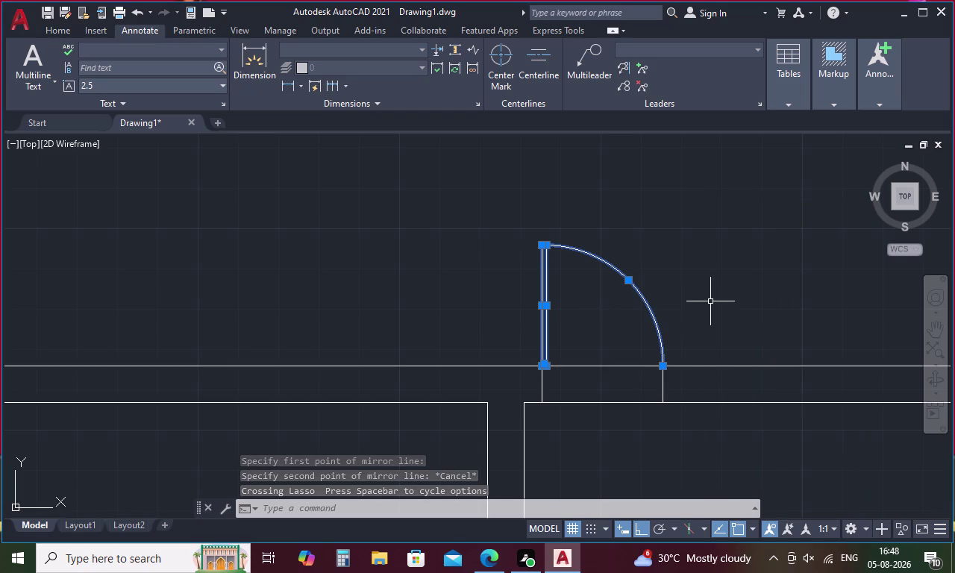
text(mi)
key(space)
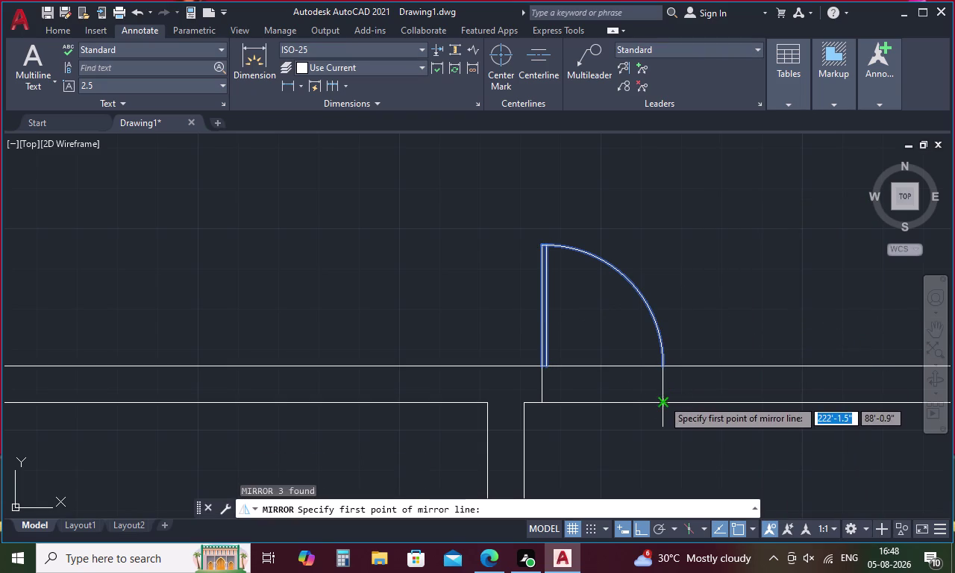
click(662, 399)
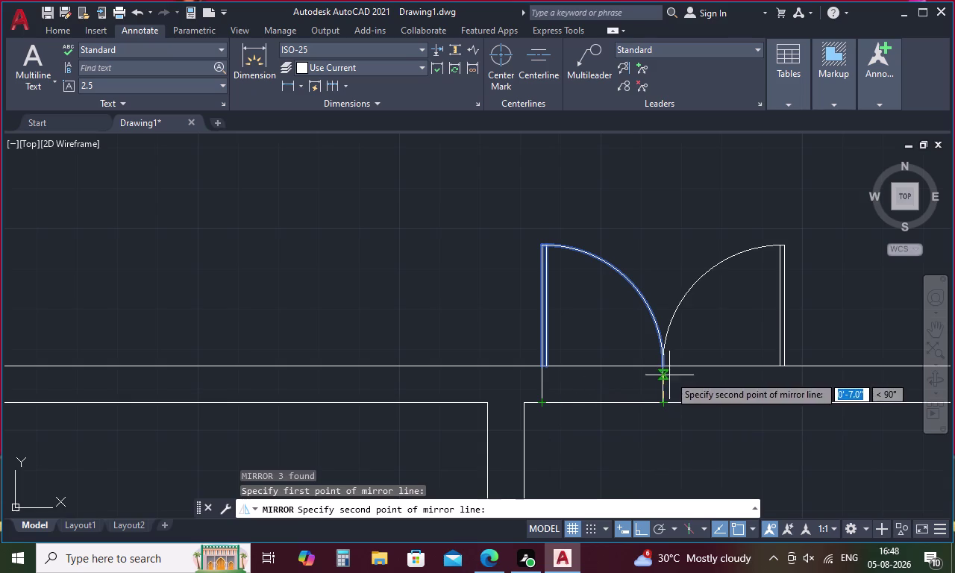
key(Escape)
drag(702, 299, 474, 334)
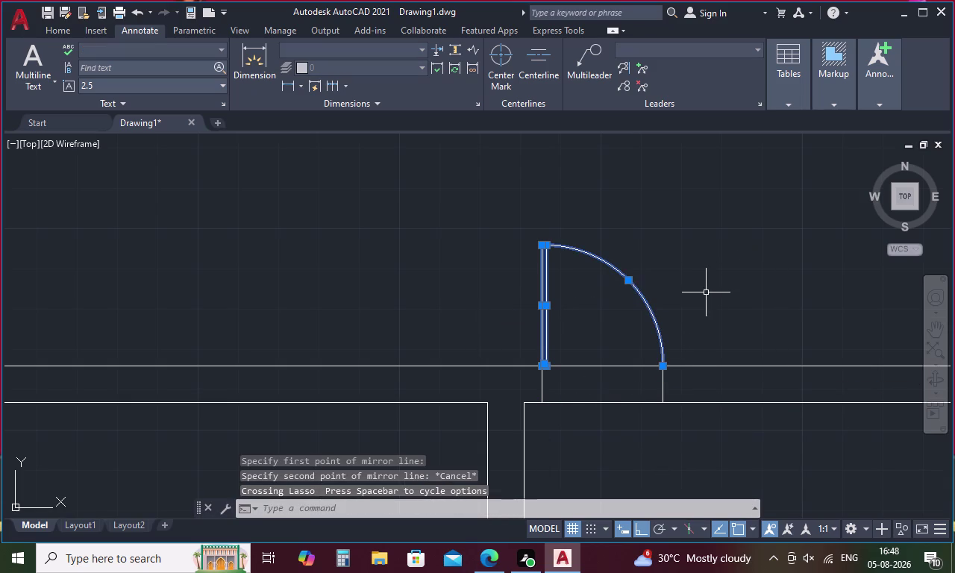
right_click(706, 292)
key(Escape)
key(m)
key(i)
key(space)
click(665, 366)
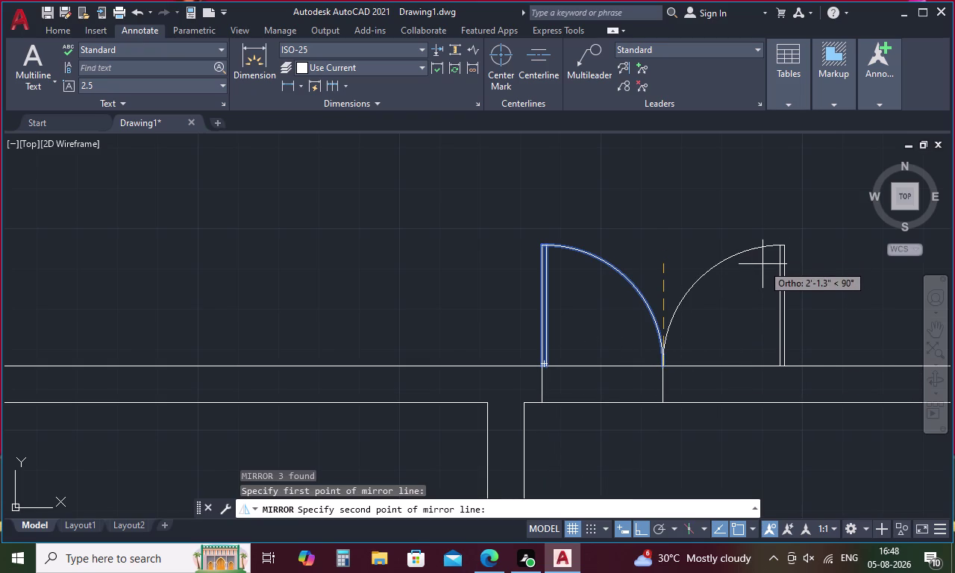
Reselect the door leaf and arc and begin a mirror, then cancel it.
key(Escape)
drag(719, 309, 717, 309)
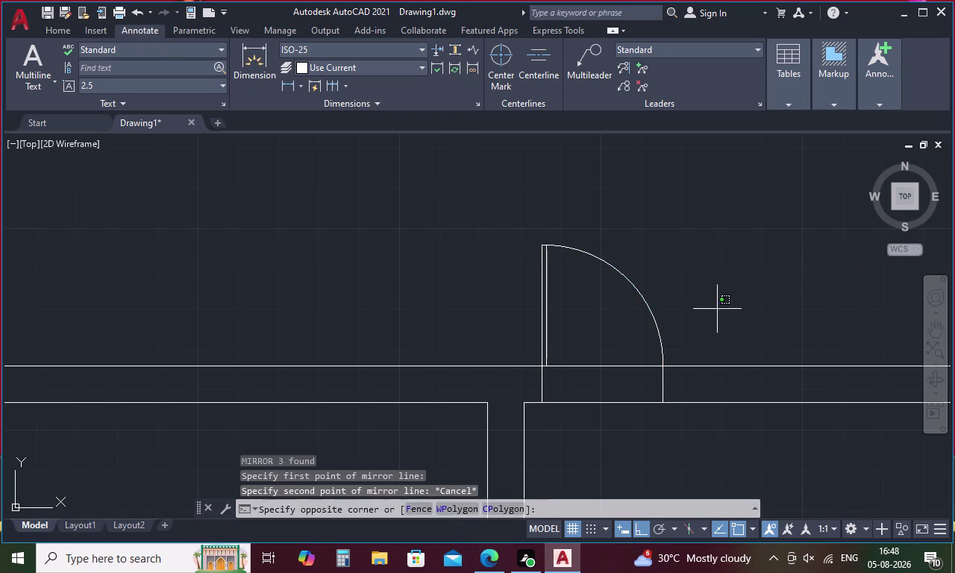
drag(717, 309, 480, 351)
right_click(699, 285)
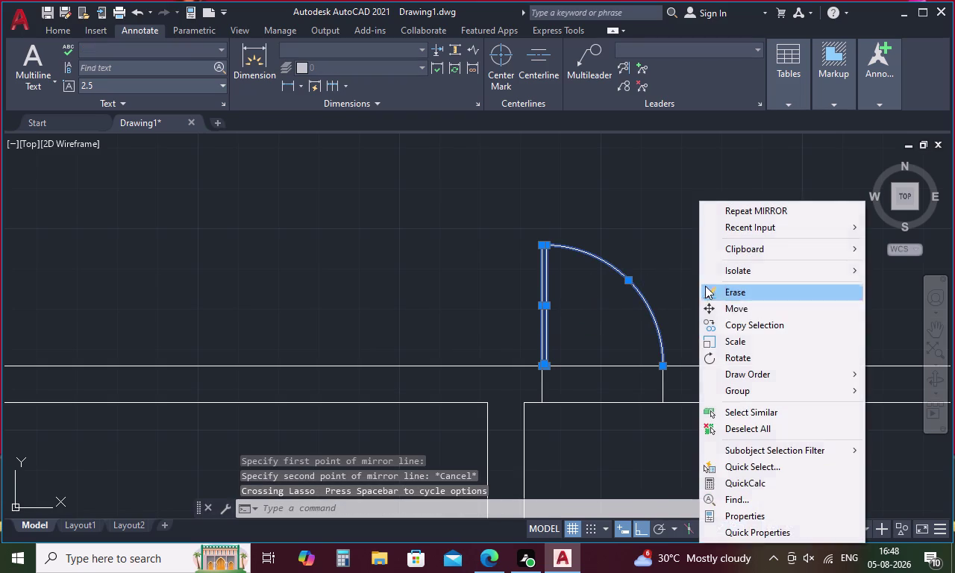
key(Escape)
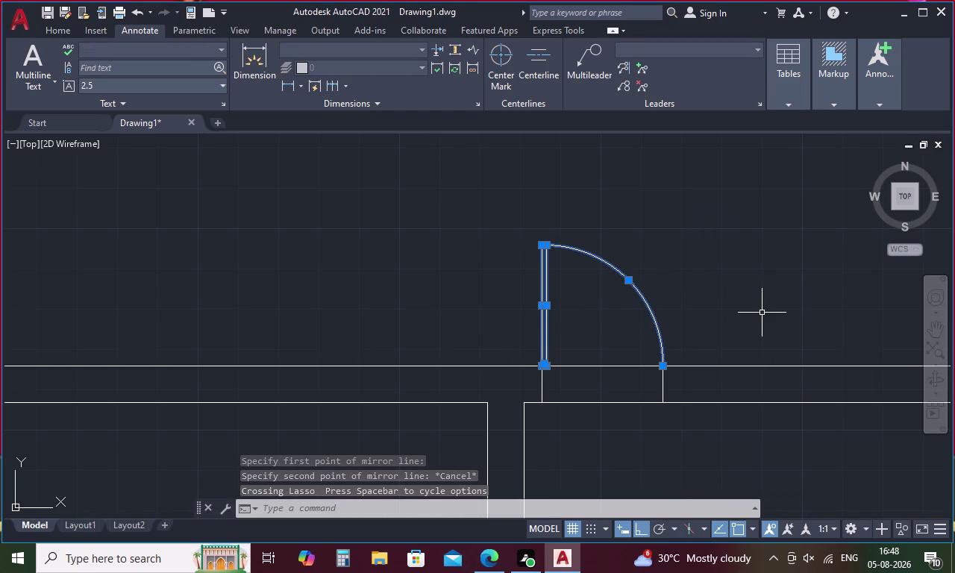
key(m)
key(i)
key(space)
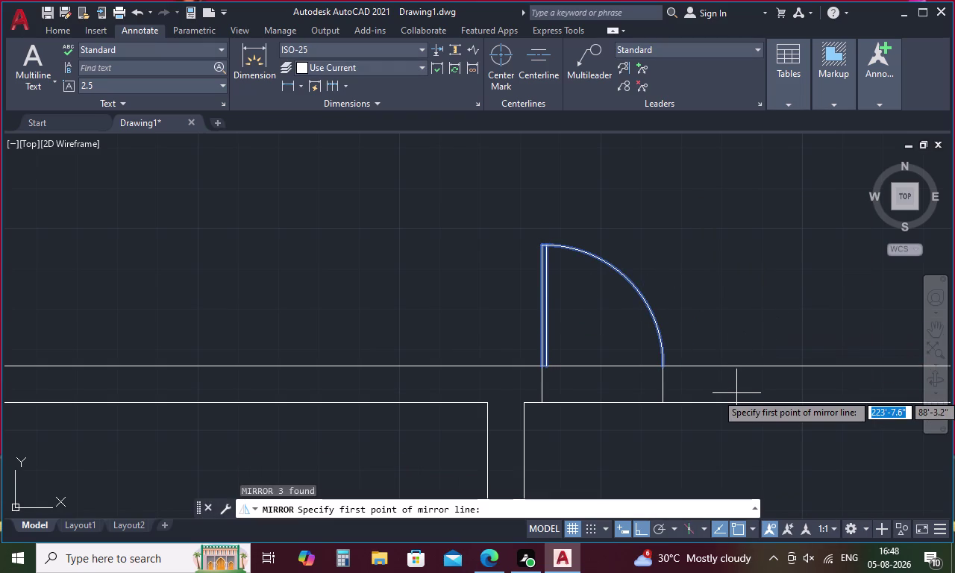
click(668, 402)
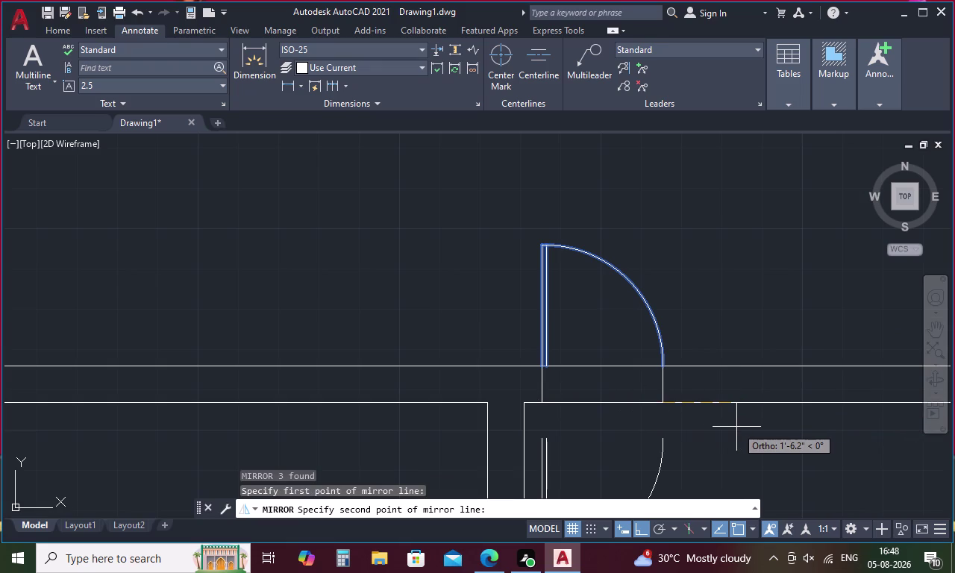
key(Escape)
Reselect the door and try a mirror line from the hinge, then cancel.
drag(726, 302, 501, 300)
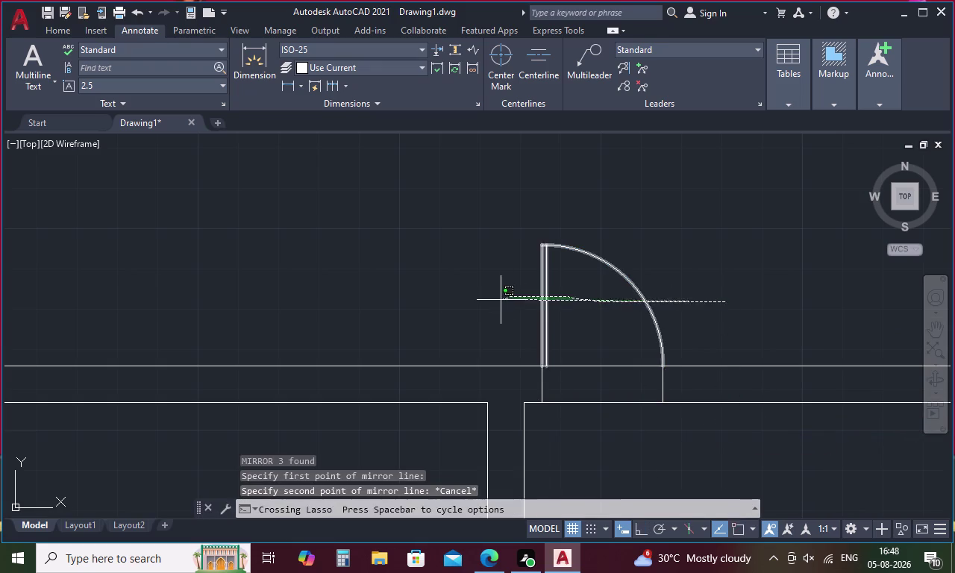
drag(501, 300, 499, 301)
key(comma)
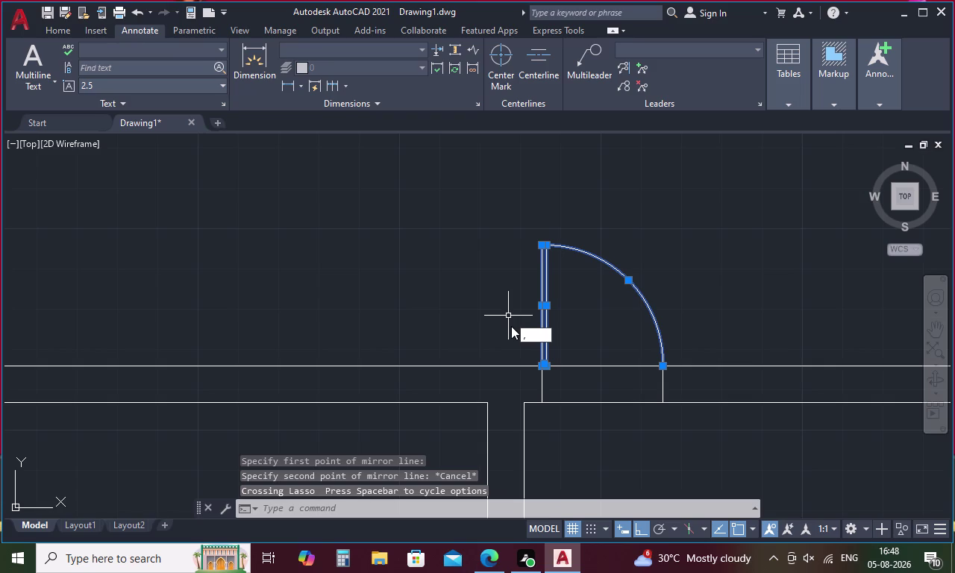
key(BackSpace)
text(mi)
key(space)
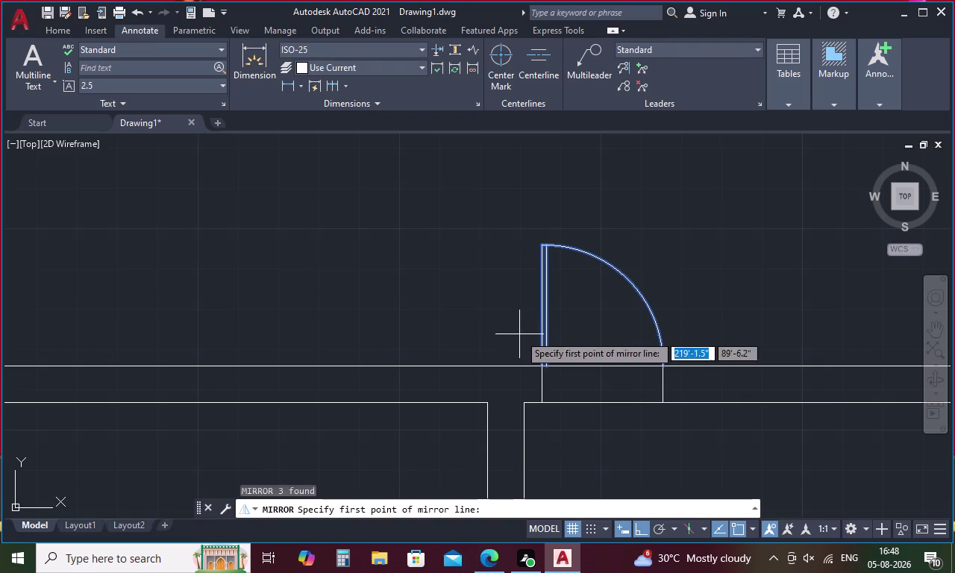
click(664, 369)
click(541, 367)
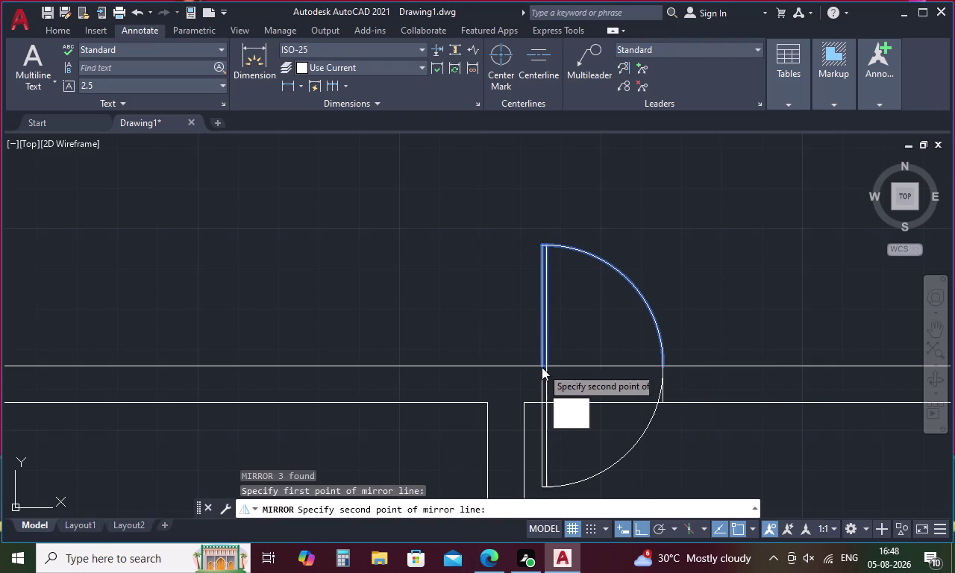
key(Escape)
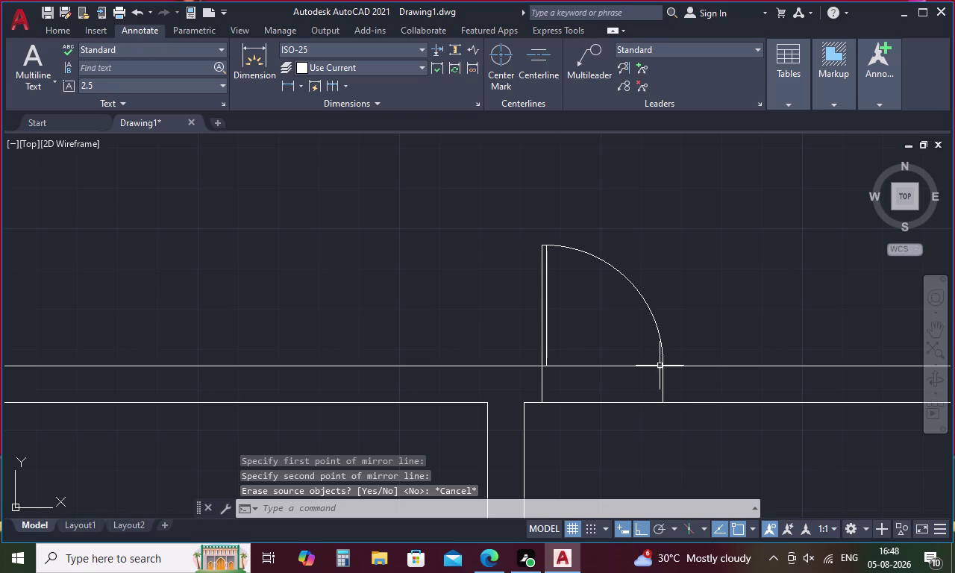
Mirror the door about a horizontal line along the wall, erasing the original.
drag(717, 284, 494, 297)
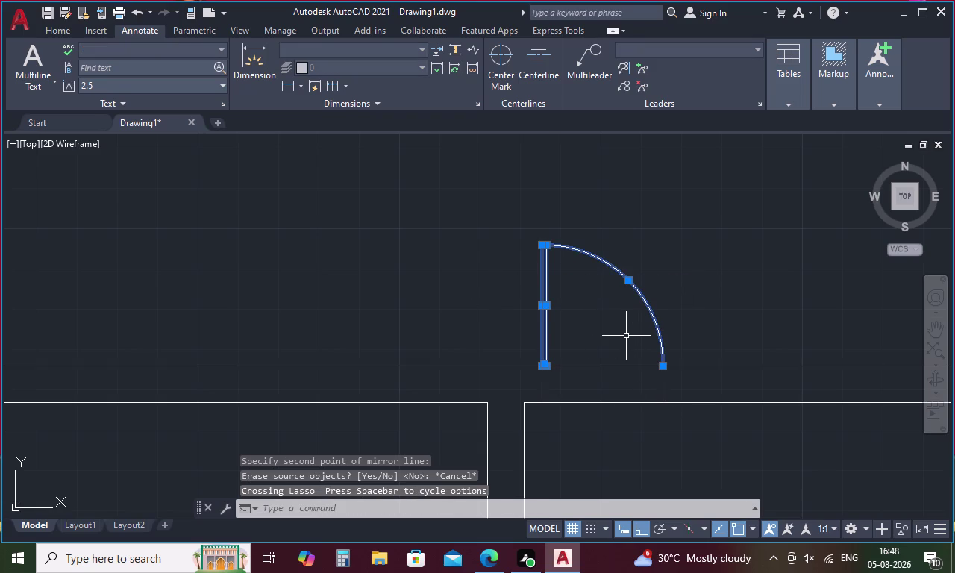
text(mi)
key(space)
drag(663, 402, 653, 402)
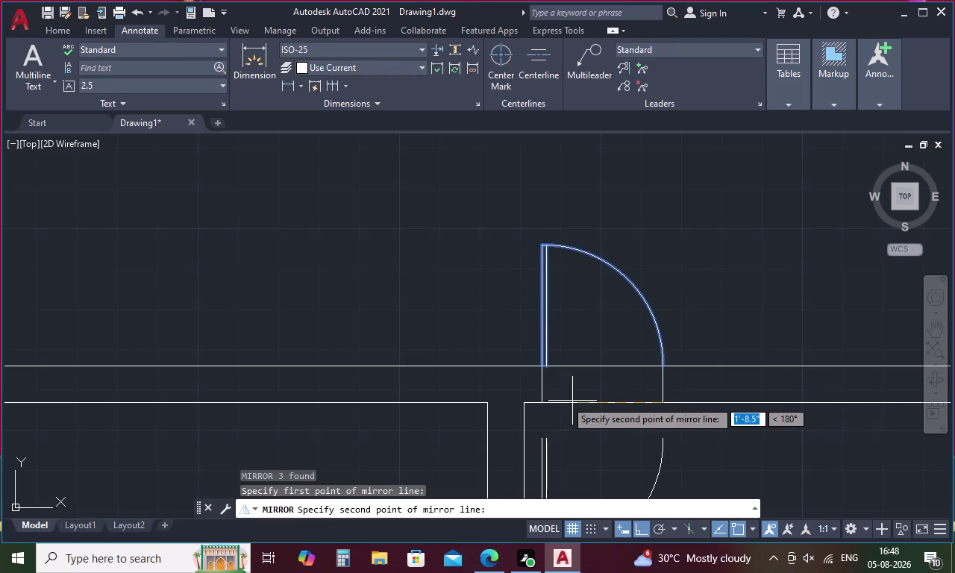
click(543, 400)
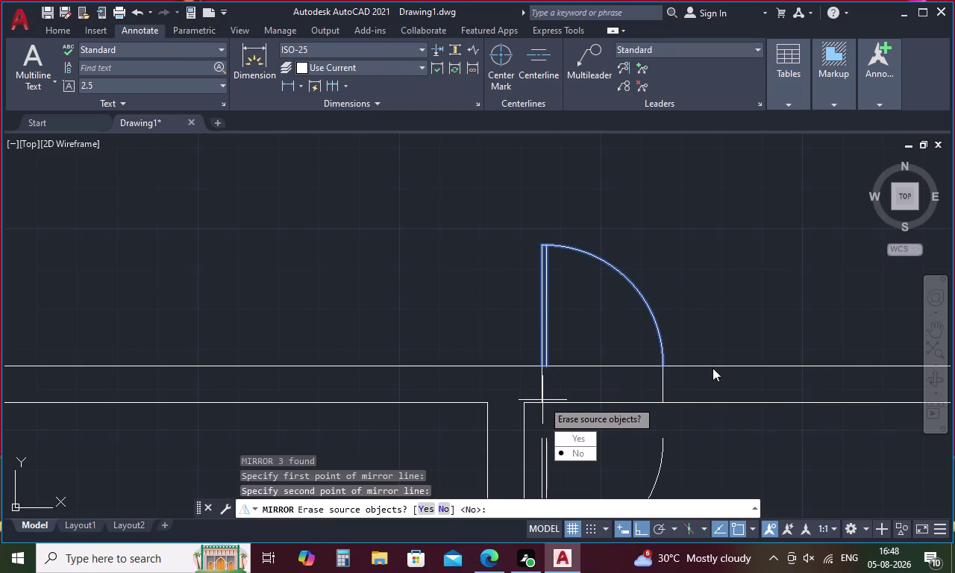
drag(582, 438, 543, 400)
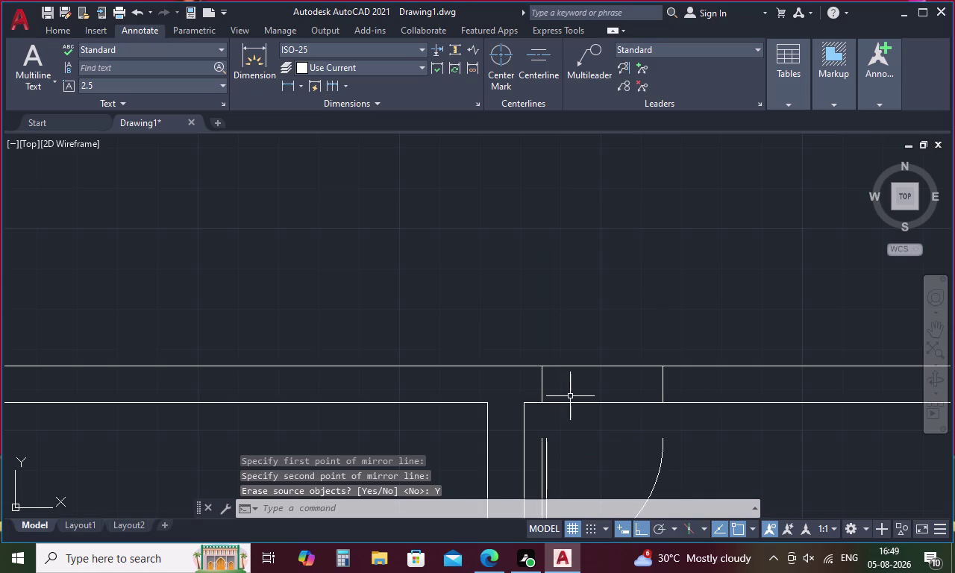
middle_drag(576, 397, 567, 294)
drag(708, 356, 530, 400)
Move the flipped door from its leaf's hinge end to the opening's left jamb.
right_click(570, 364)
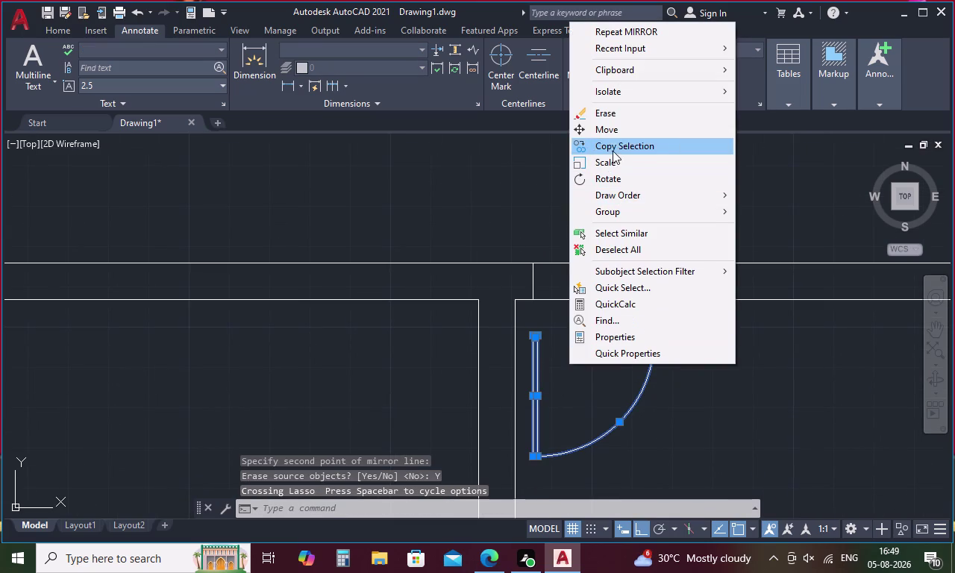
click(620, 131)
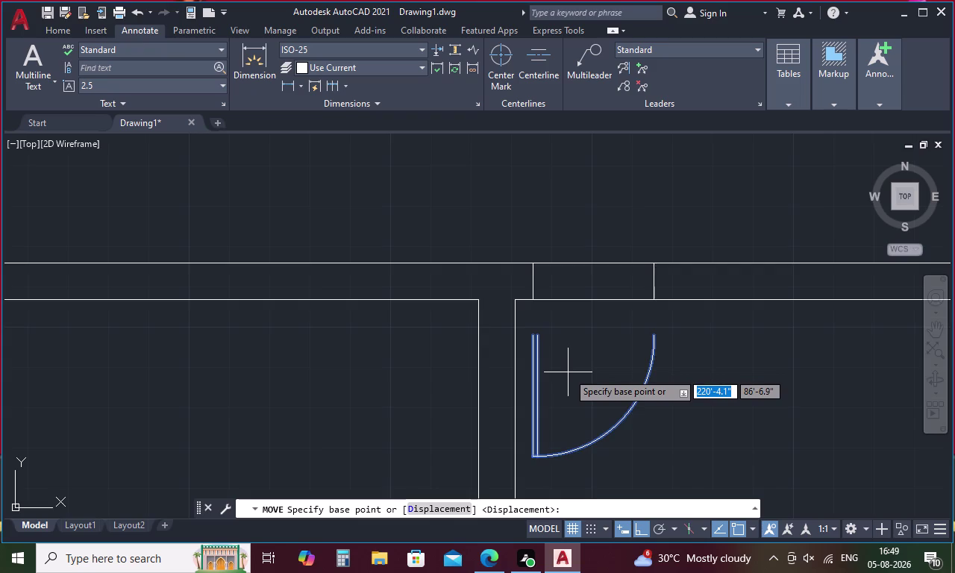
scroll(up, 3)
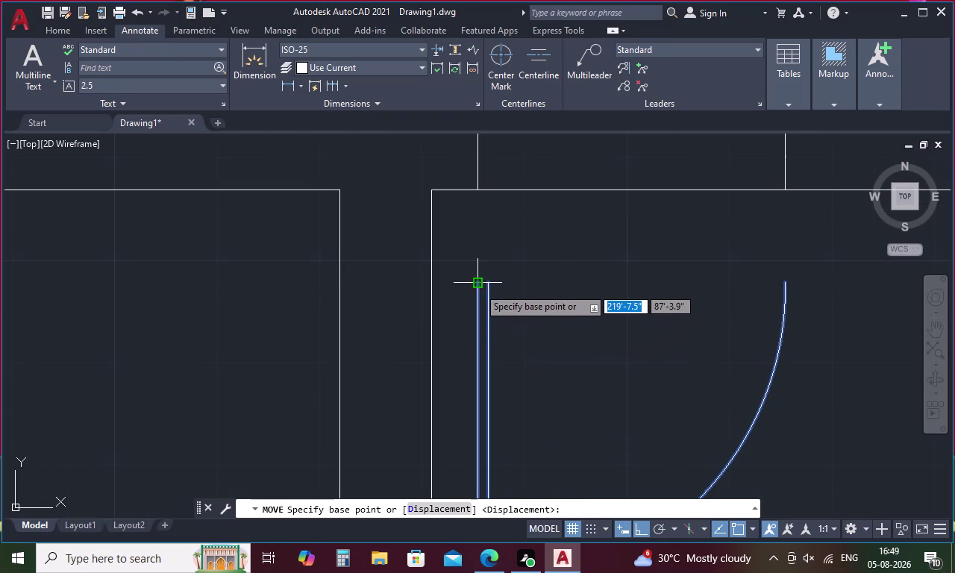
click(479, 286)
click(473, 190)
scroll(down, 3)
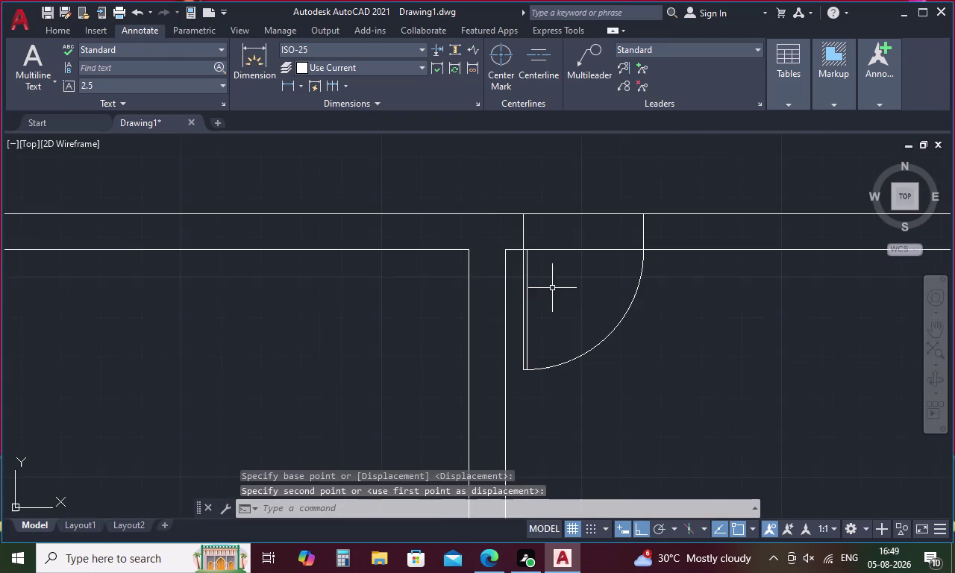
Start the TRIM command with the TR alias.
key(Escape)
key(t)
key(r)
key(space)
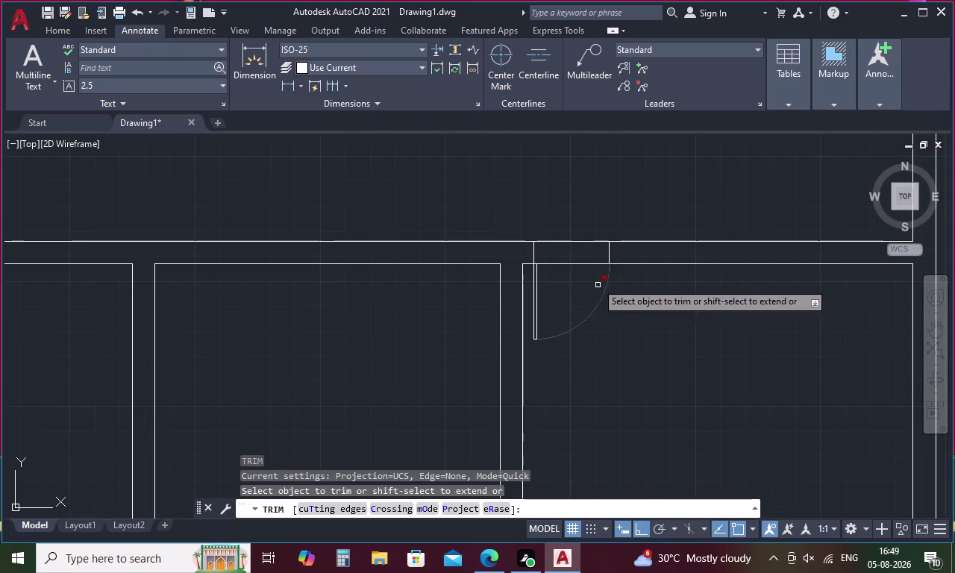
Fence-trim the wall lines crossing the new door opening, then end TRIM.
drag(577, 216, 562, 287)
scroll(down, 3)
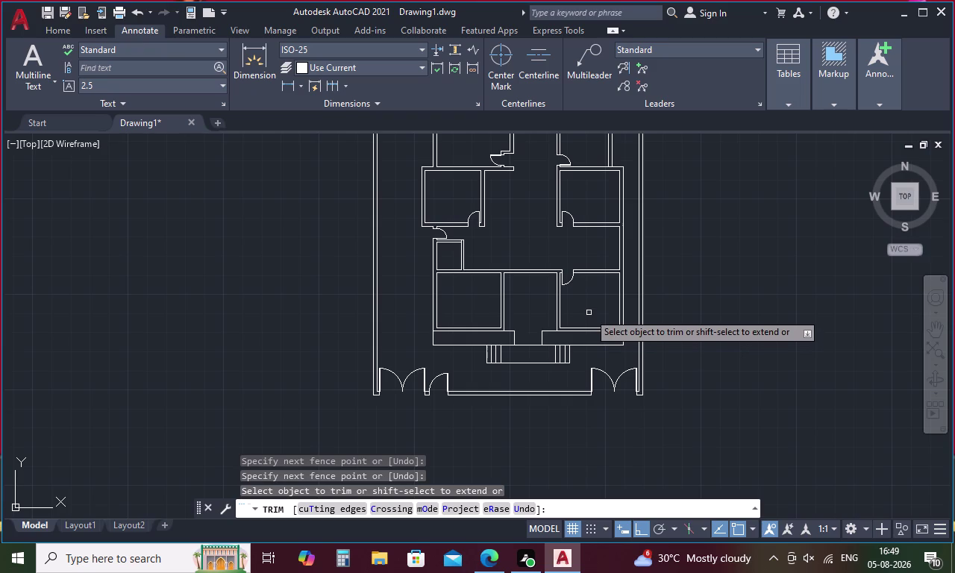
middle_drag(589, 313, 767, 304)
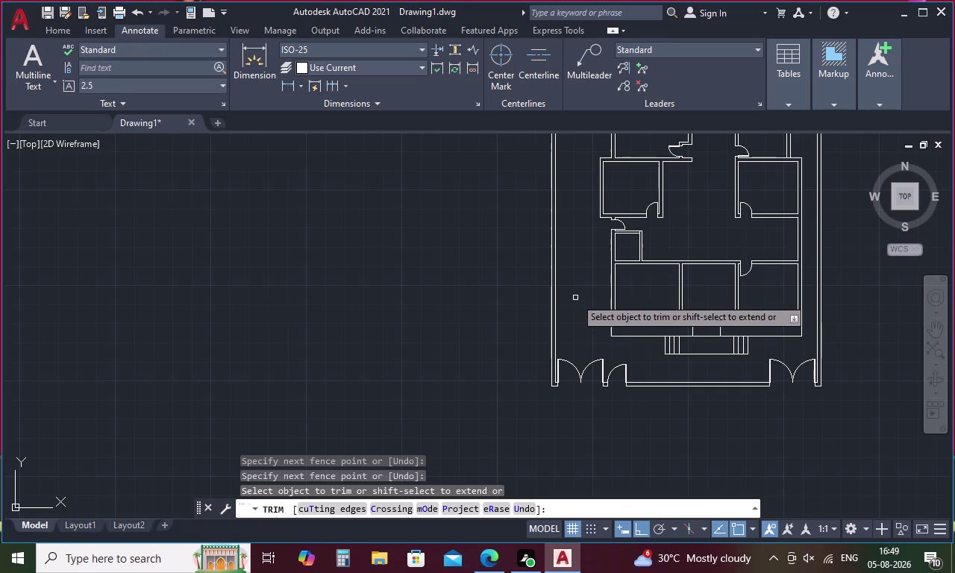
key(Escape)
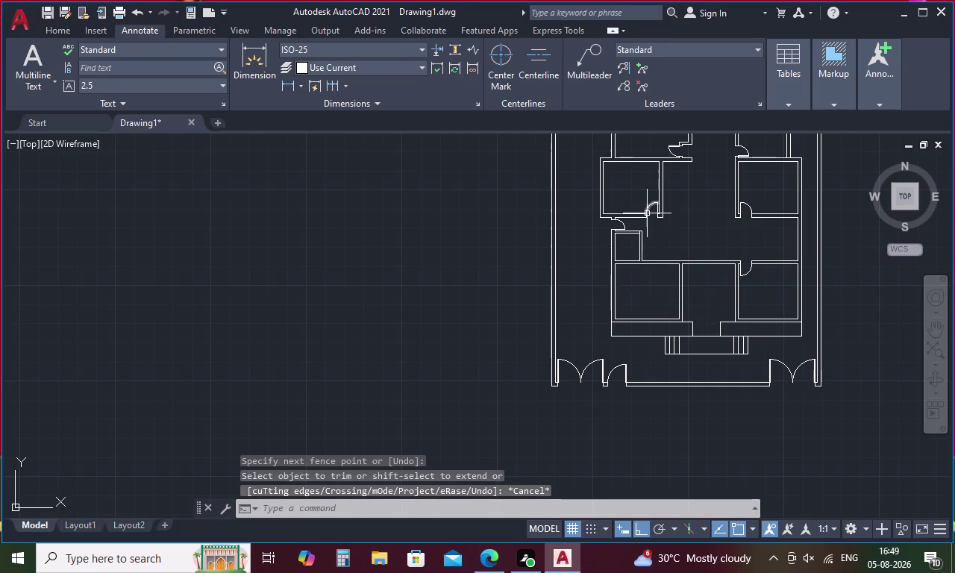
Begin a tracked line from the door leaf's midpoint, then cancel it.
key(l)
key(space)
text(t)
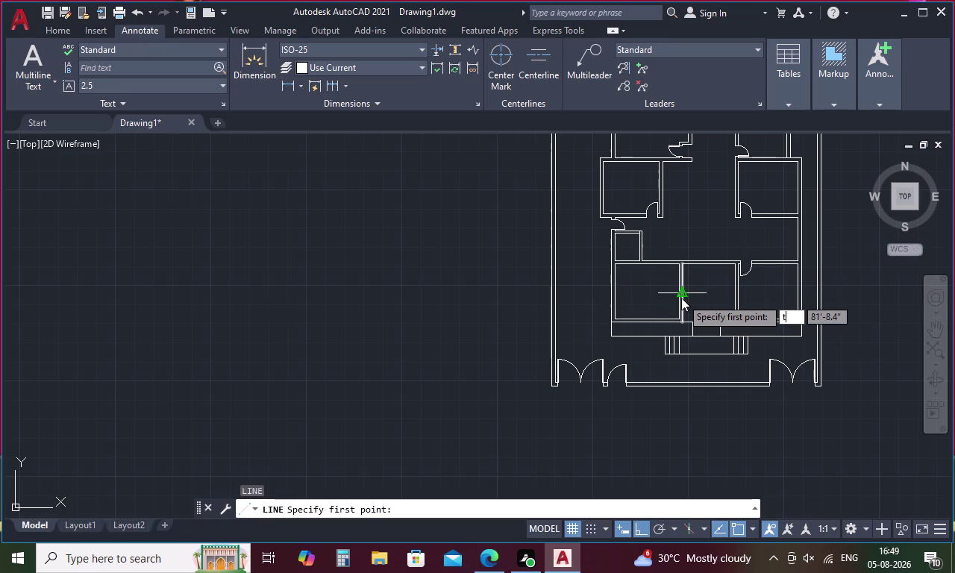
text(k)
key(space)
scroll(up, 3)
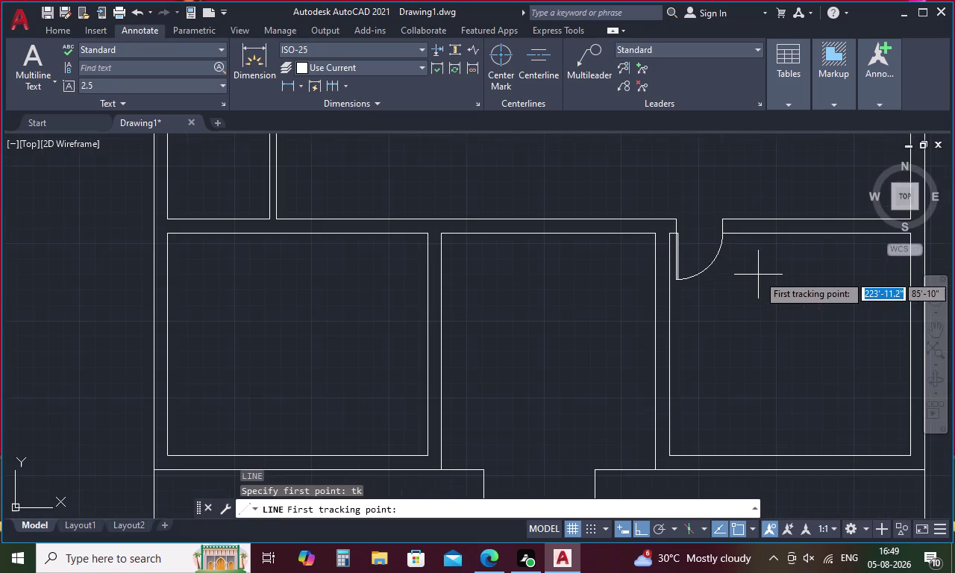
drag(747, 265, 671, 253)
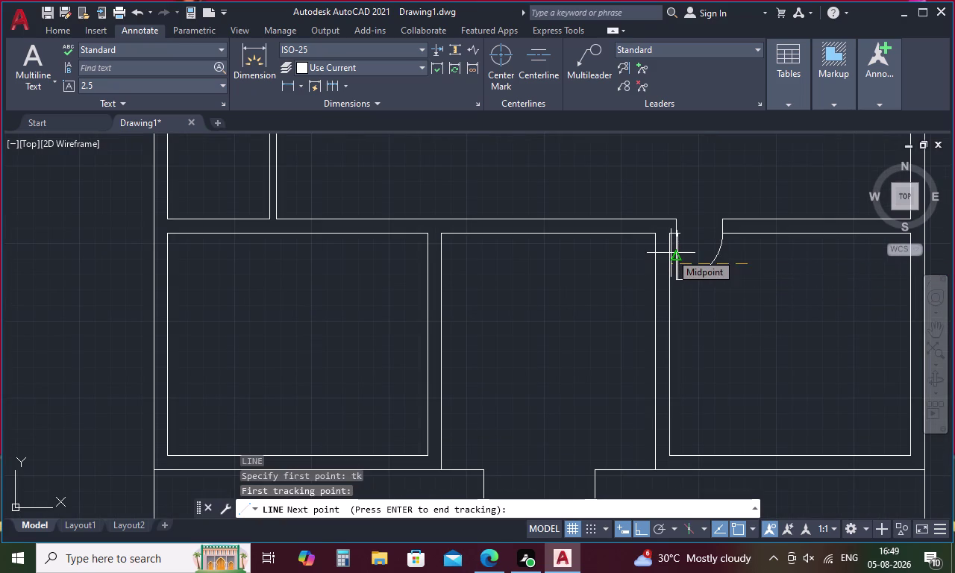
key(Escape)
key(Escape)
Restart LINE with tracking, using the room corner as the reference point.
text(l)
key(space)
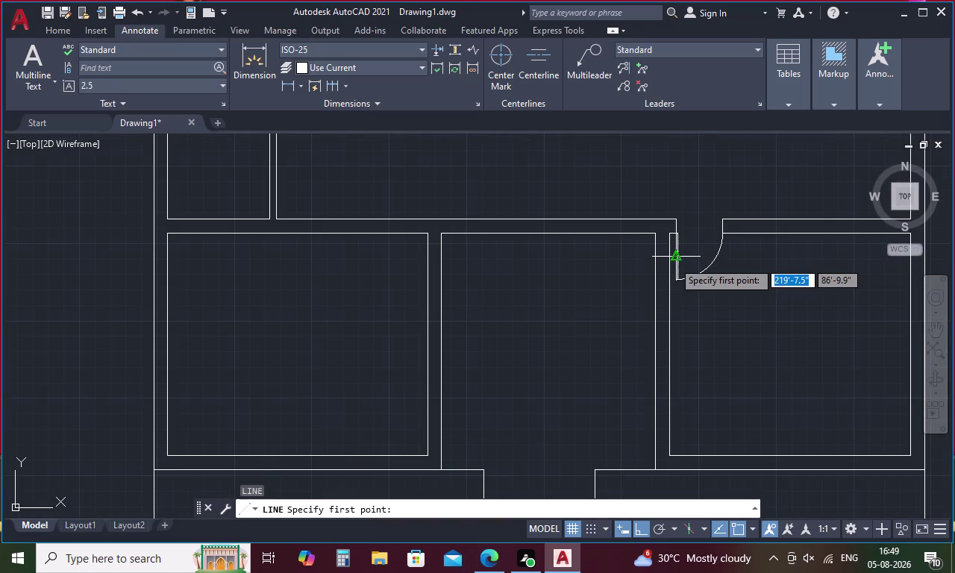
key(t)
text(k)
key(space)
scroll(down, 3)
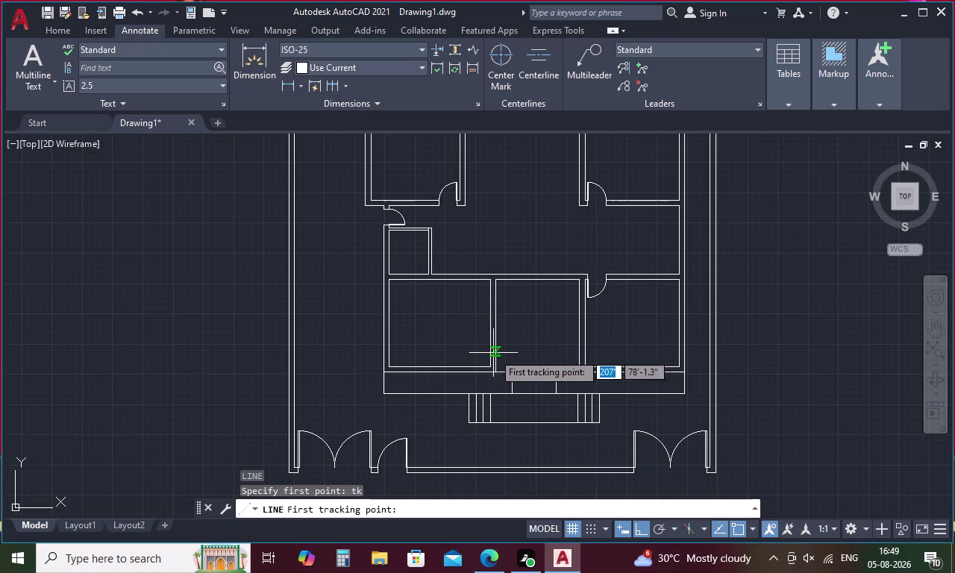
scroll(up, 3)
click(484, 366)
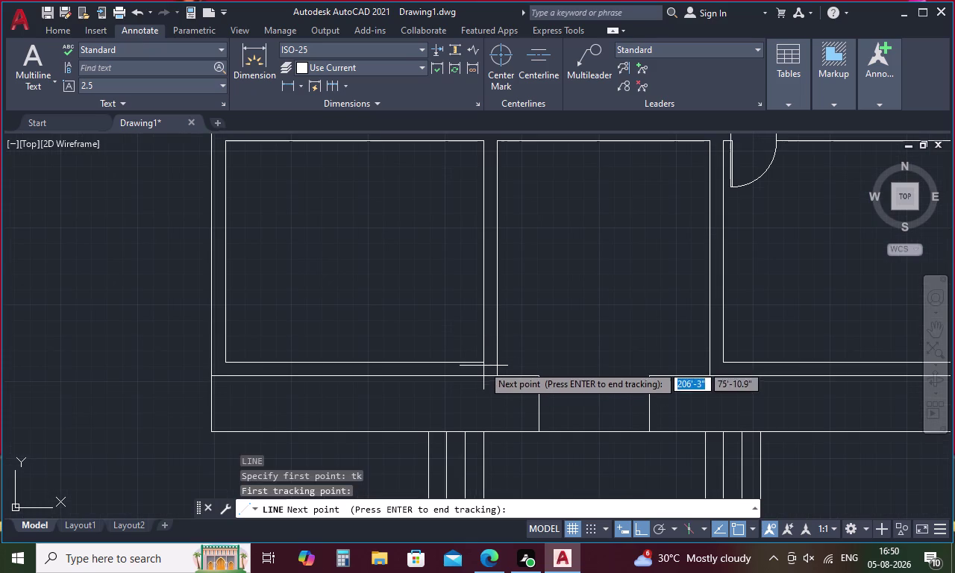
Draw a short line across the wall thickness, 4.5 from the room corner.
key(4)
key(period)
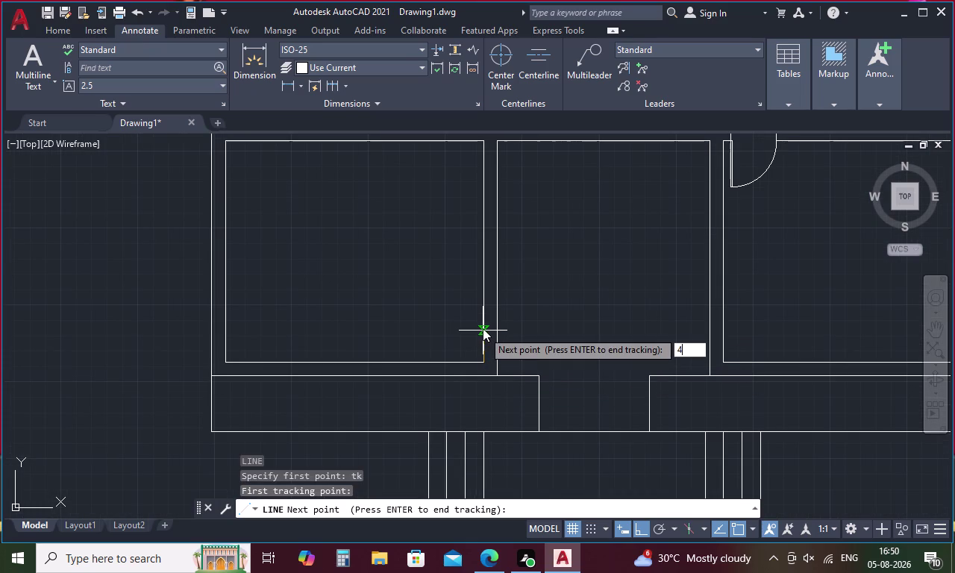
text(5)
key(space)
key(space)
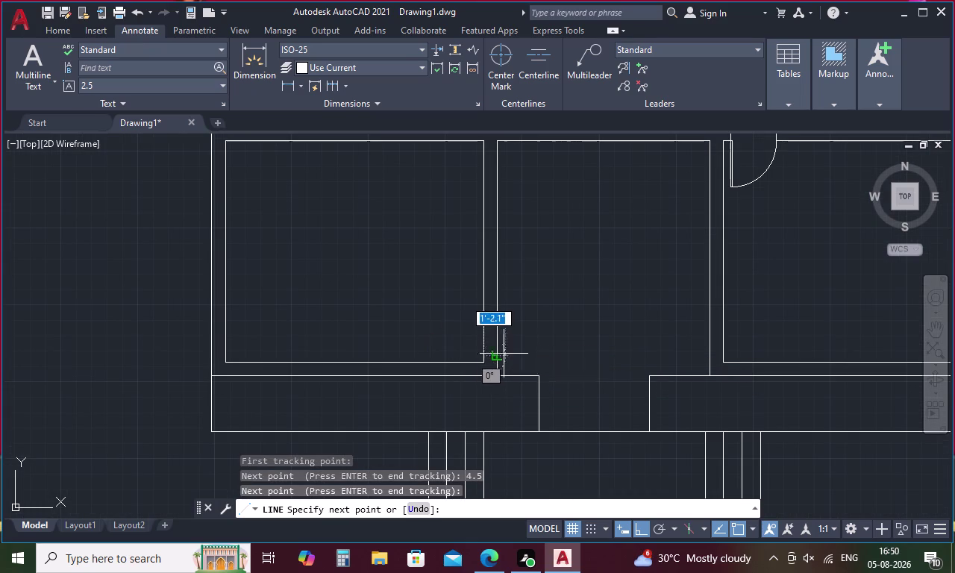
click(497, 357)
key(Escape)
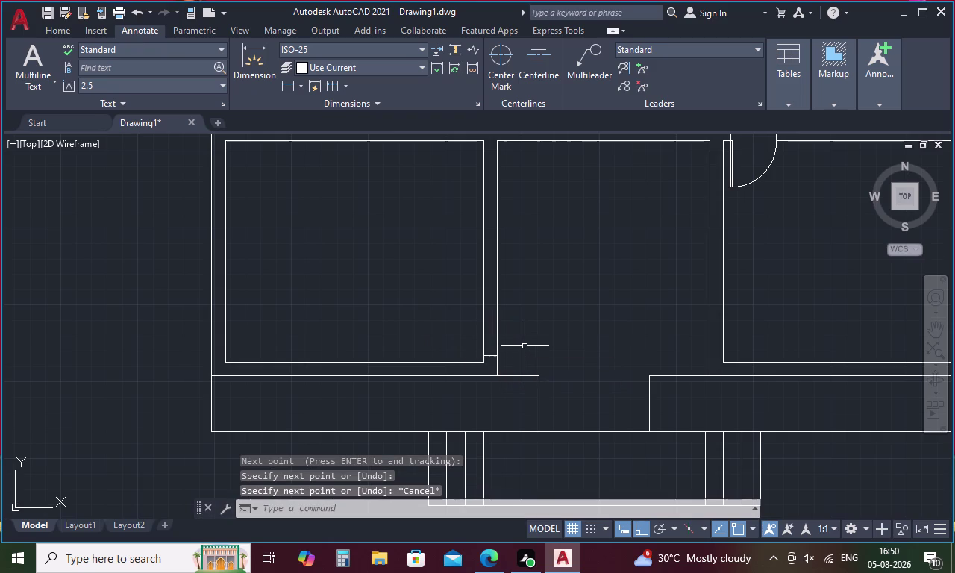
text(o)
key(space)
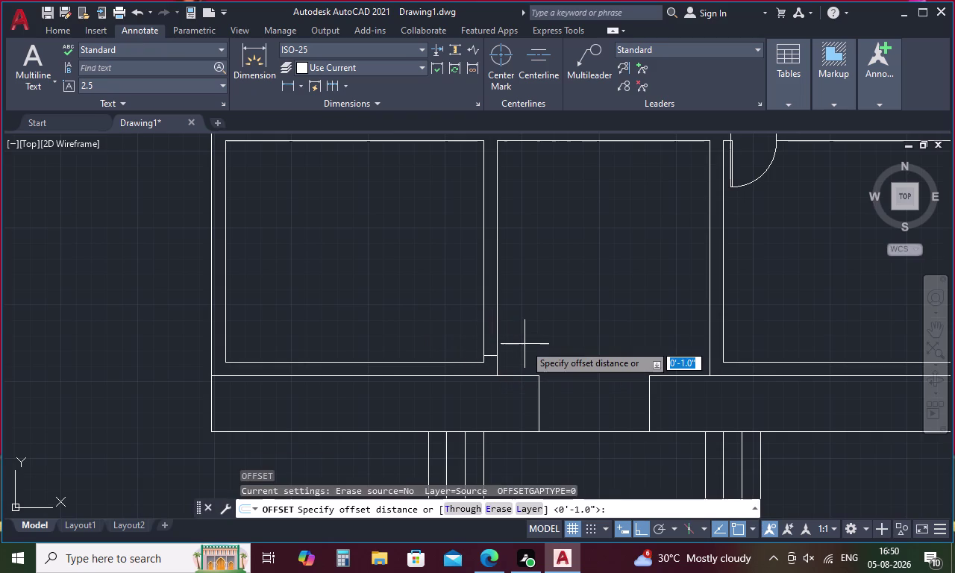
Cancel the offset and copy the door, based at the leaf's top end.
key(Escape)
scroll(down, 3)
scroll(up, 3)
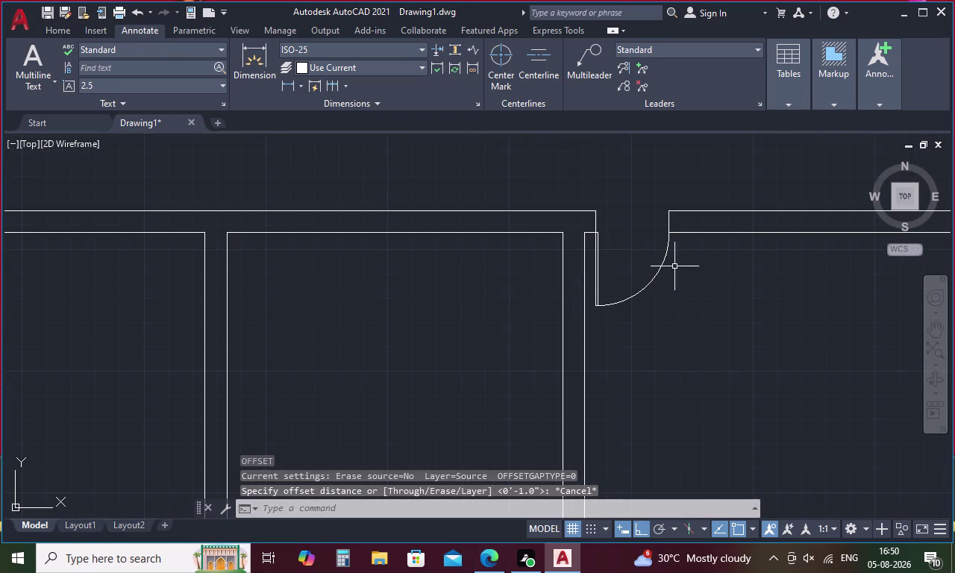
drag(698, 272, 588, 273)
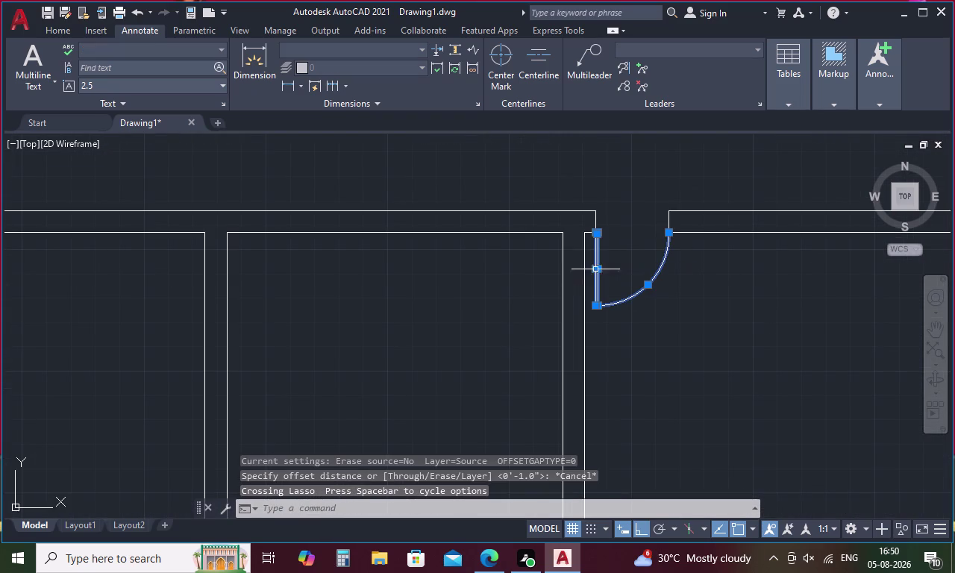
right_click(621, 259)
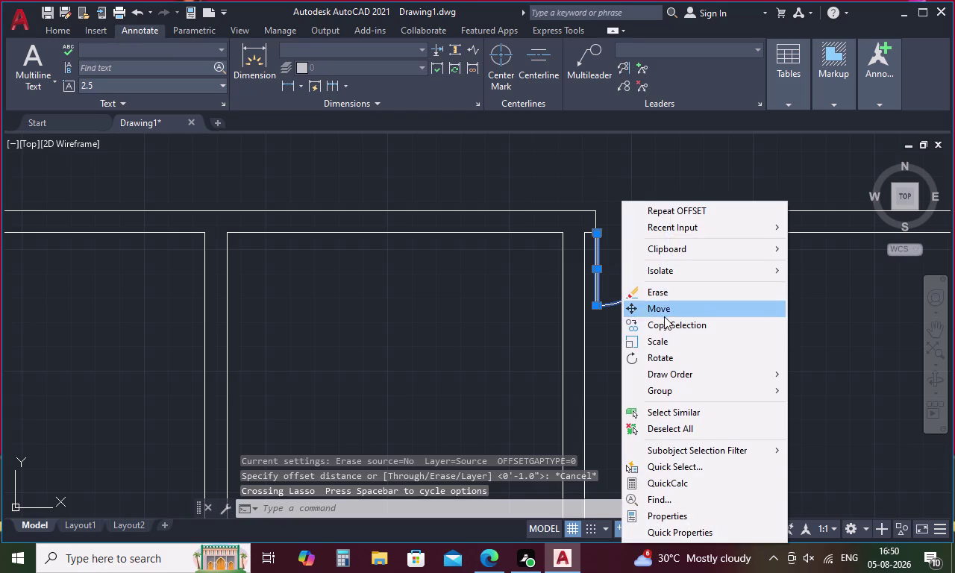
click(670, 323)
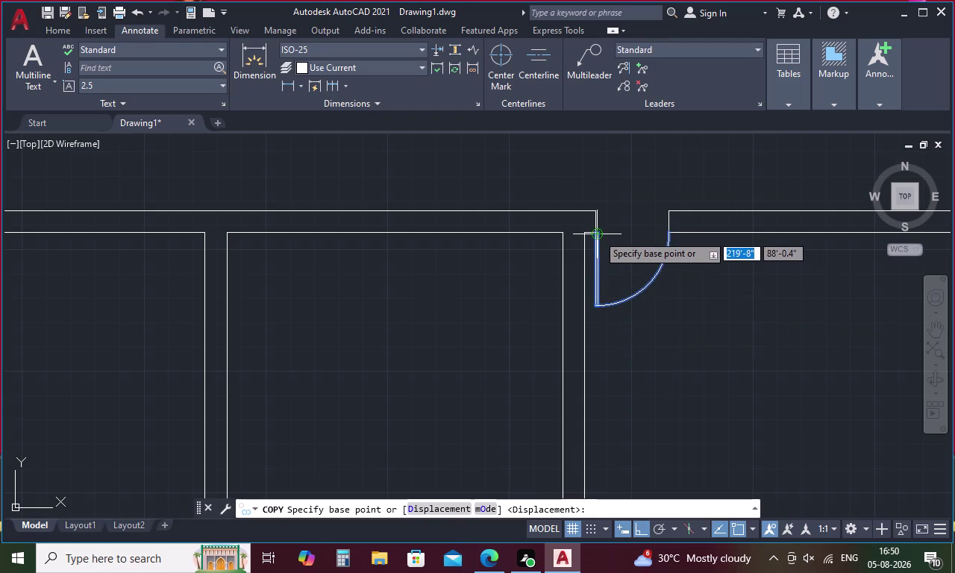
scroll(up, 3)
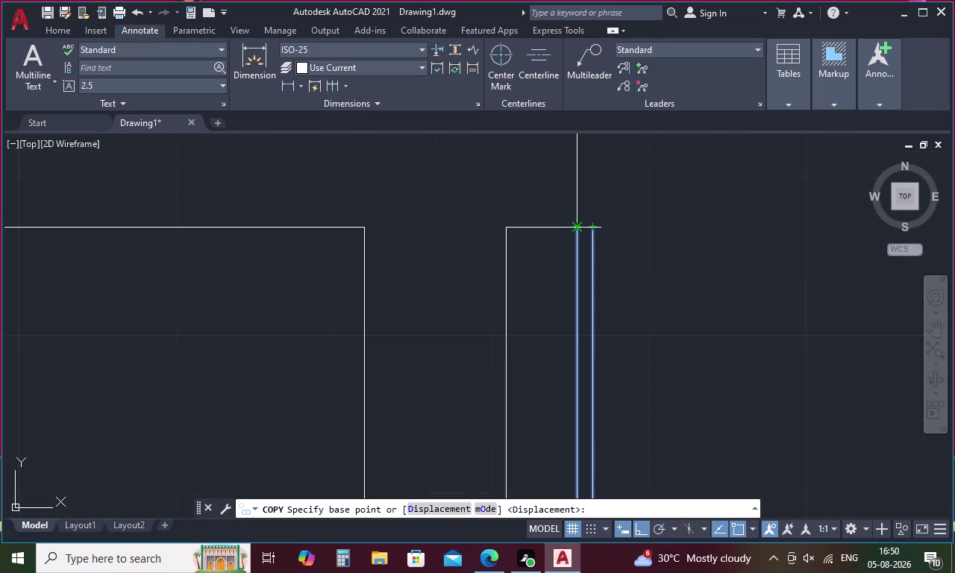
scroll(up, 3)
click(583, 224)
Place the door copy at the further wall opening along the plan.
scroll(down, 3)
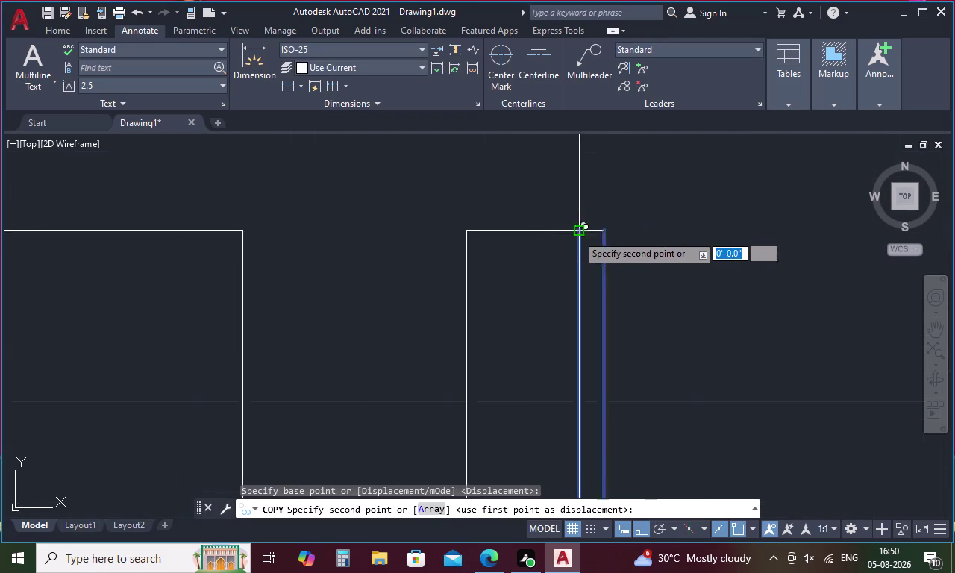
scroll(down, 3)
scroll(down, 3)
middle_drag(414, 327, 703, 183)
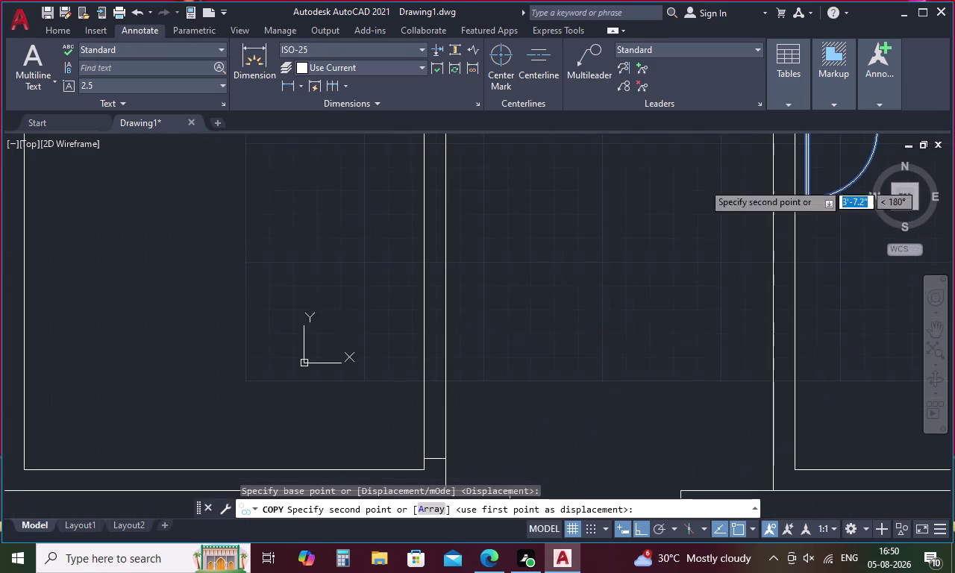
middle_drag(513, 327, 530, 231)
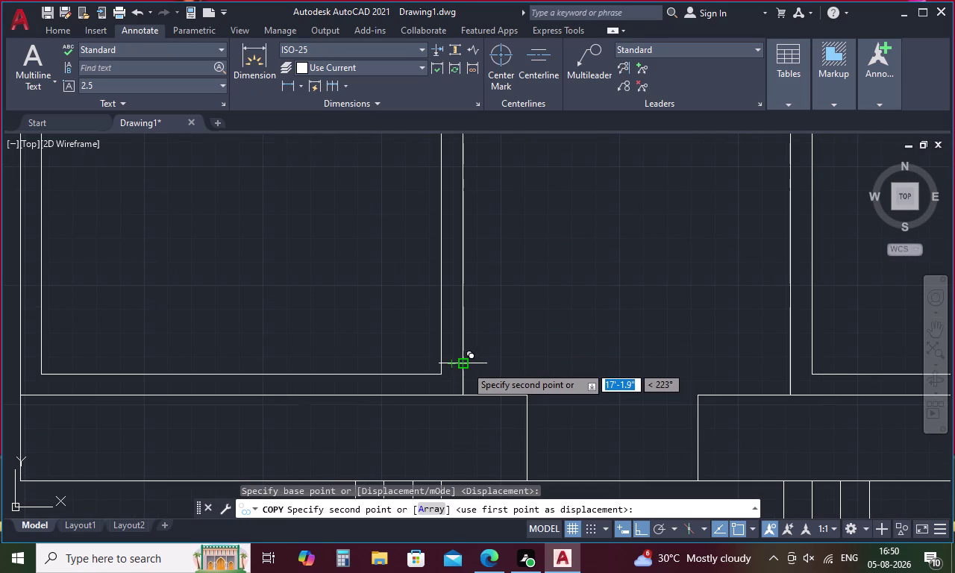
scroll(up, 3)
click(441, 371)
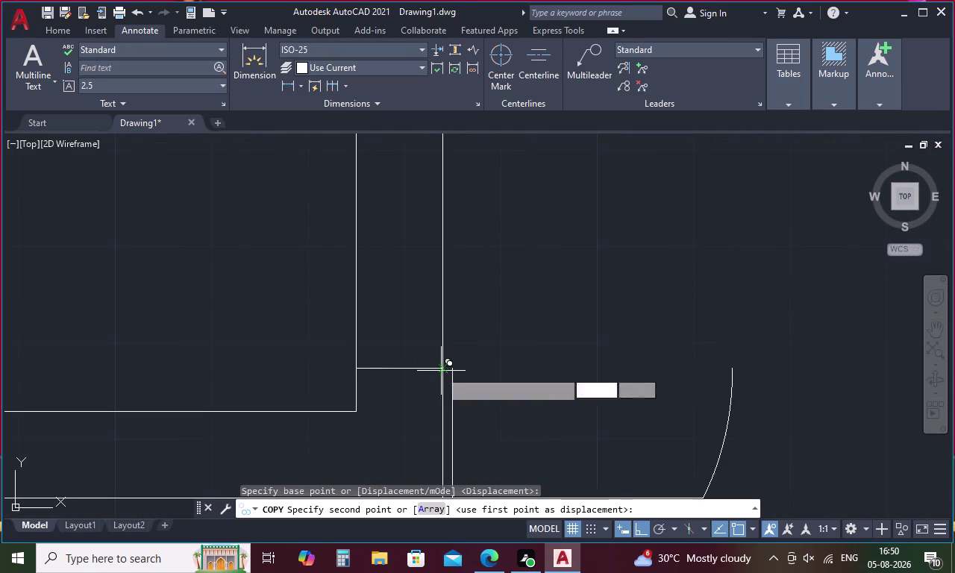
scroll(down, 3)
key(Escape)
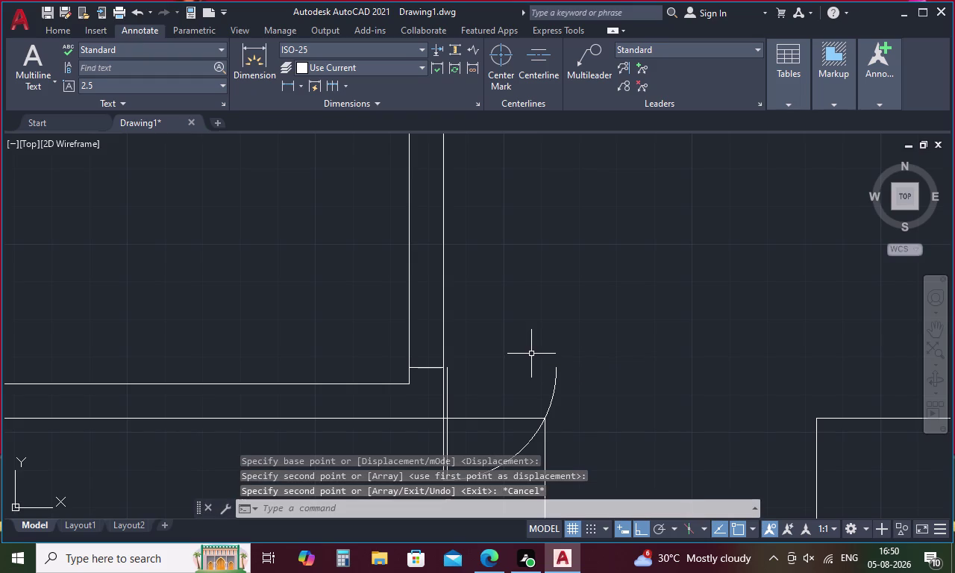
middle_drag(532, 354, 575, 207)
Rotate the copied door so its leaf lies horizontally with the arc below.
drag(557, 334, 459, 298)
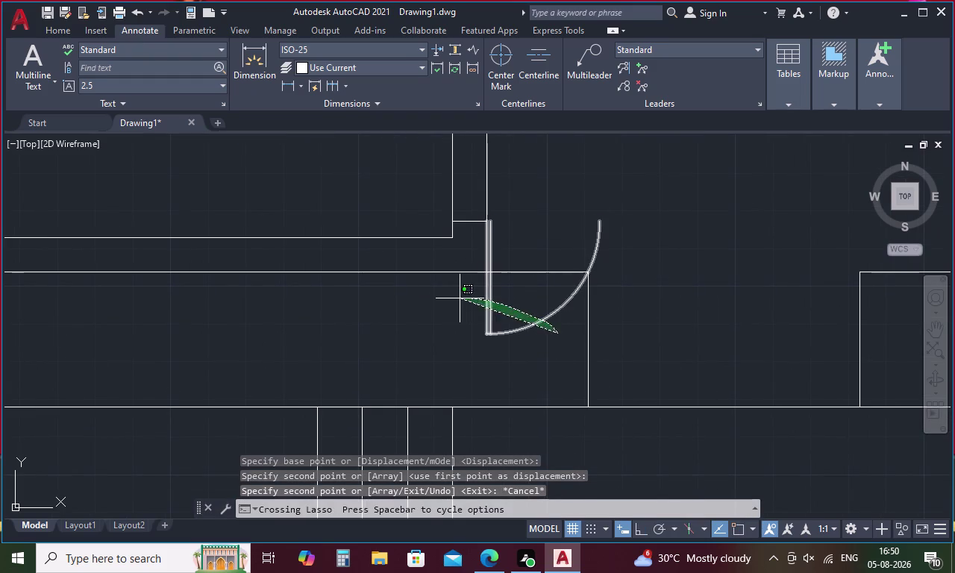
drag(459, 298, 459, 299)
right_click(550, 217)
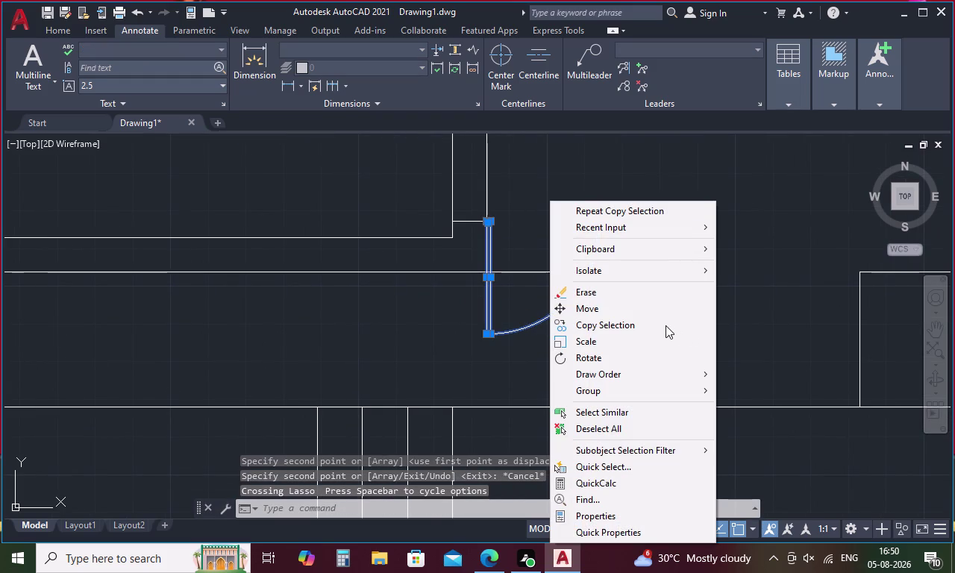
click(595, 358)
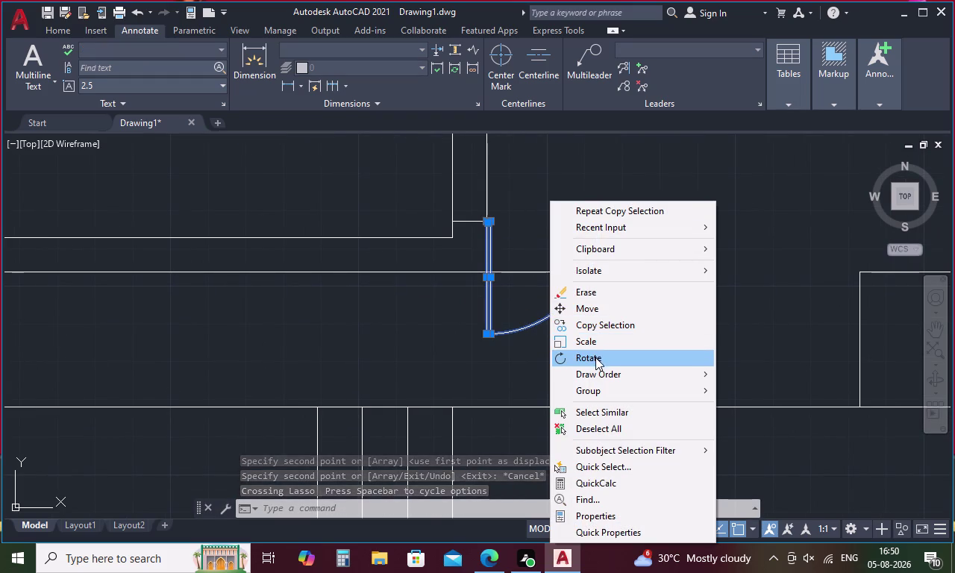
click(482, 225)
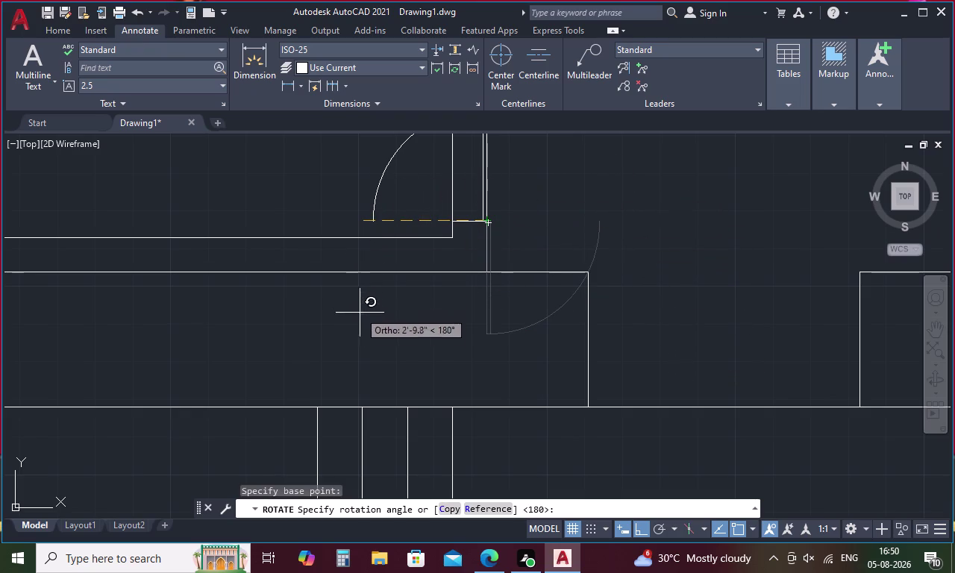
click(426, 378)
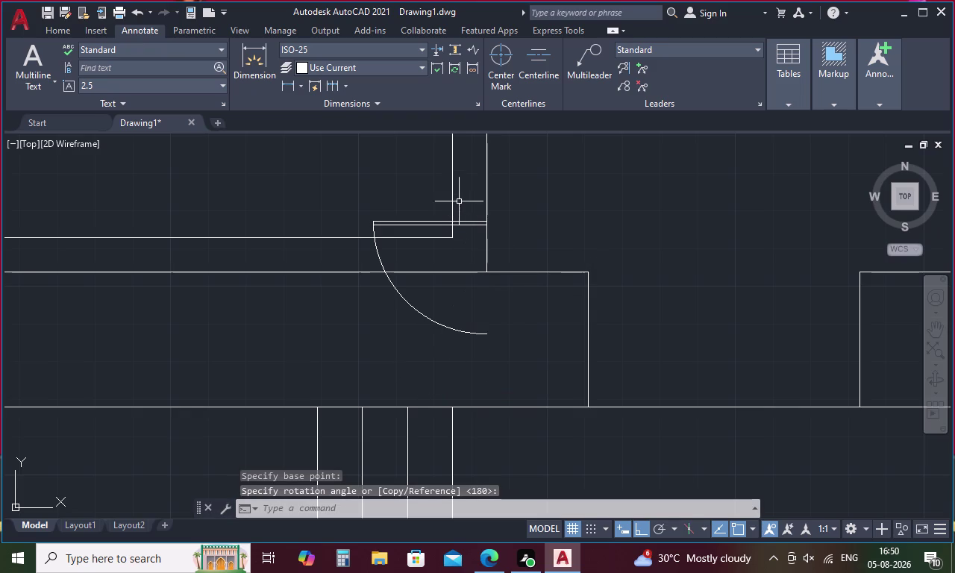
Reselect the rotated door and start moving it.
drag(431, 259, 361, 253)
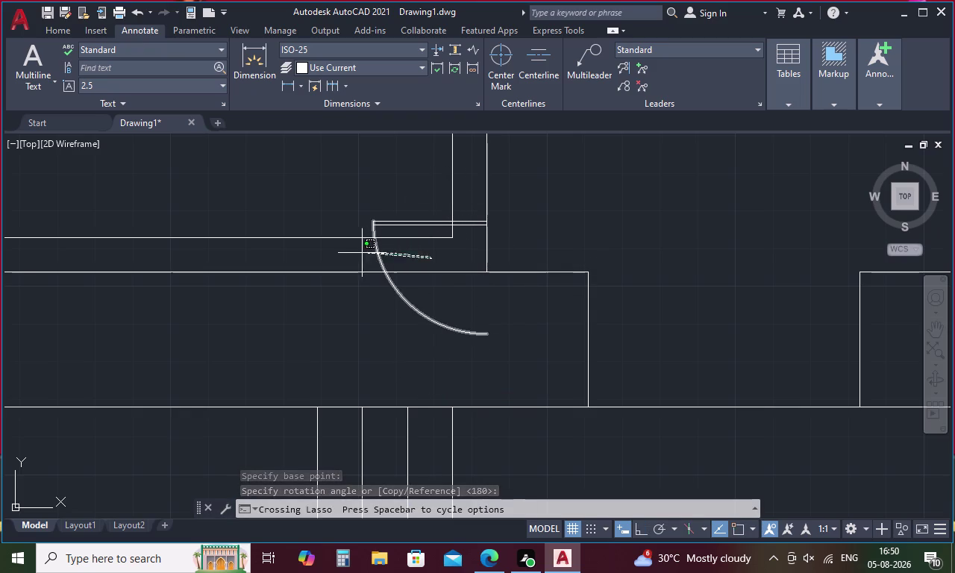
drag(362, 253, 358, 251)
drag(410, 208, 405, 227)
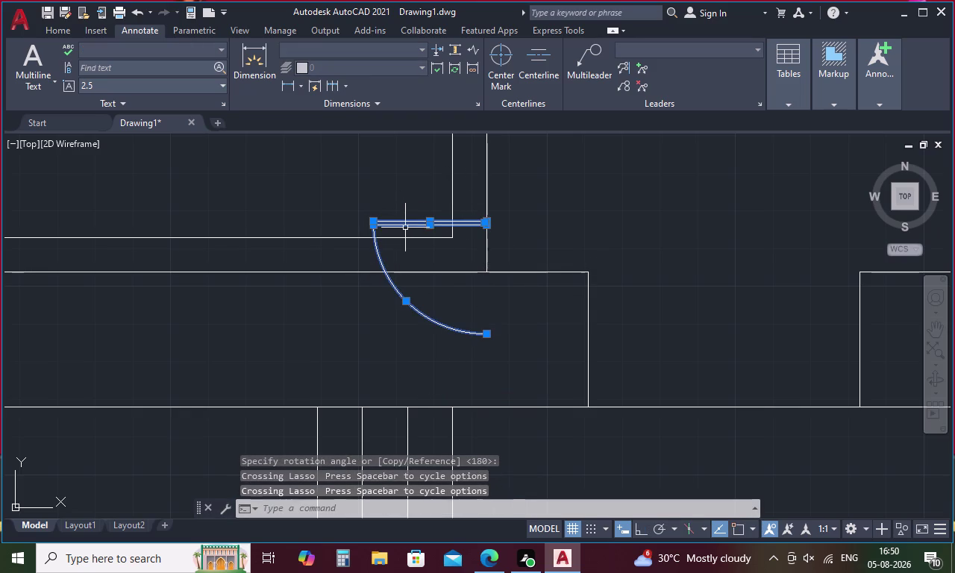
right_click(547, 227)
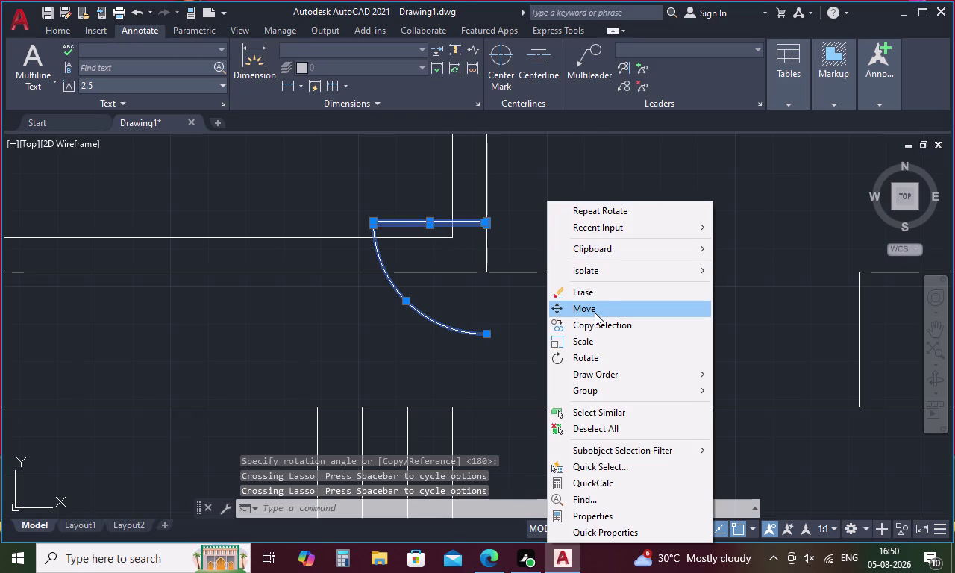
click(595, 313)
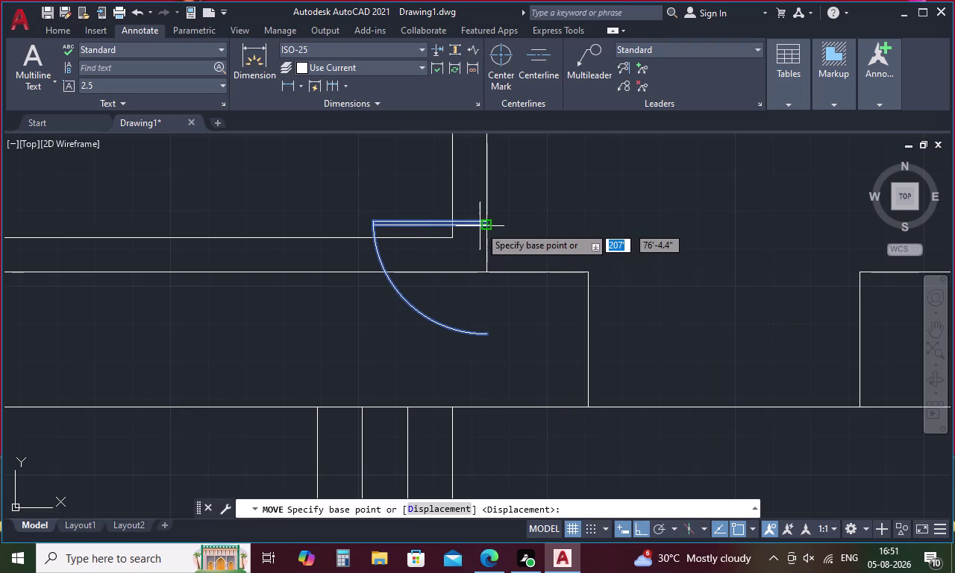
Move the rotated door left from its leaf end into the wall corner.
scroll(up, 3)
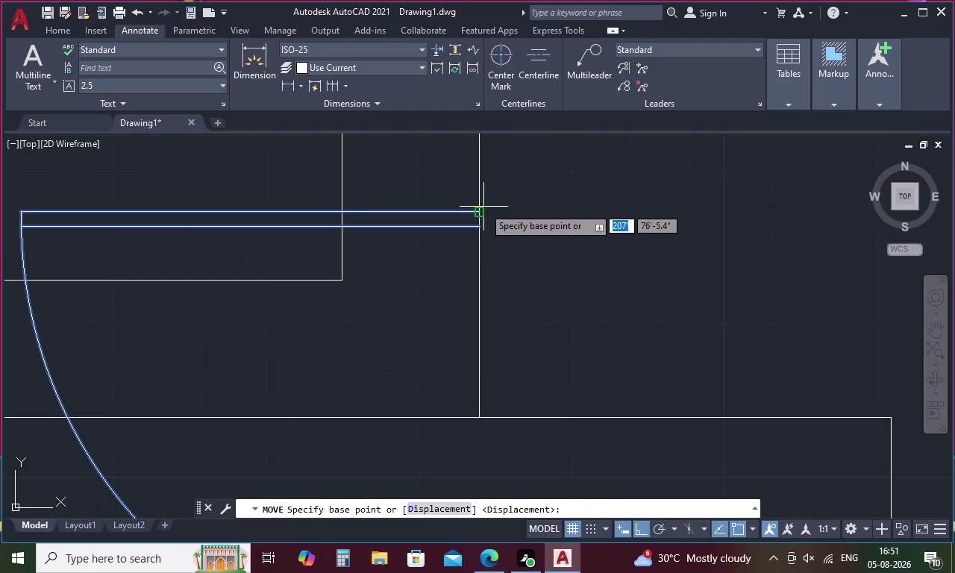
click(482, 213)
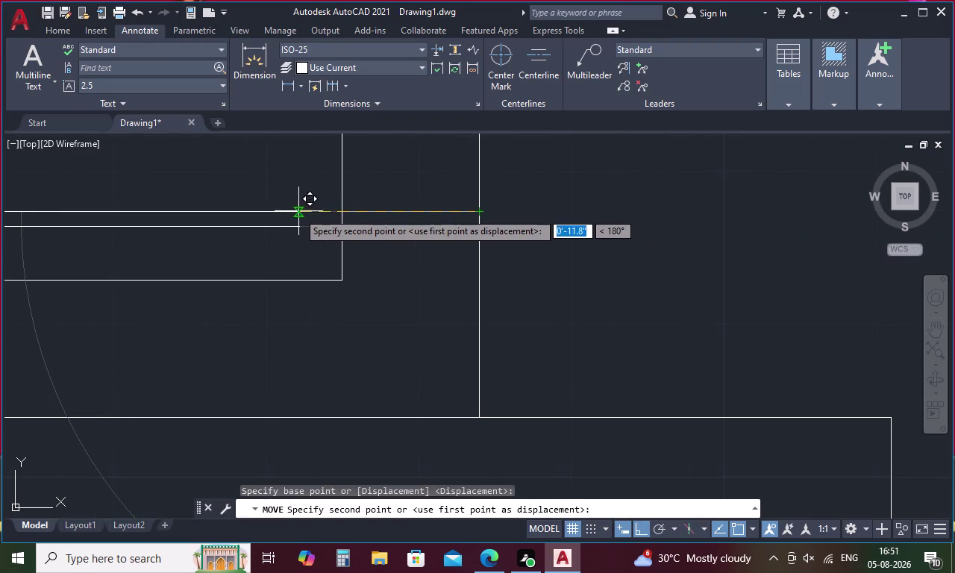
click(341, 211)
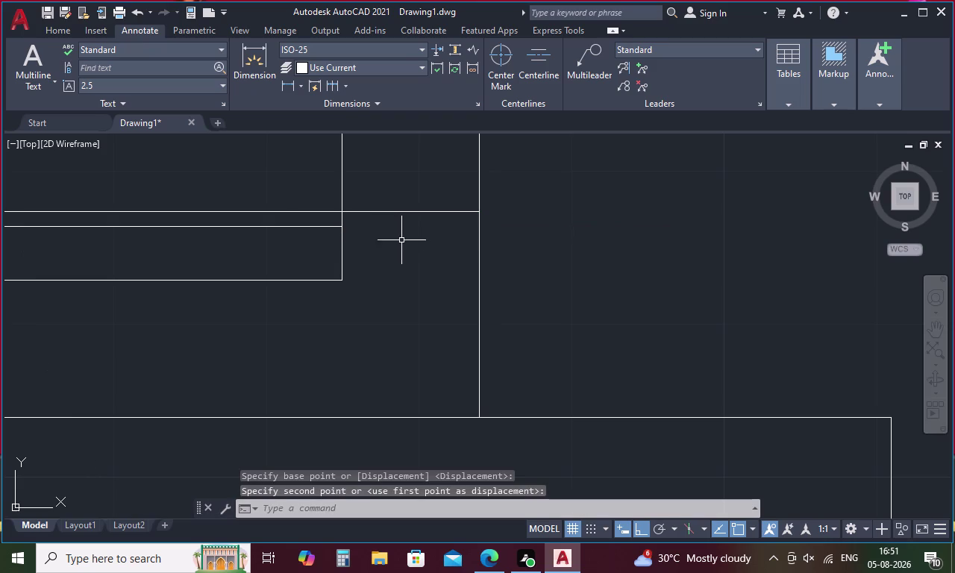
middle_drag(438, 252, 650, 282)
Select the door's leaf lines and begin mirroring them, setting the first mirror point.
drag(397, 198, 363, 253)
drag(155, 344, 104, 376)
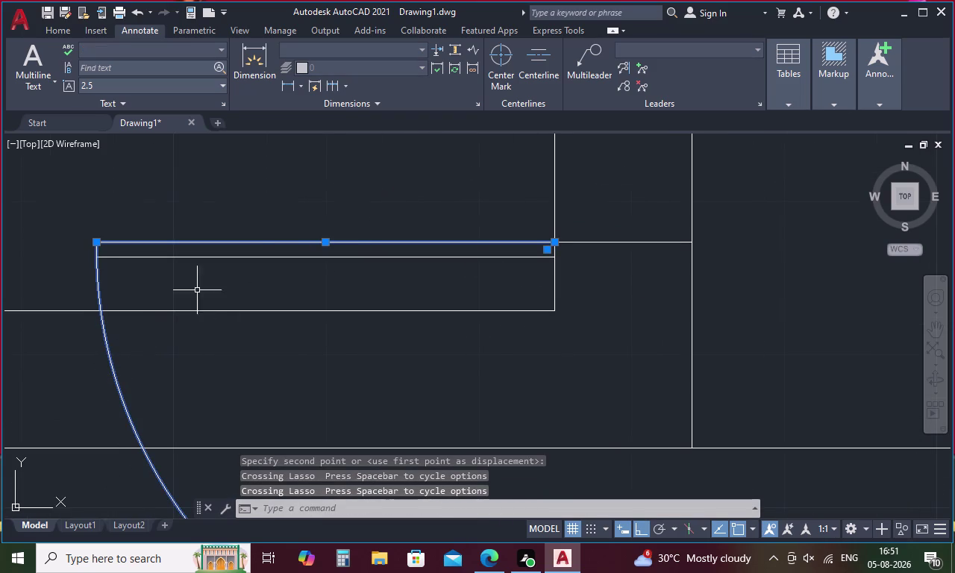
click(348, 255)
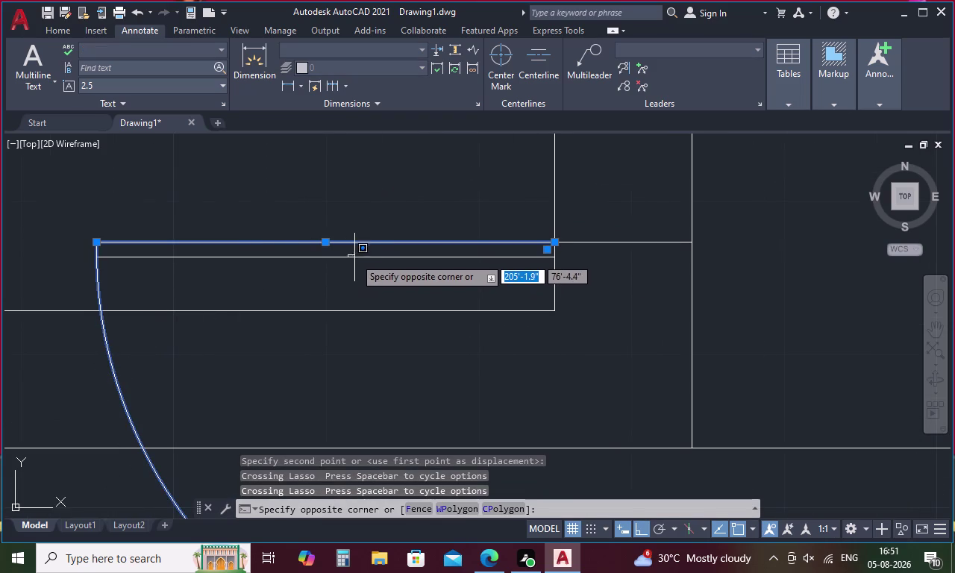
click(356, 255)
drag(381, 250, 365, 272)
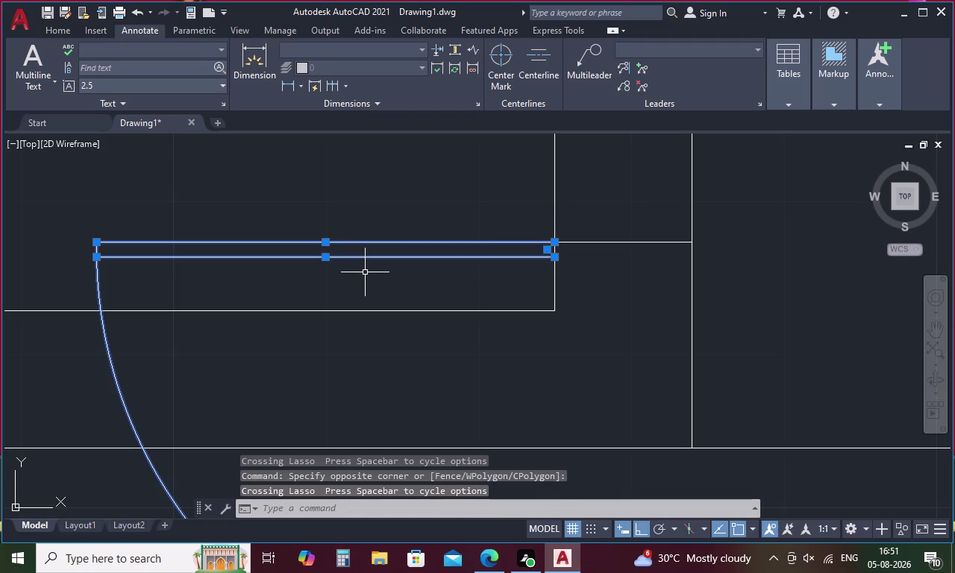
key(m)
key(i)
key(space)
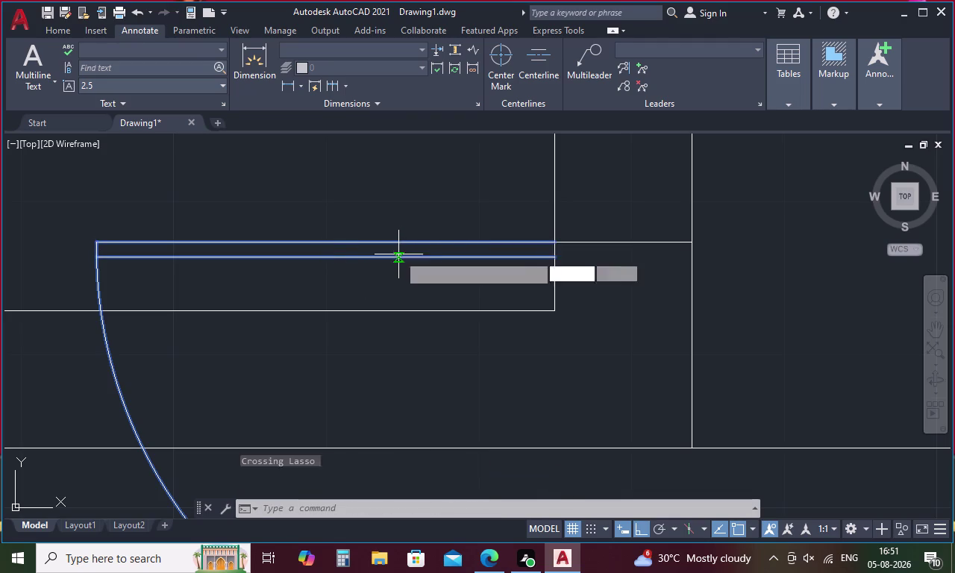
click(560, 244)
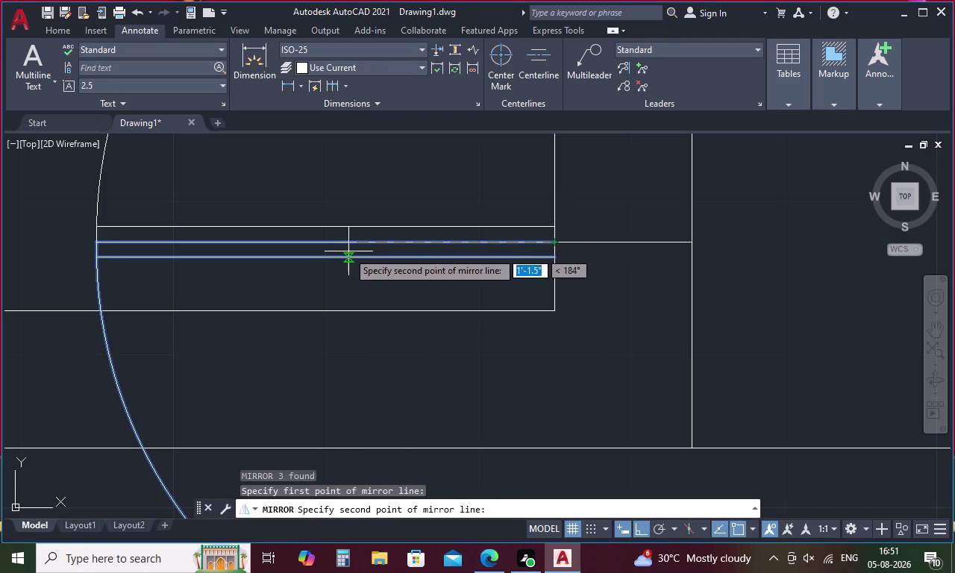
Cancel the unfinished mirror, then reselect the door lines and arc for MIRROR.
click(95, 243)
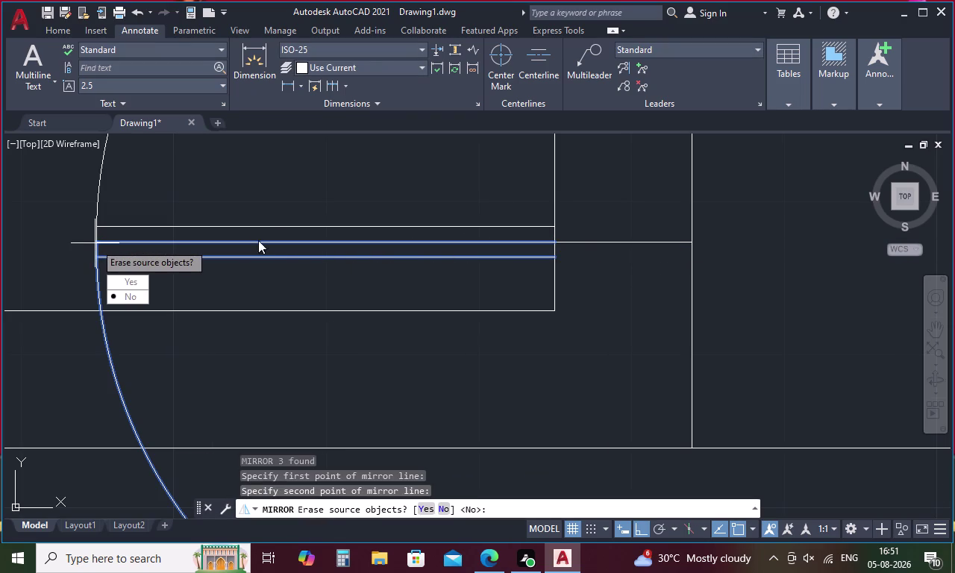
key(Escape)
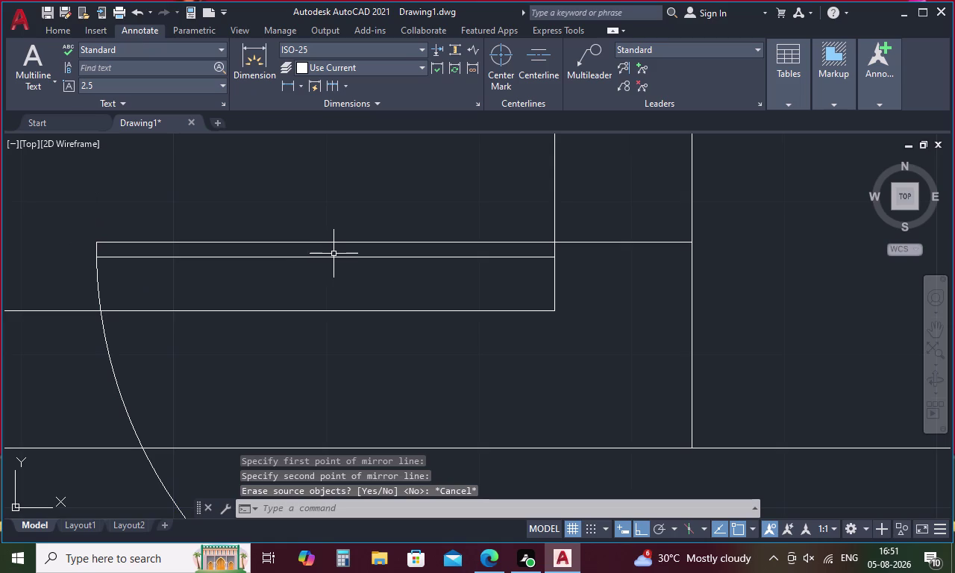
drag(356, 215, 320, 272)
drag(171, 364, 132, 378)
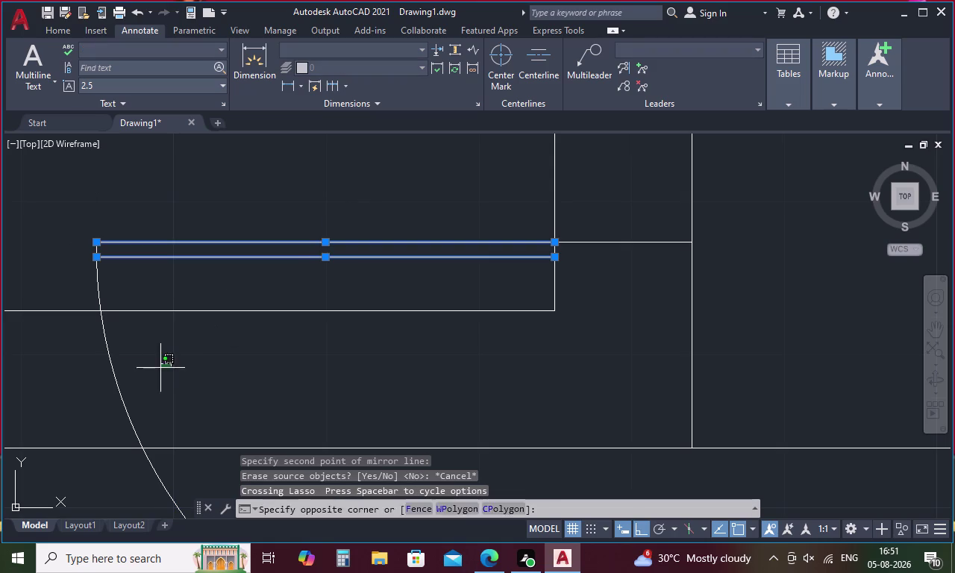
drag(132, 378, 99, 392)
key(m)
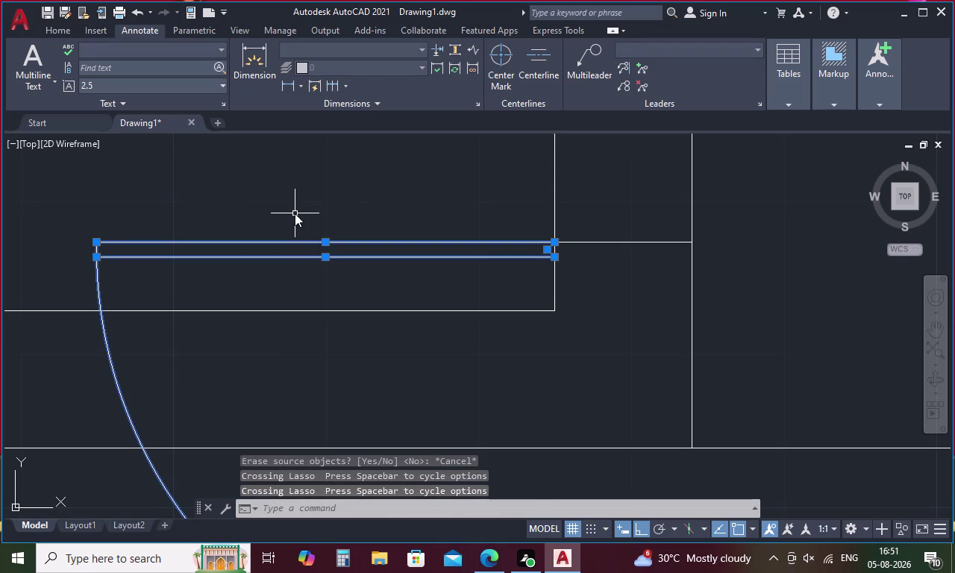
key(i)
key(space)
Mirror the door across the two-point line and erase the original.
drag(556, 239, 537, 242)
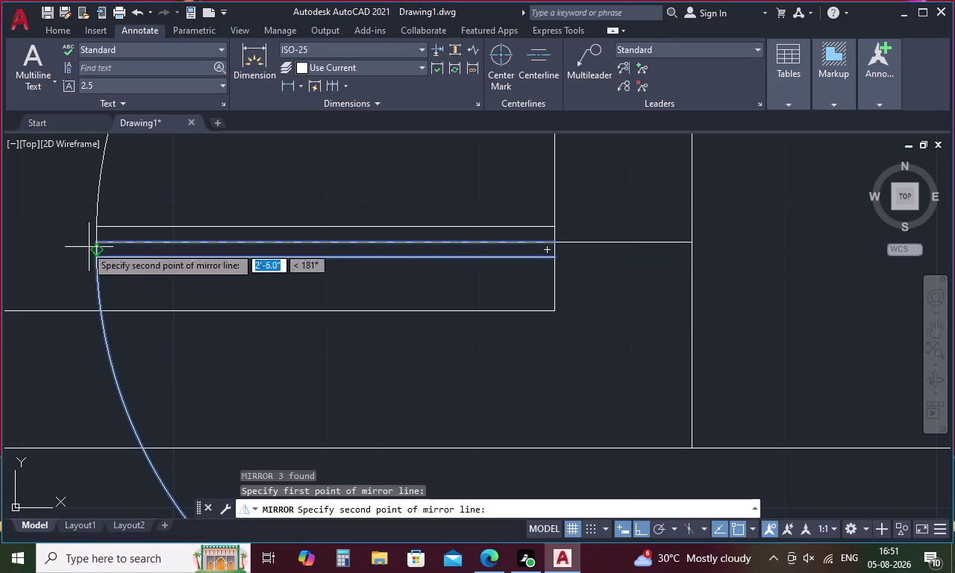
click(96, 243)
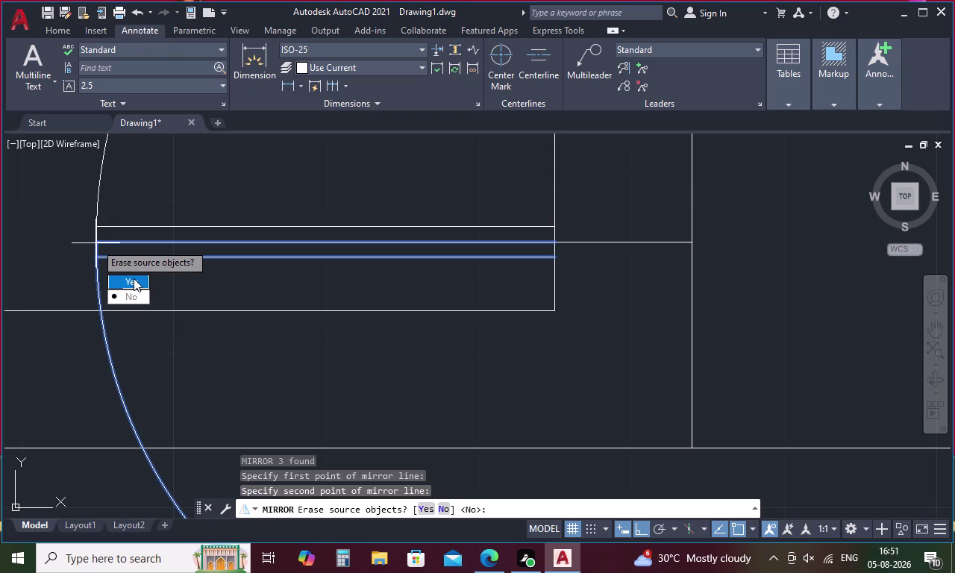
drag(133, 278, 95, 243)
scroll(down, 3)
middle_drag(238, 225, 357, 283)
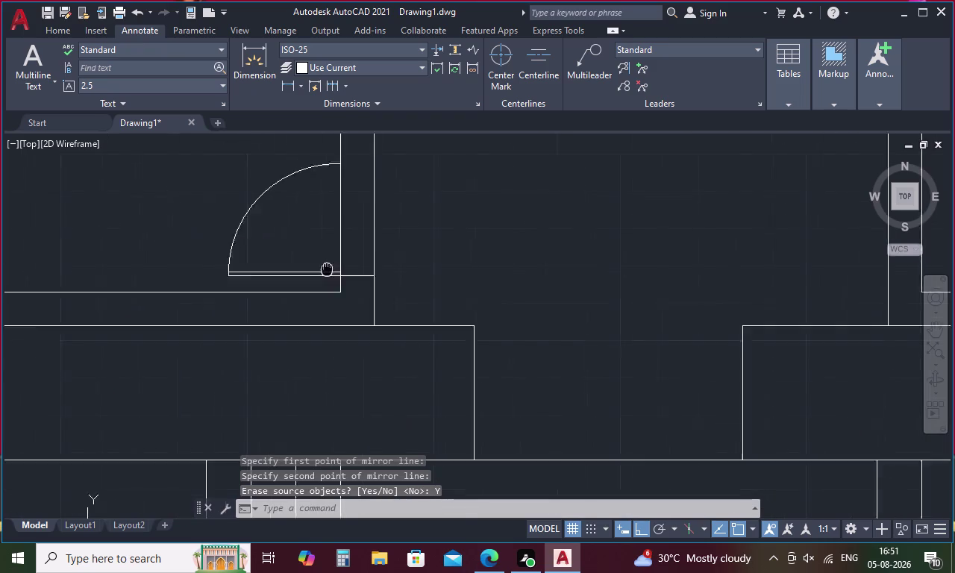
middle_drag(357, 283, 437, 306)
Draw a short line from the arc's end across the wall gap.
key(l)
key(space)
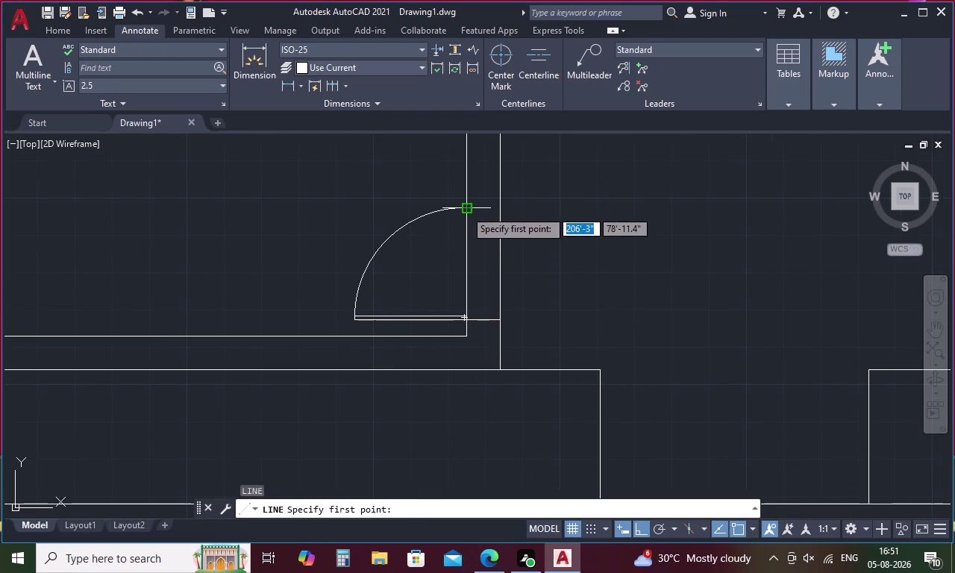
click(465, 210)
click(500, 210)
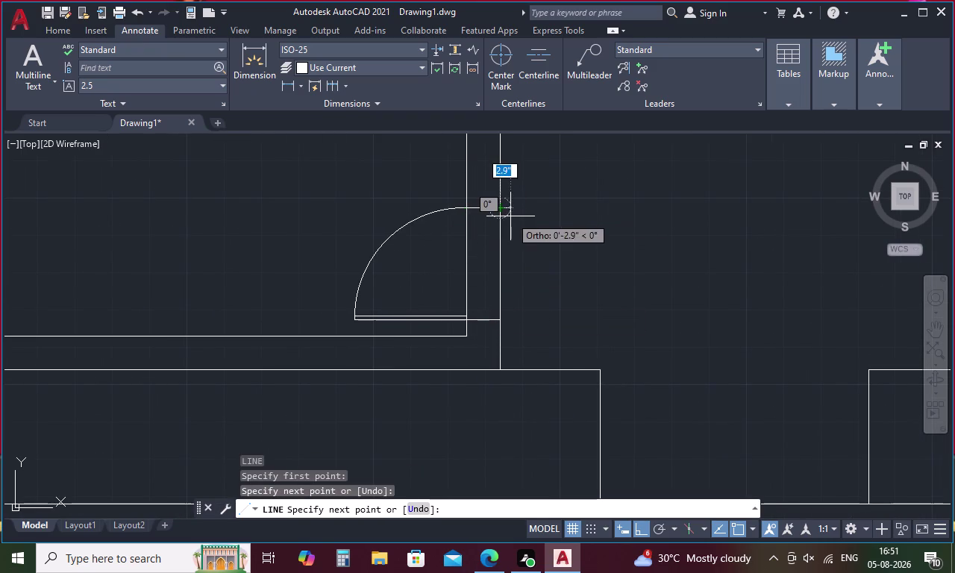
key(Escape)
Fence-trim the leftover wall lines around the entrance steps.
text(tr)
key(space)
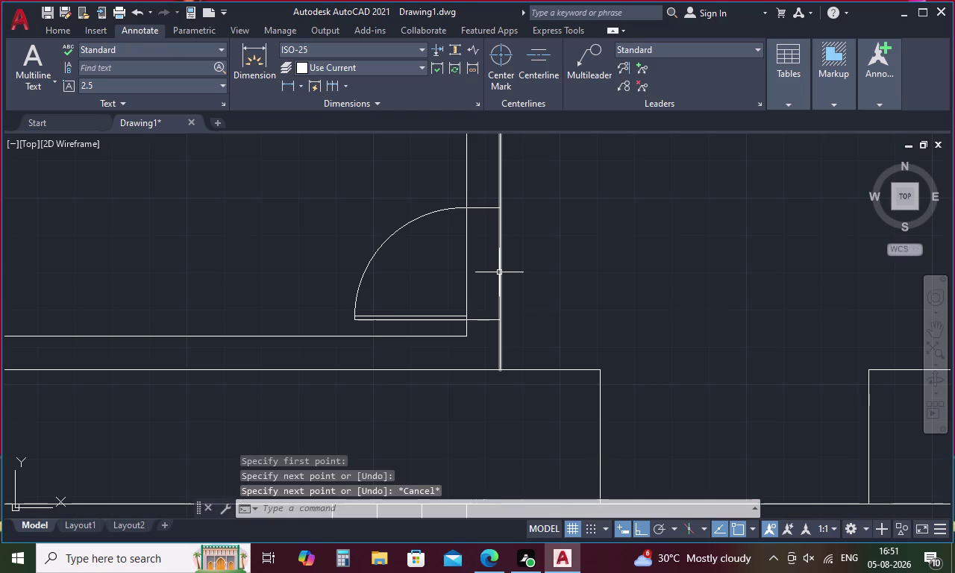
drag(518, 254, 424, 265)
scroll(down, 3)
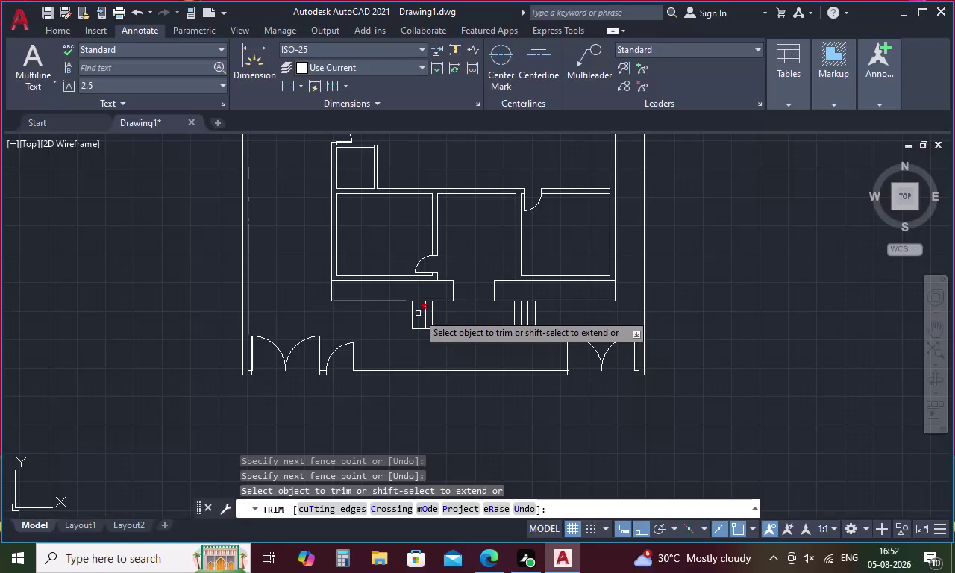
key(Escape)
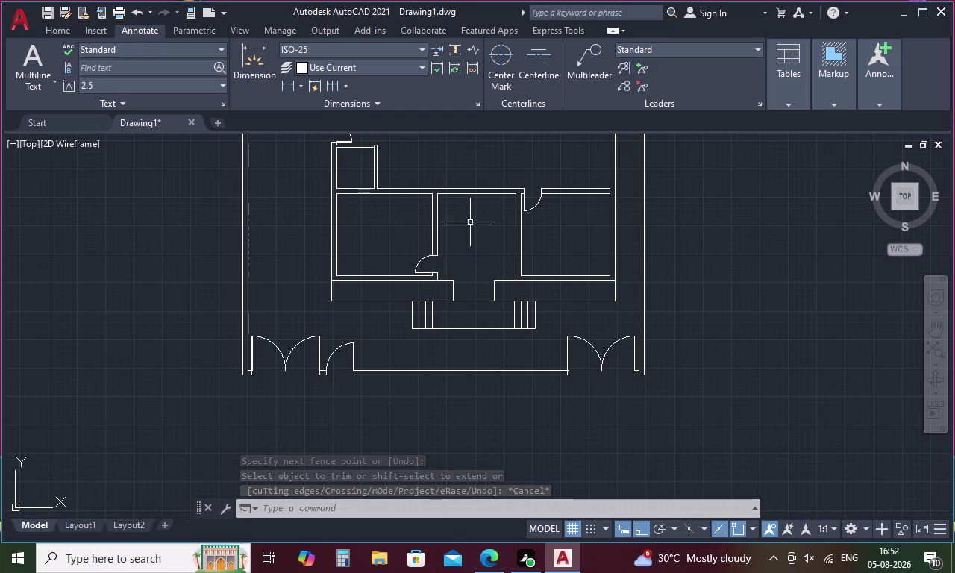
Draw a cross line through the central room's top wall thickness.
key(l)
key(space)
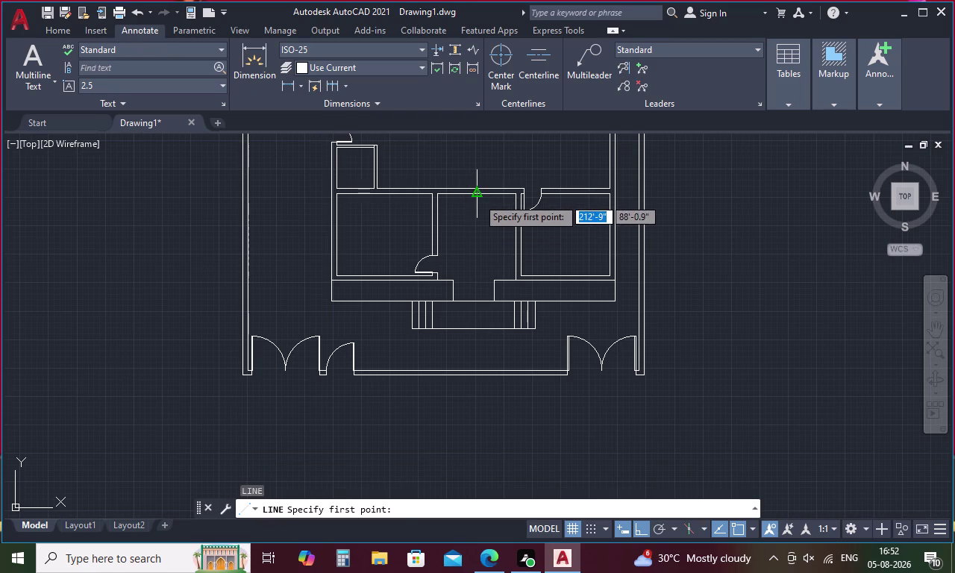
click(477, 198)
scroll(up, 3)
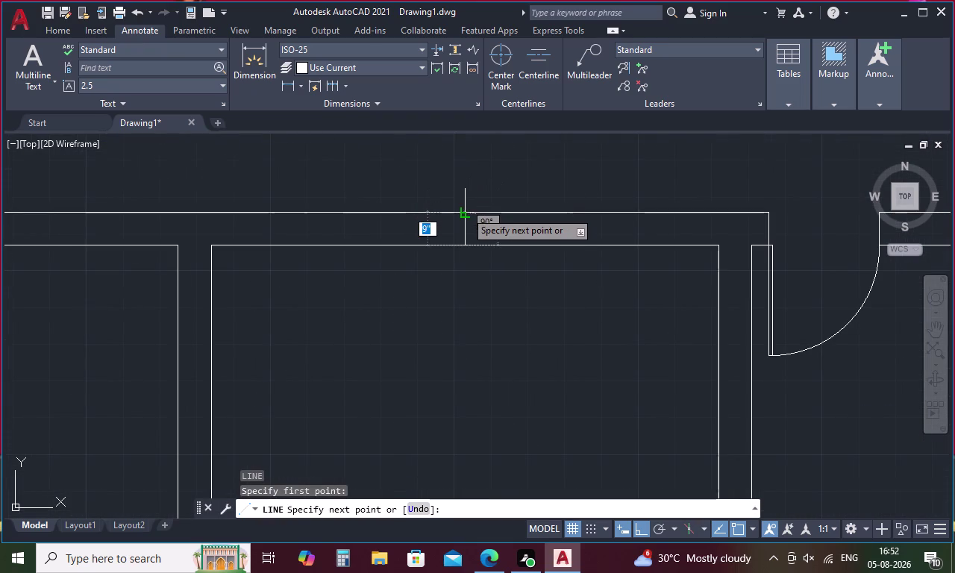
click(466, 211)
key(Escape)
key(p)
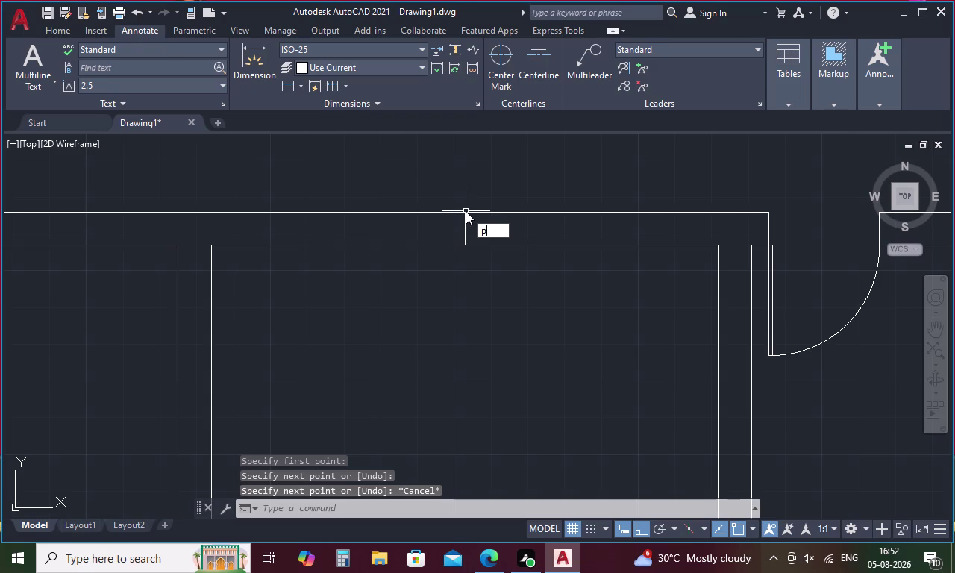
key(Escape)
Offset the cross line 1.5' to the right and to the left.
text(o)
key(space)
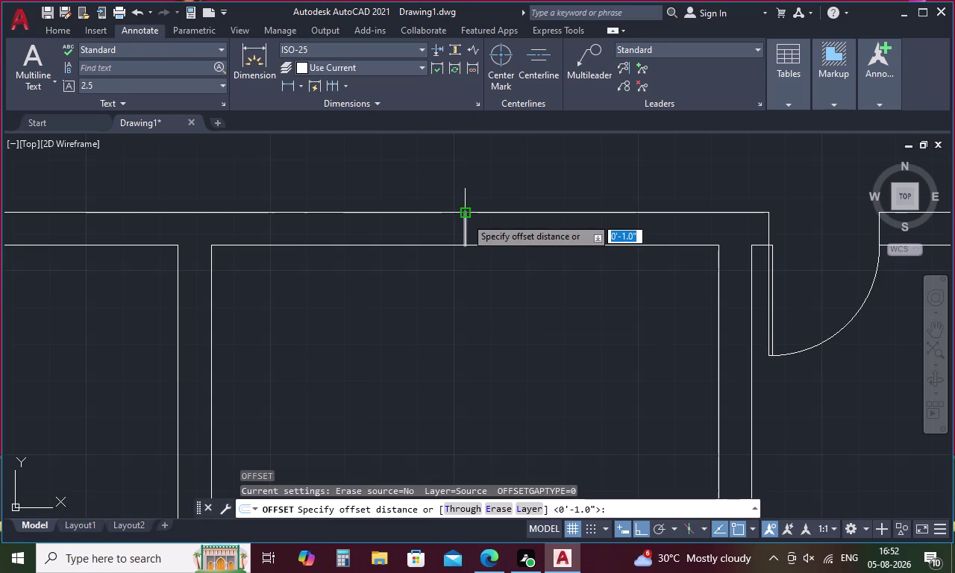
text(1)
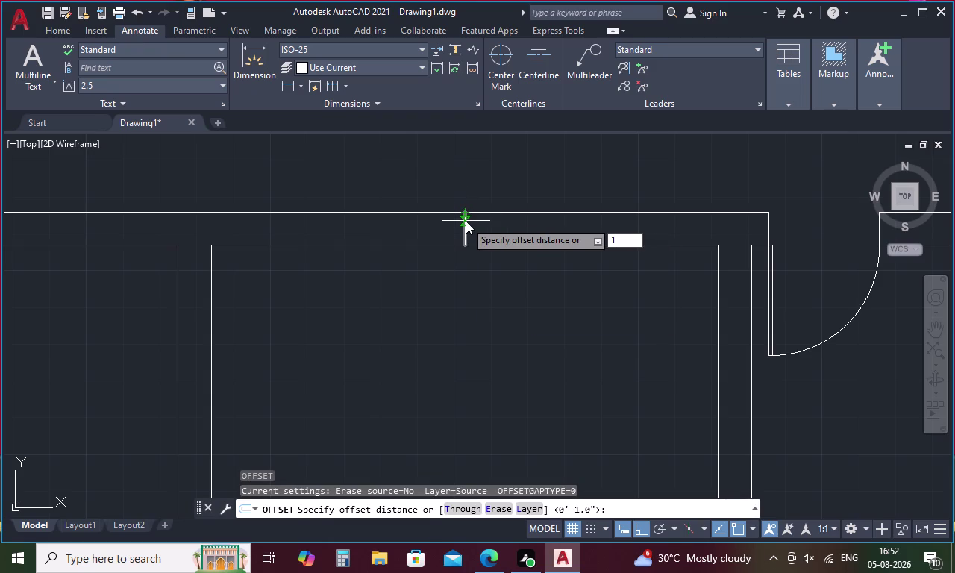
text(.5')
key(space)
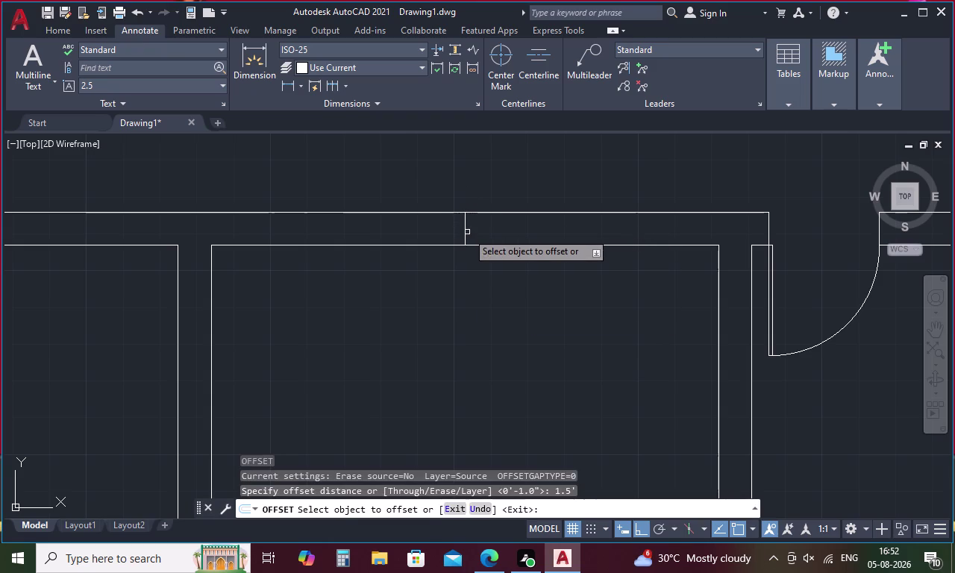
click(464, 233)
click(546, 237)
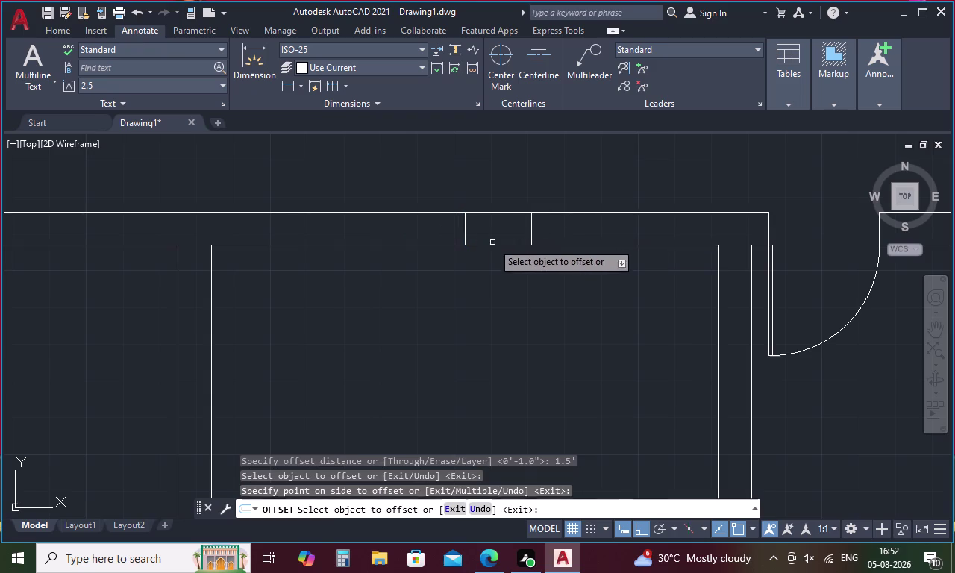
click(463, 221)
click(422, 232)
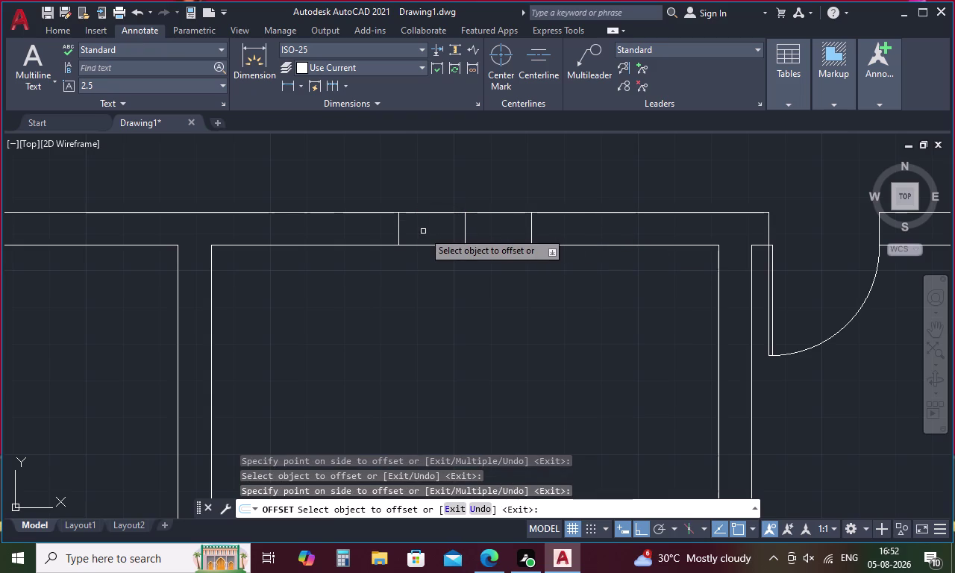
key(Escape)
text(l)
key(space)
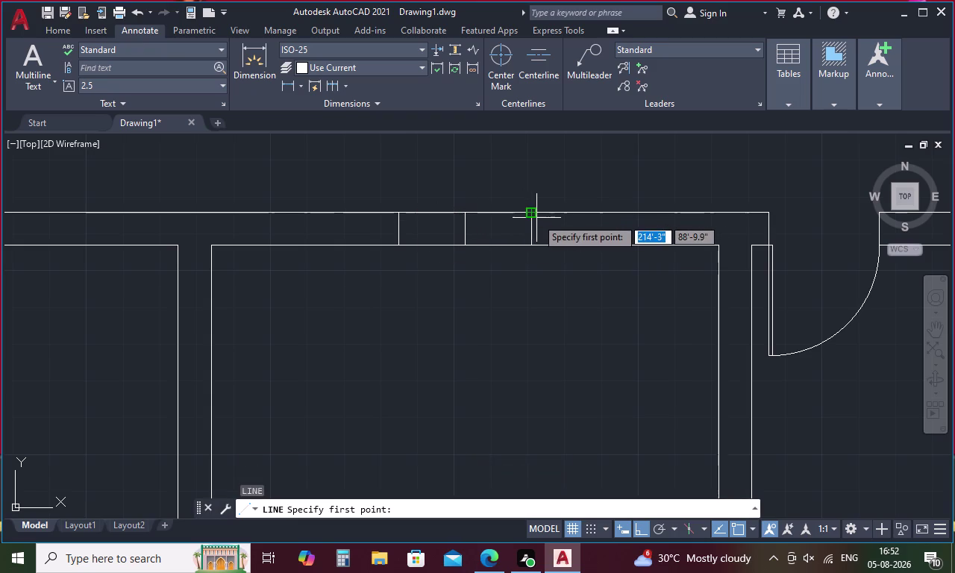
Draw a 1.5' vertical line up from the right cross line.
click(532, 212)
key(1)
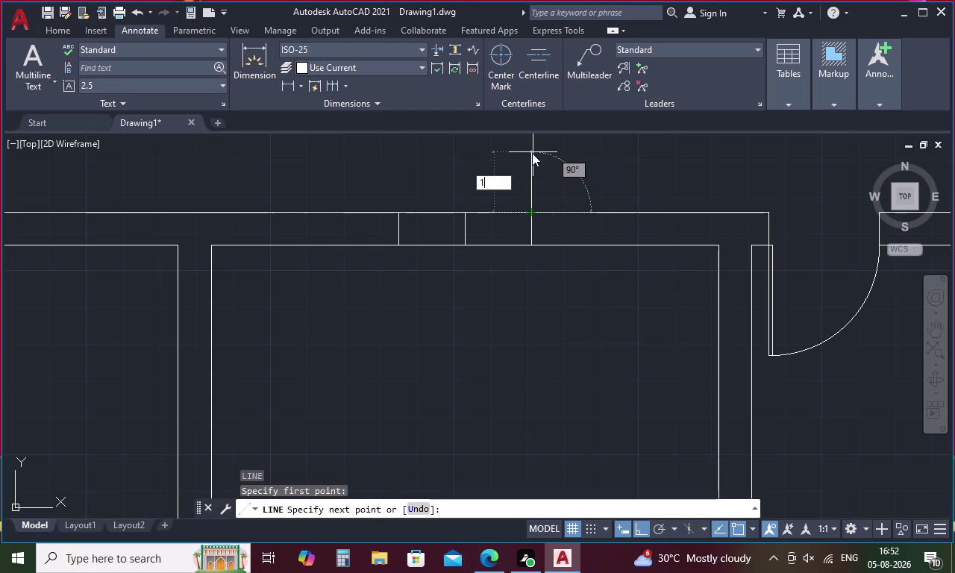
text(.5')
key(Return)
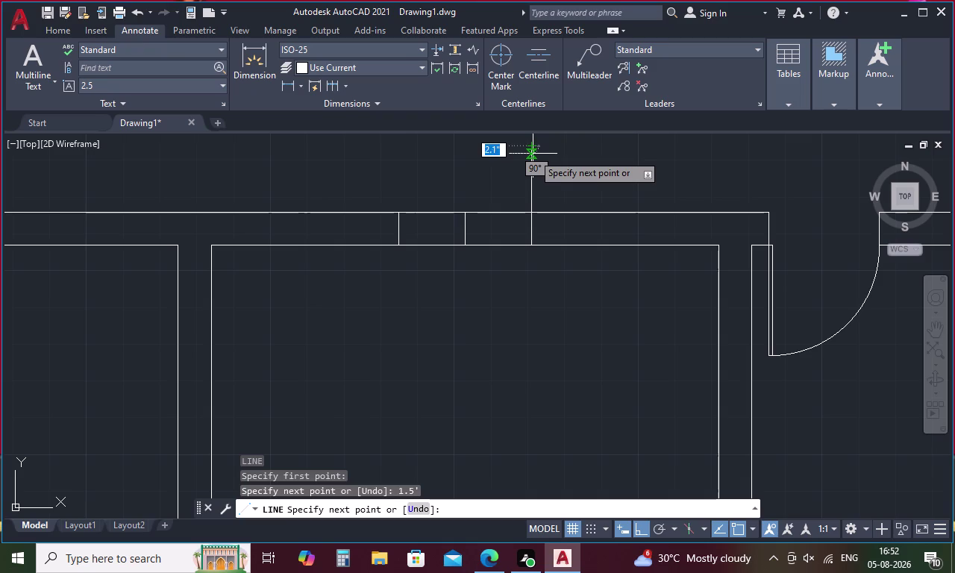
key(Escape)
Copy the vertical line onto the left cross line.
drag(544, 170, 502, 184)
right_click(500, 183)
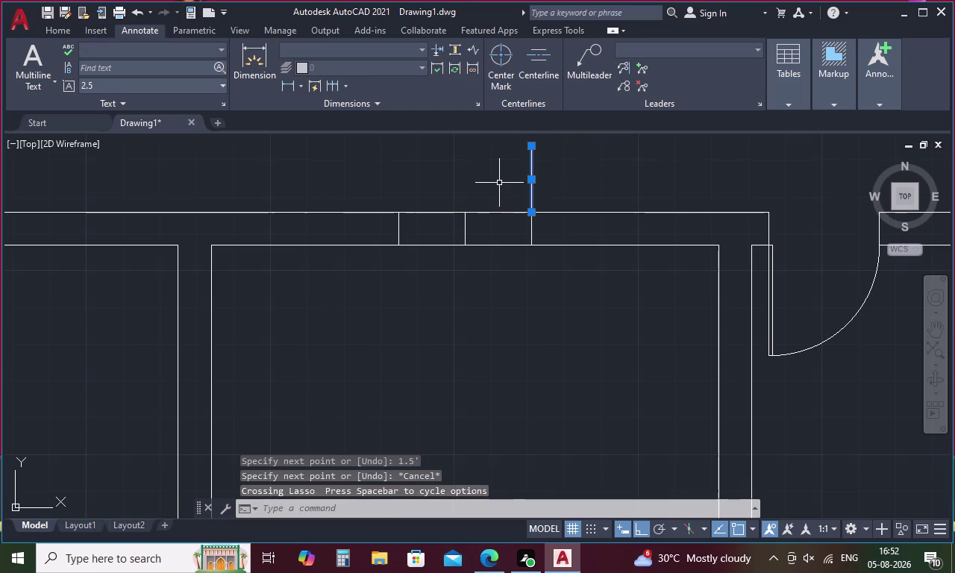
click(565, 301)
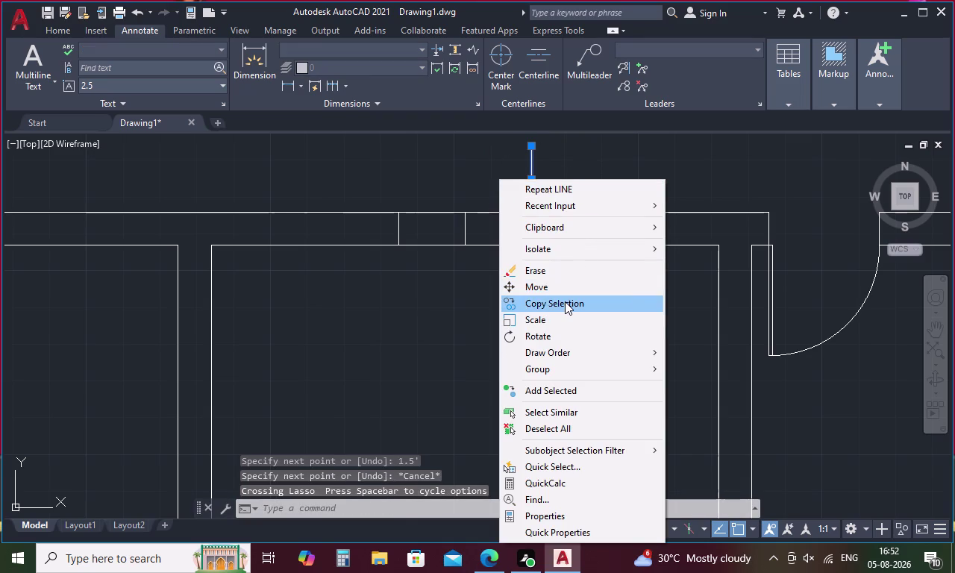
click(530, 209)
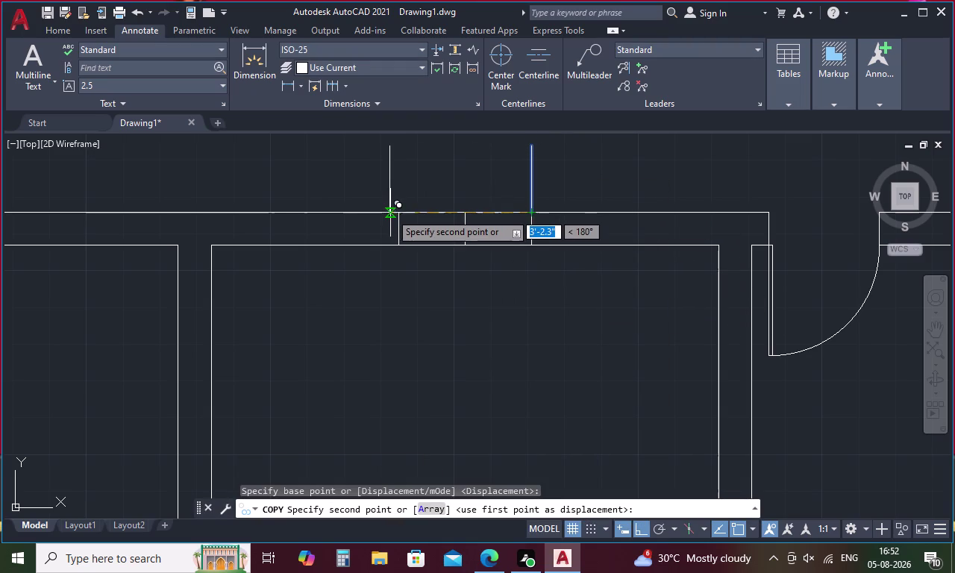
click(398, 213)
key(Escape)
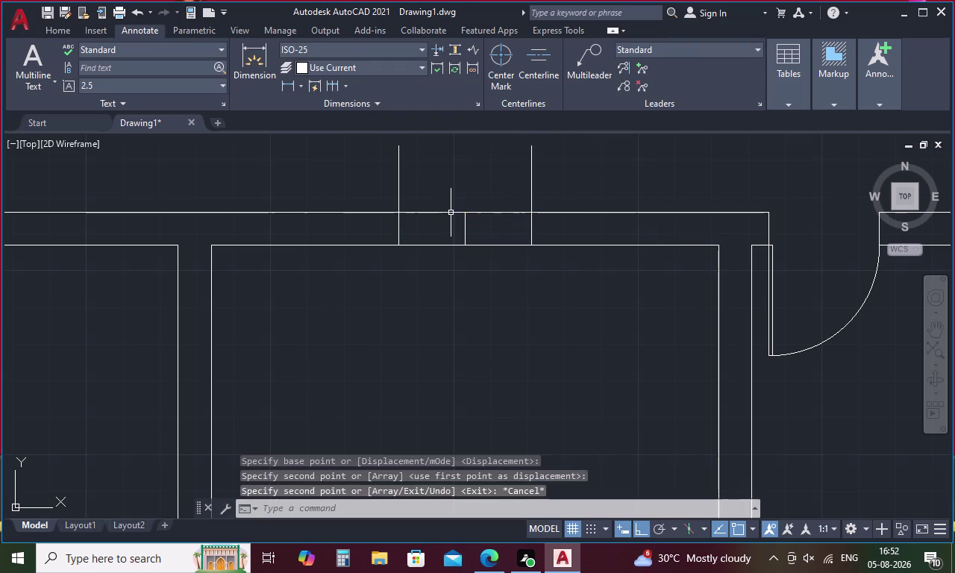
Offset both vertical lines by 1 toward the opening.
key(o)
key(space)
text(1)
key(space)
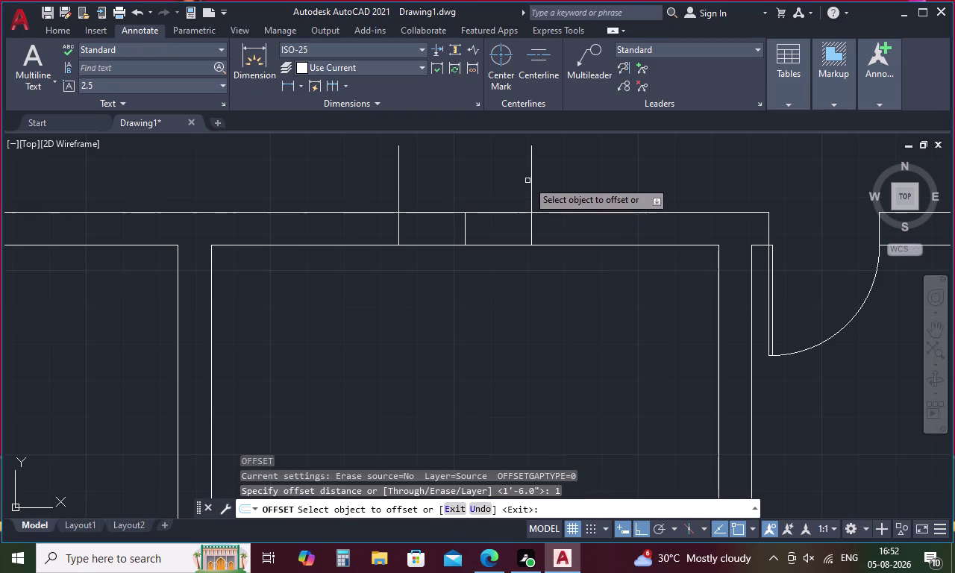
click(531, 174)
click(514, 178)
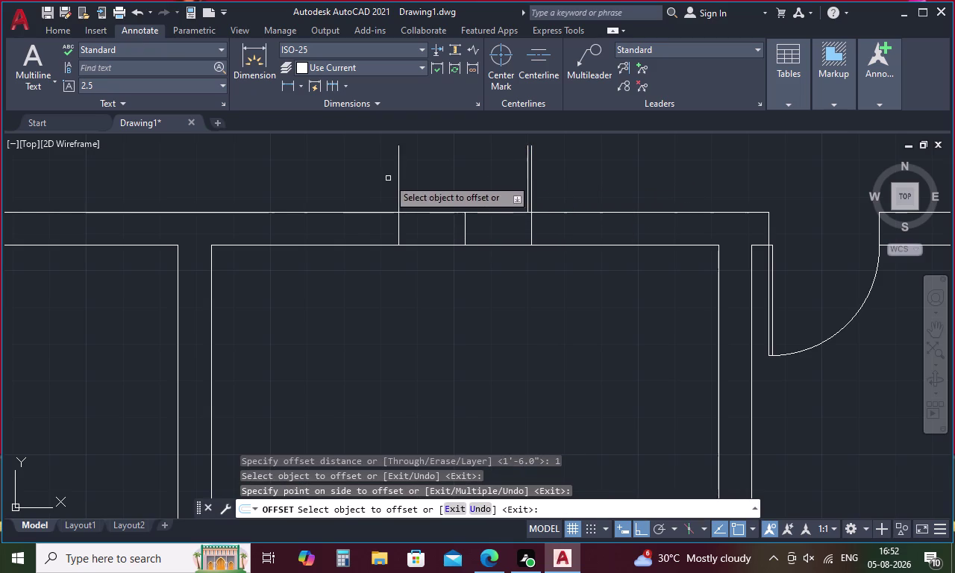
click(398, 169)
click(429, 170)
key(Escape)
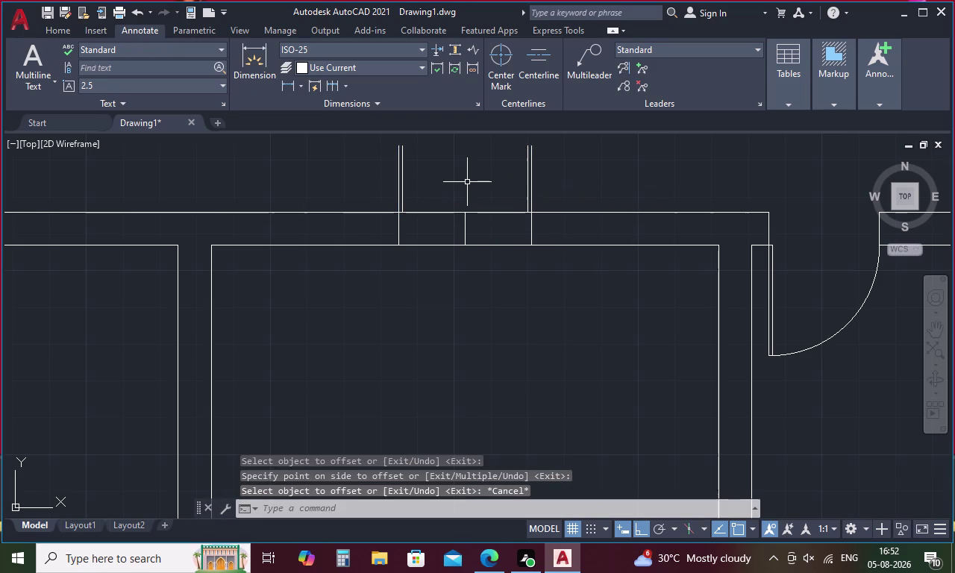
text(a)
key(space)
Draw a 3-point arc from the left jamb top to the opening's midpoint.
click(395, 146)
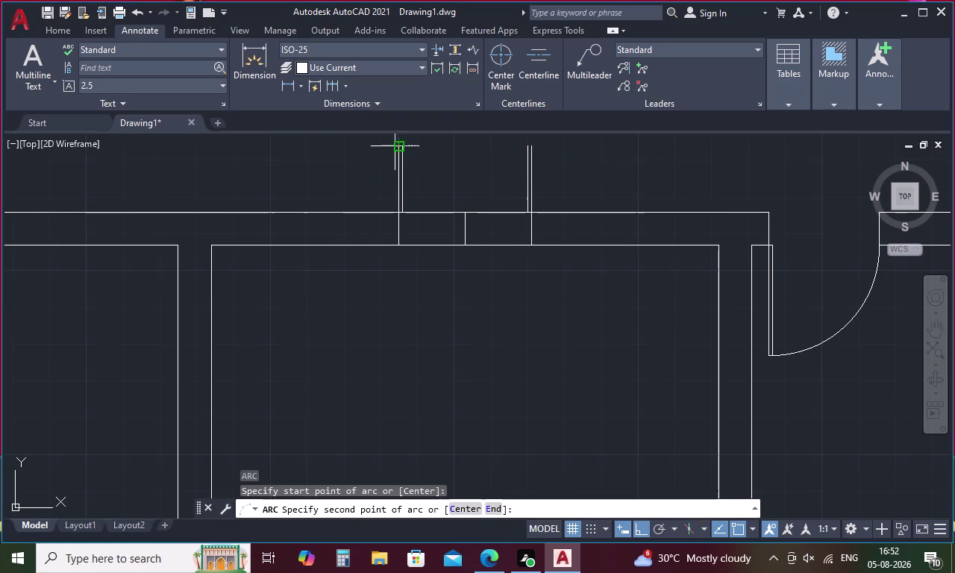
scroll(up, 3)
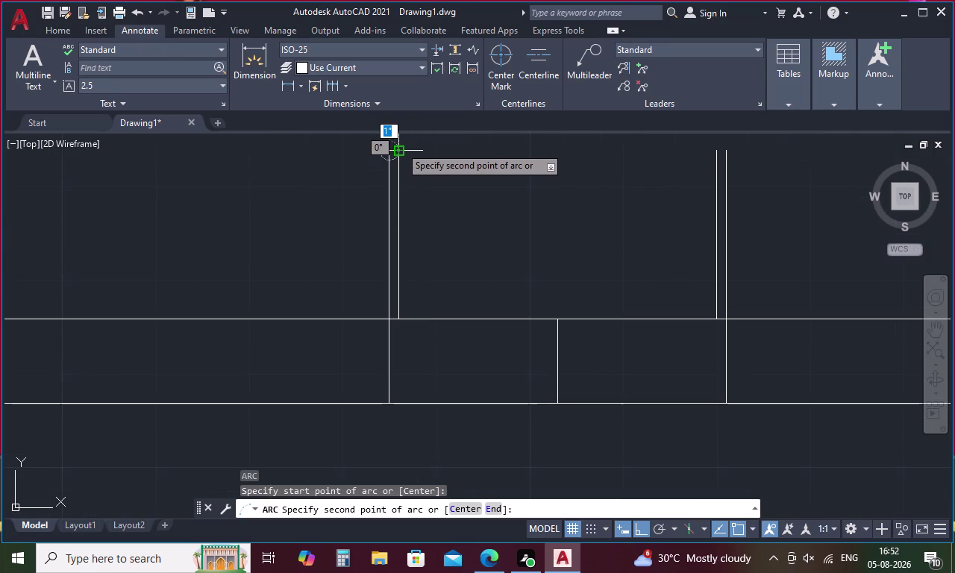
scroll(up, 3)
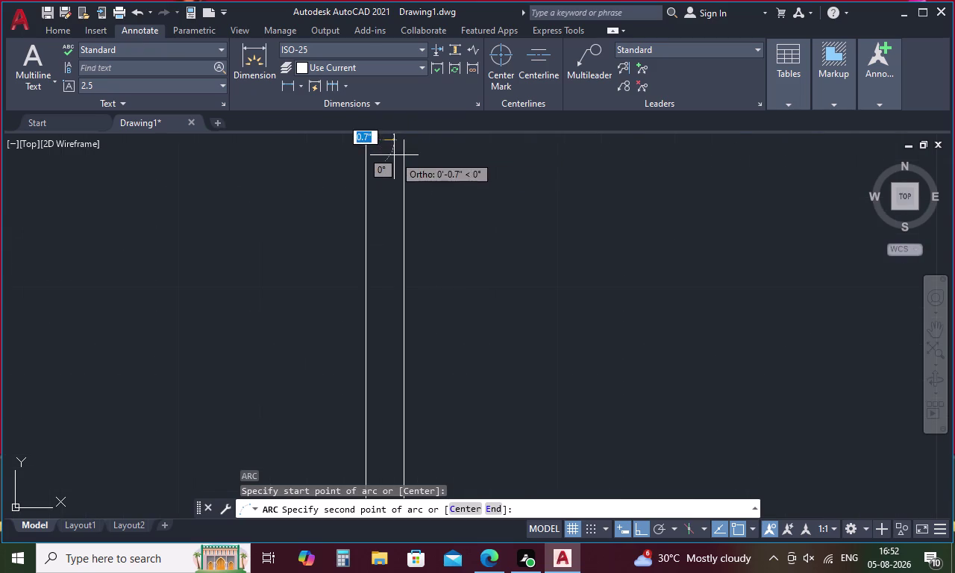
middle_drag(410, 154, 425, 235)
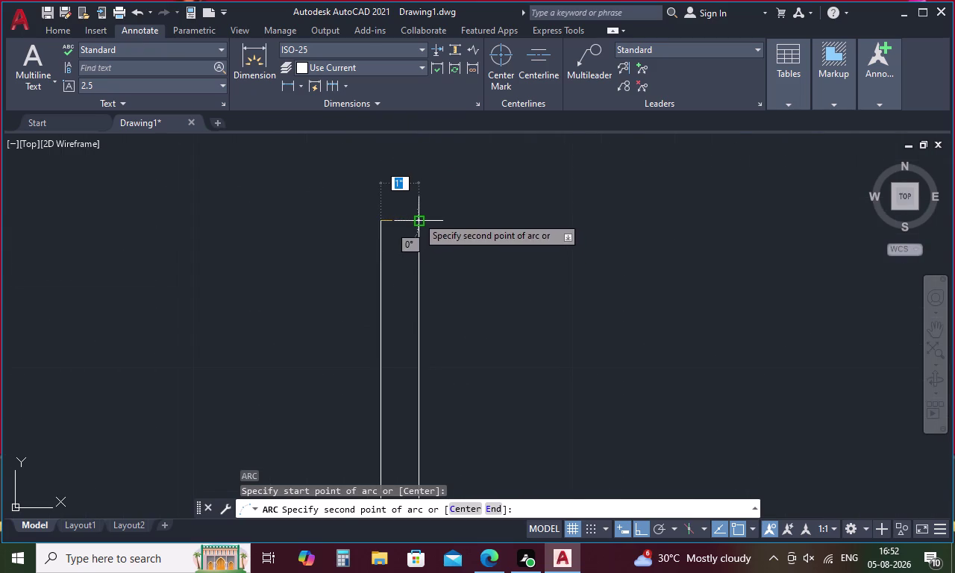
click(417, 217)
scroll(down, 3)
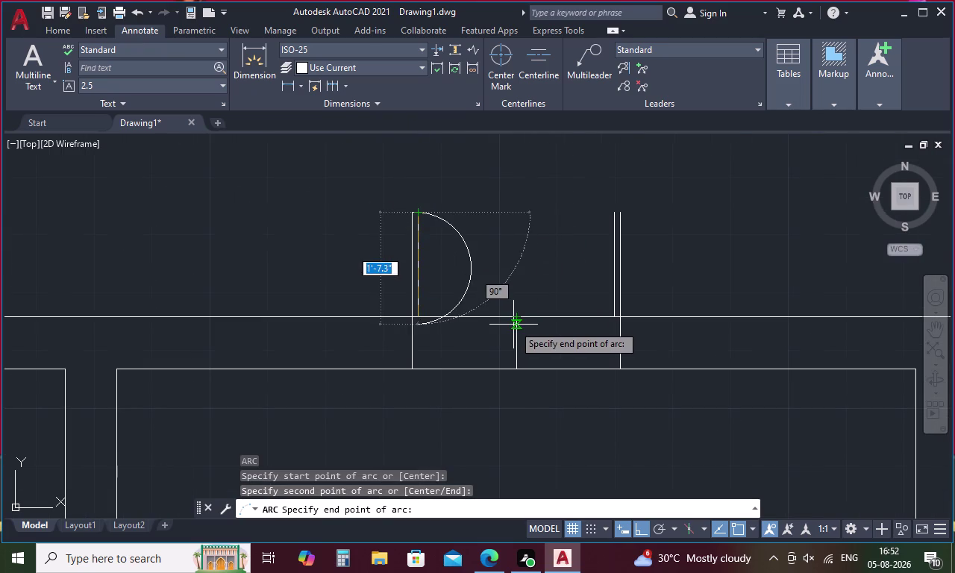
click(516, 316)
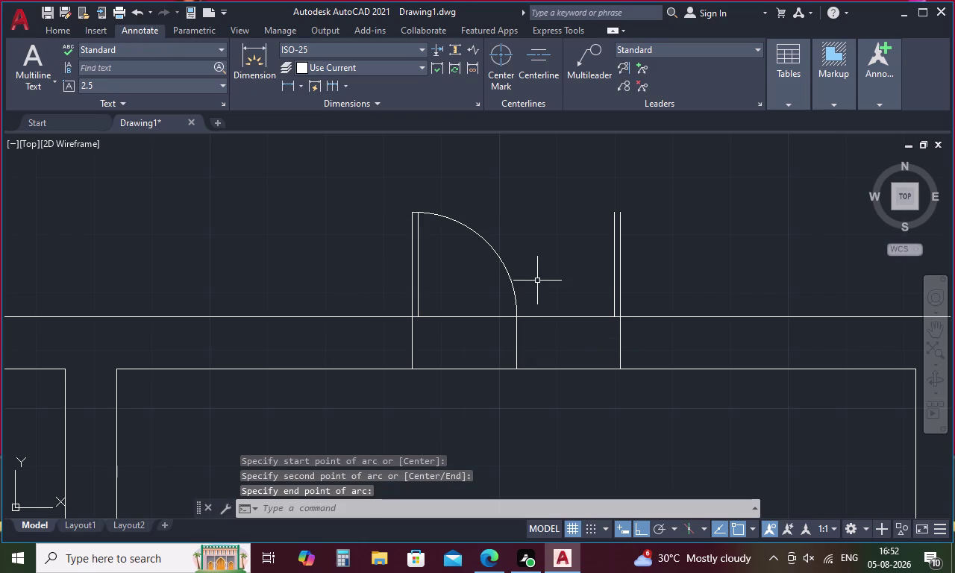
key(space)
drag(523, 238, 477, 266)
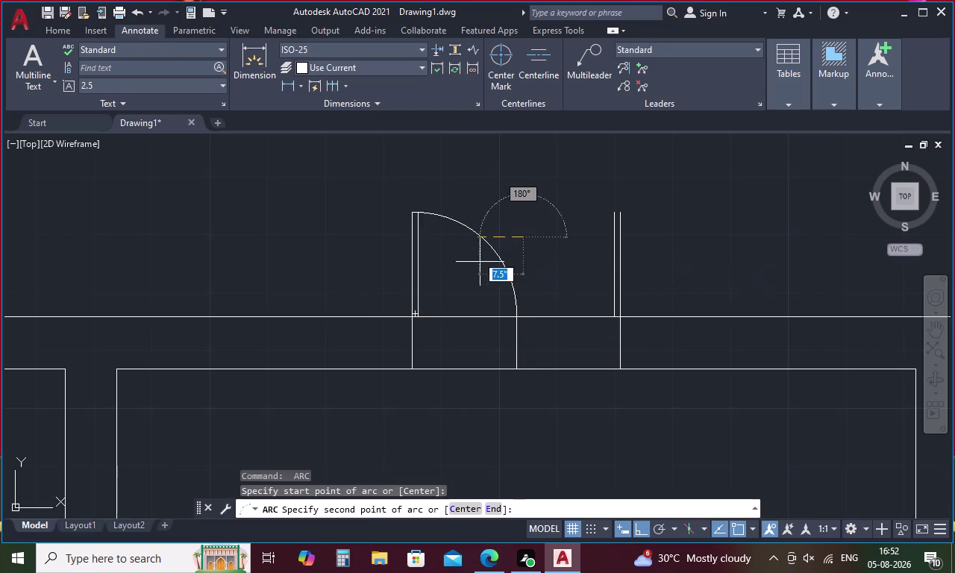
drag(477, 265, 469, 270)
key(Escape)
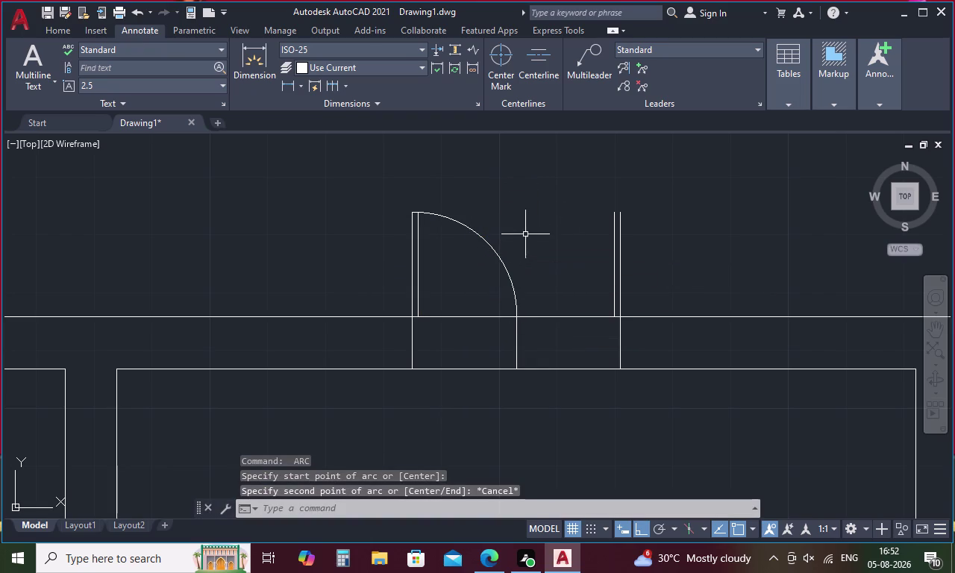
Select the left door arc and start mirroring it.
drag(527, 231, 487, 275)
key(comma)
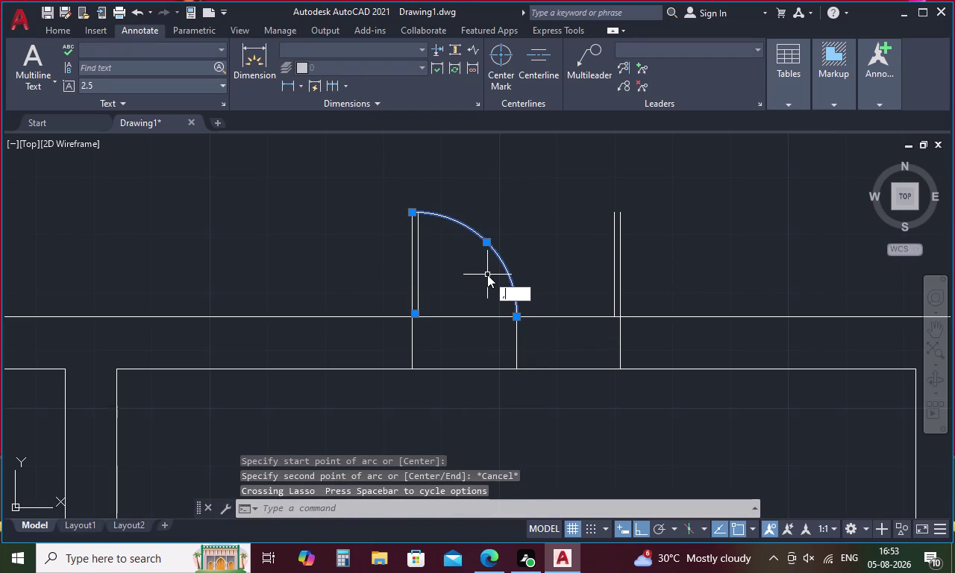
key(BackSpace)
text(m)
text(i)
key(space)
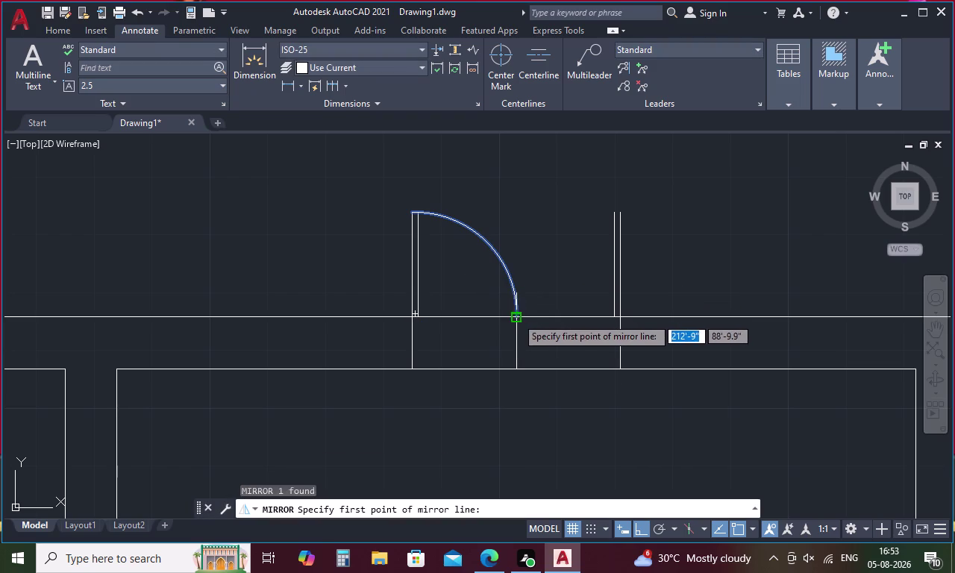
Pick a vertical mirror axis, then abandon the mirror and a first arc attempt.
click(518, 317)
click(516, 368)
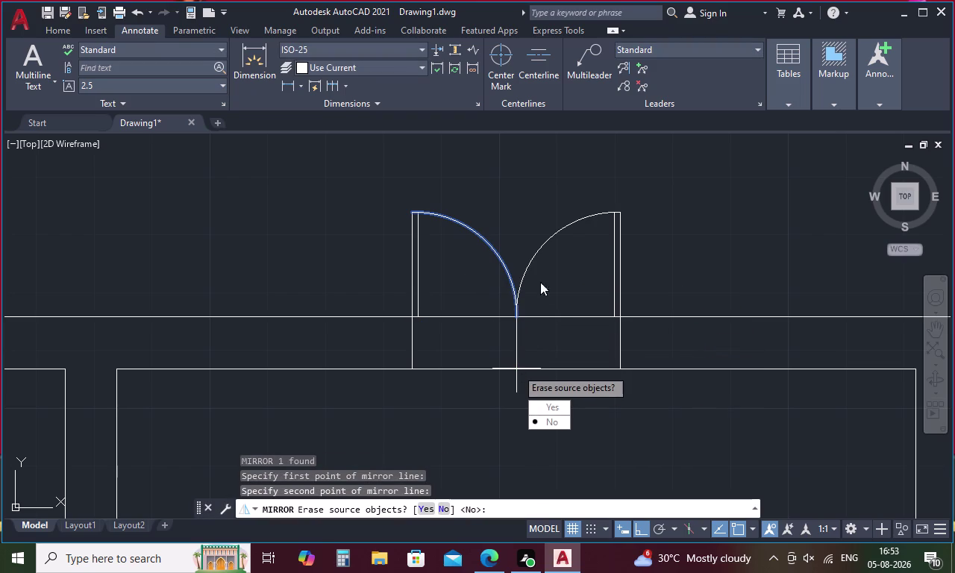
key(Escape)
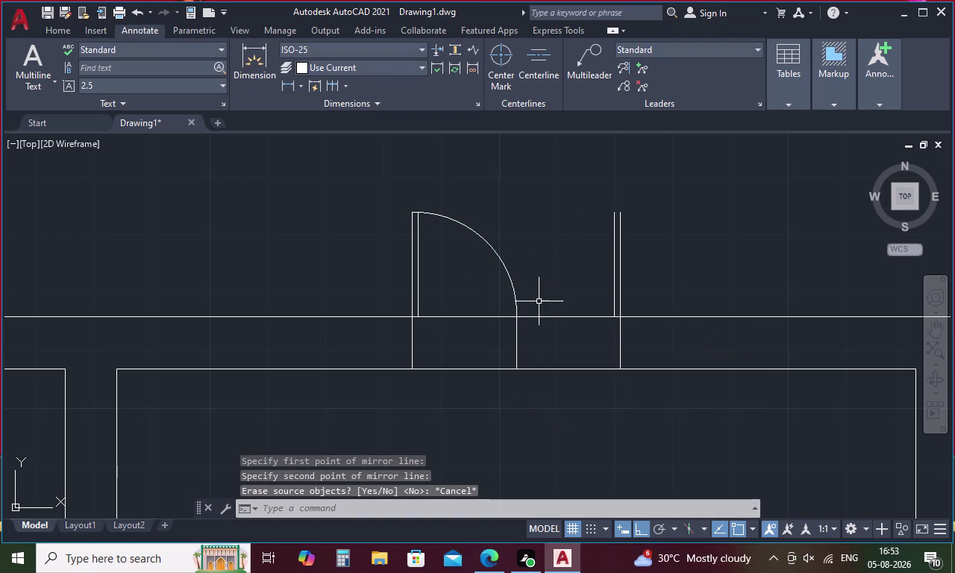
key(a)
key(space)
click(617, 215)
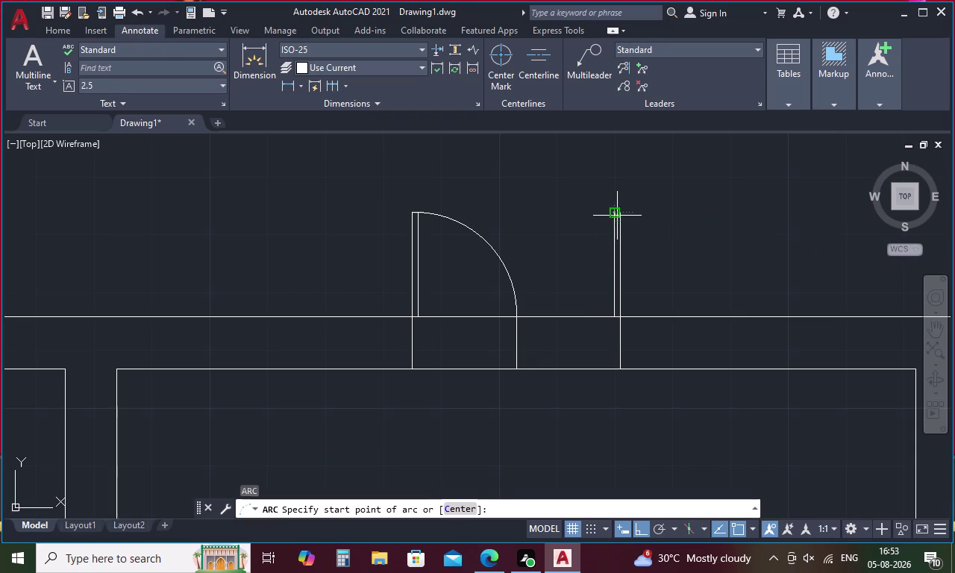
key(Escape)
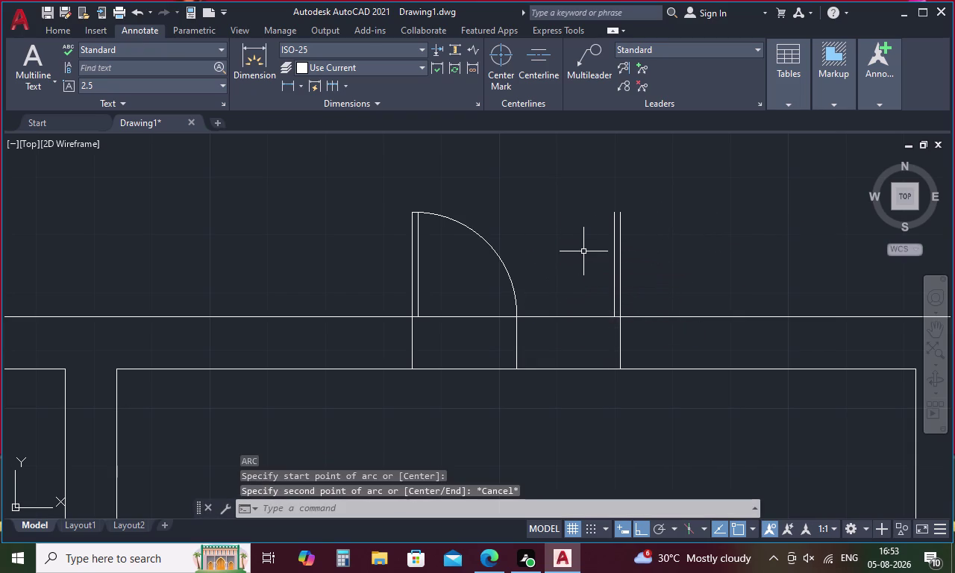
Draw a 3-point arc from the right jamb top to the opening's midpoint.
key(a)
key(space)
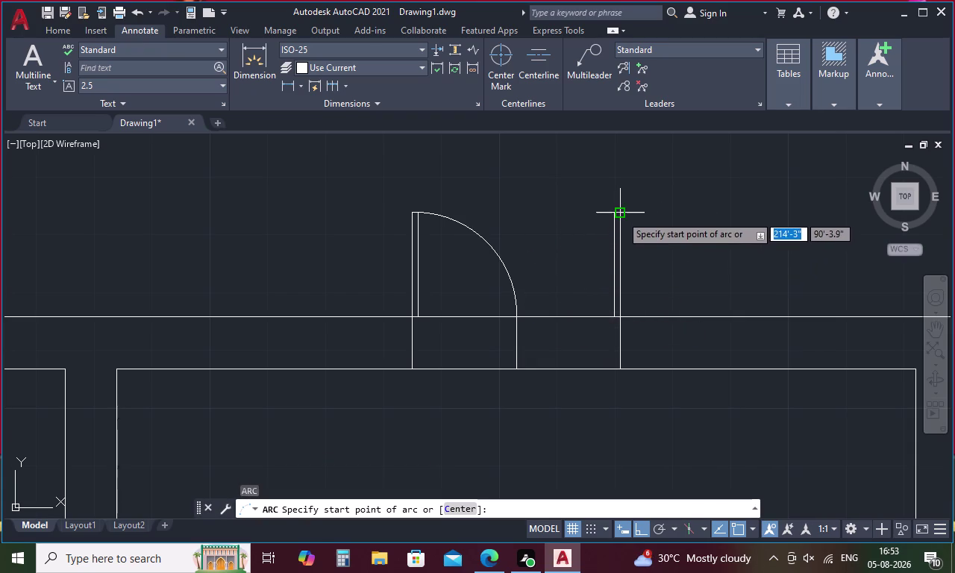
click(621, 213)
click(609, 214)
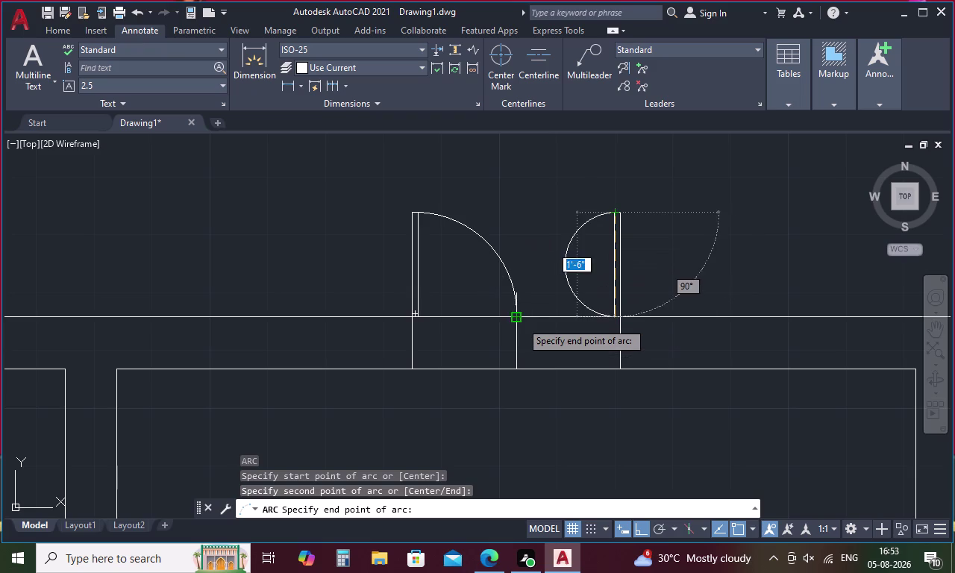
click(514, 321)
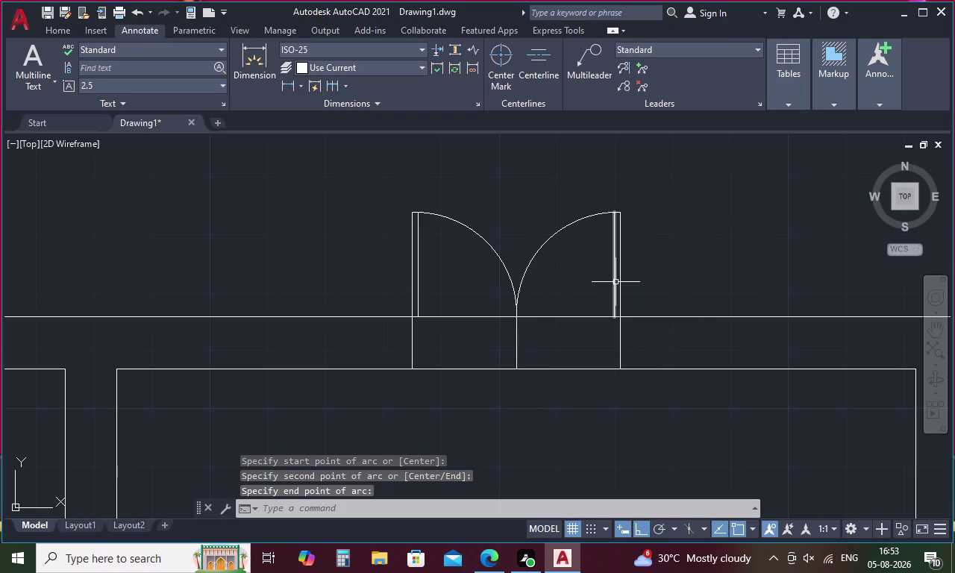
key(Escape)
Fence-trim the wall line inside the double-door opening, zooming out to check the plan.
text(tr)
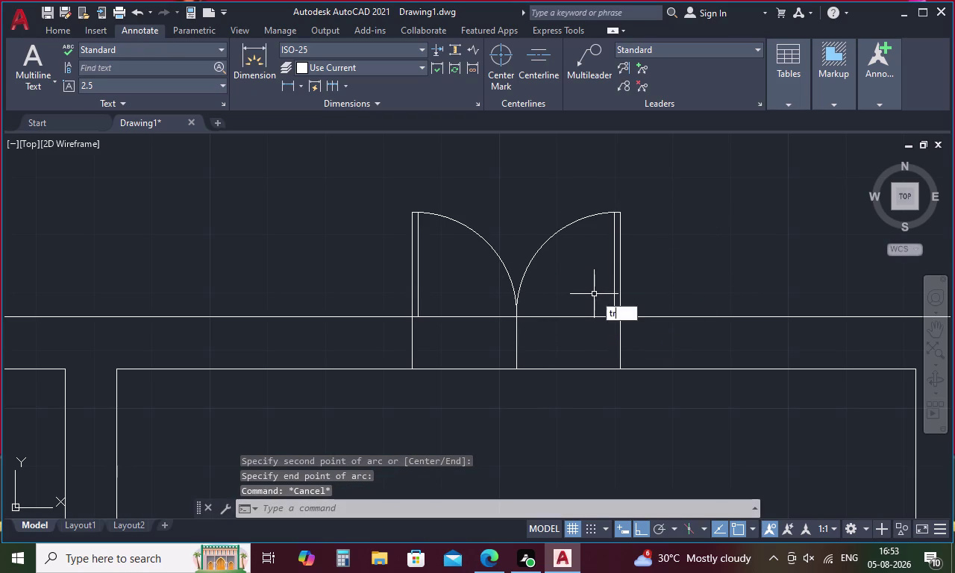
key(space)
drag(562, 276, 539, 391)
drag(541, 343, 506, 343)
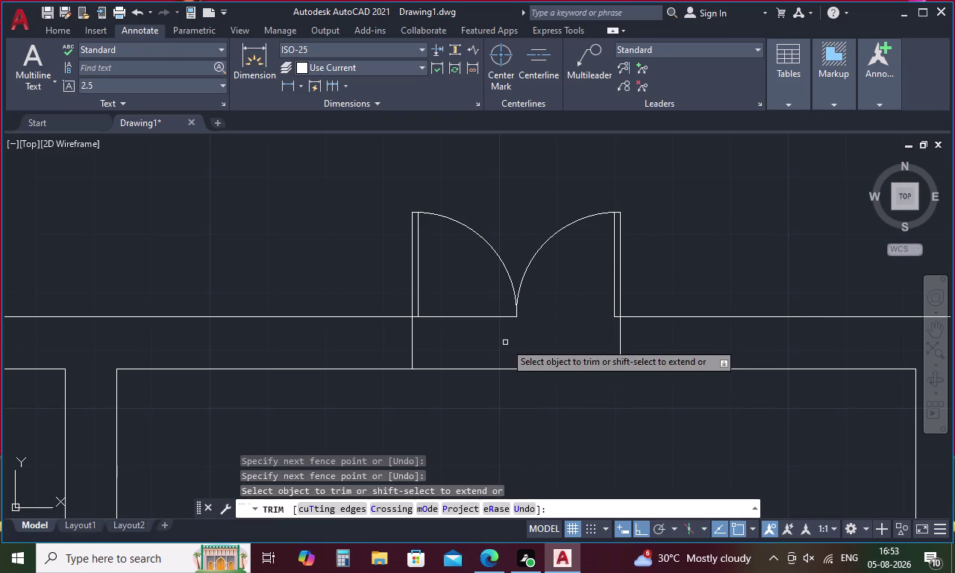
drag(493, 306, 486, 375)
scroll(down, 3)
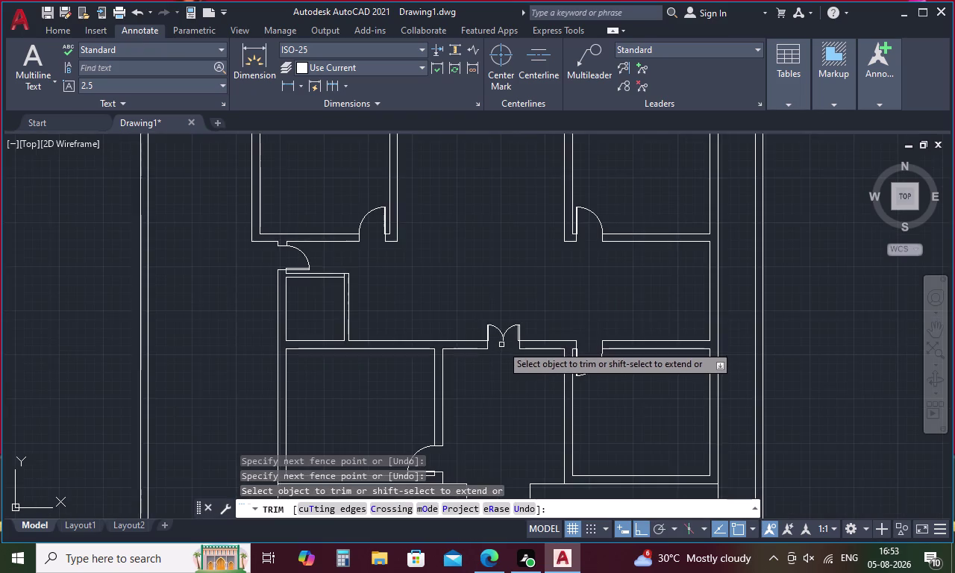
scroll(down, 3)
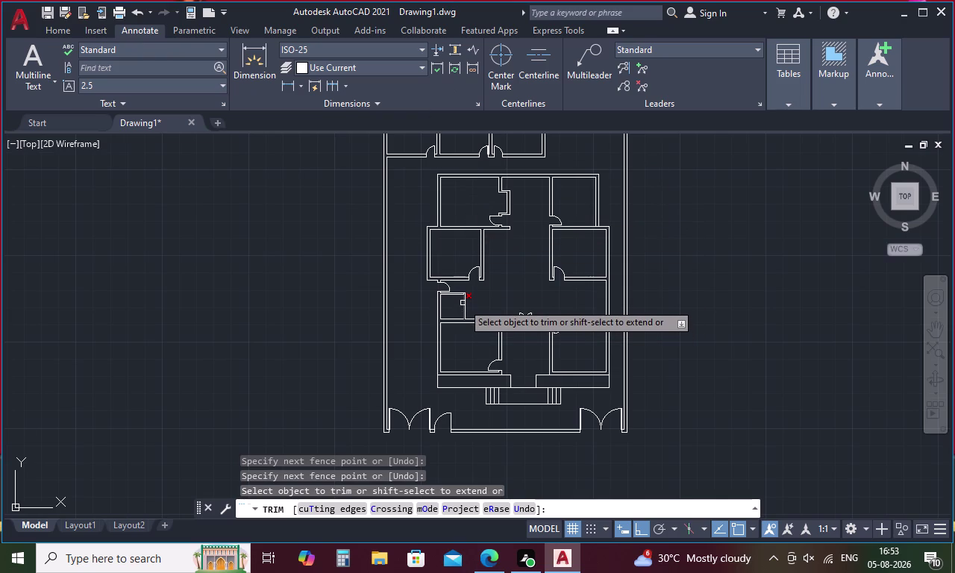
scroll(up, 3)
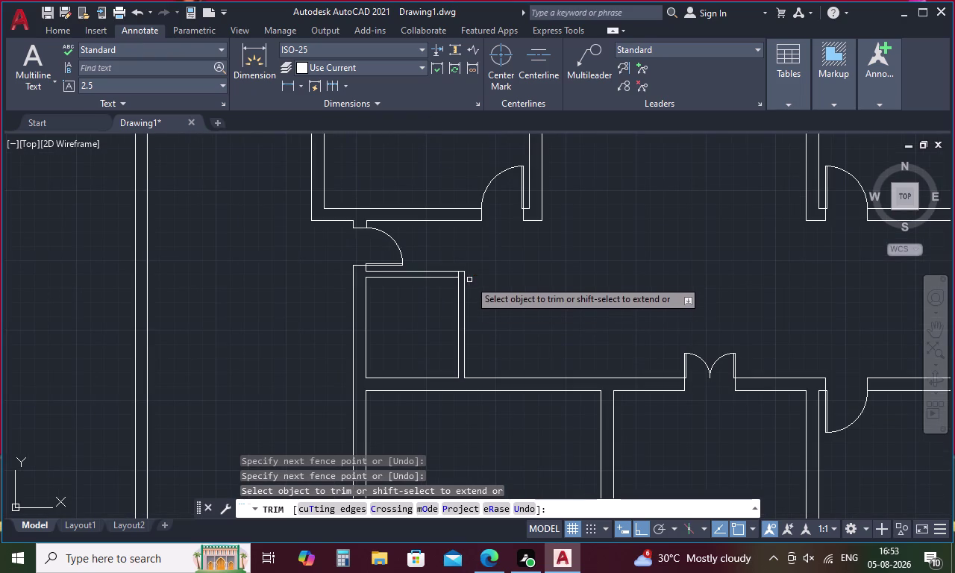
scroll(up, 3)
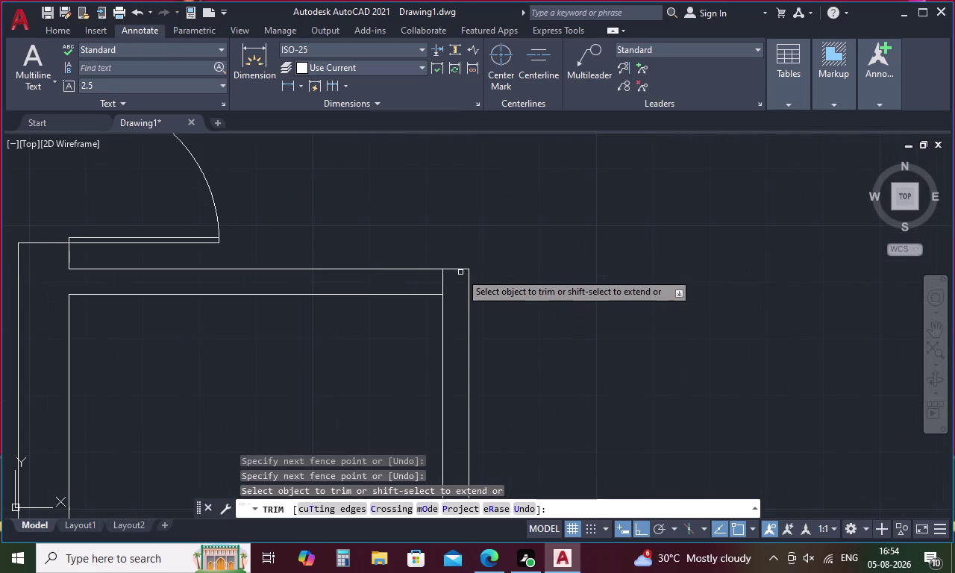
click(444, 278)
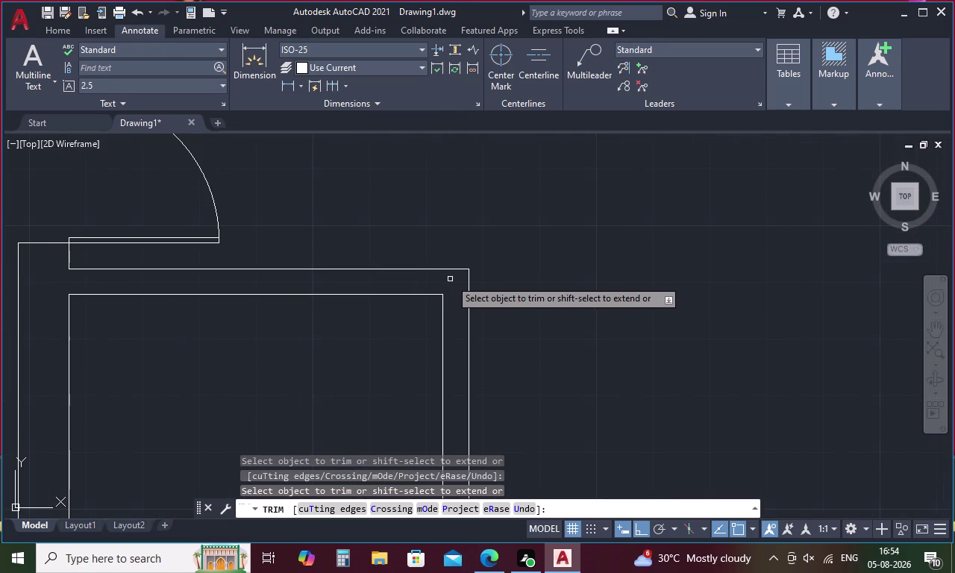
key(Escape)
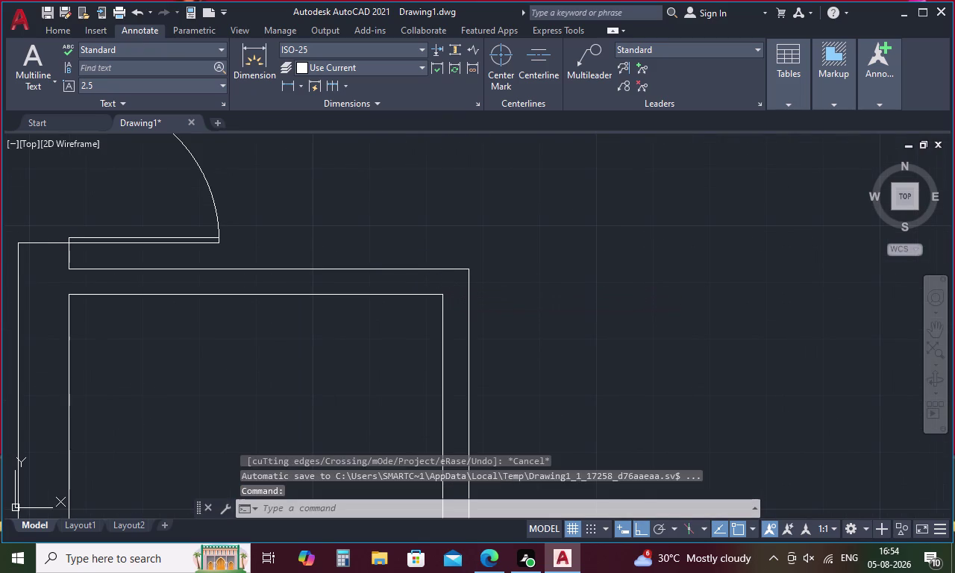
Draw a line across the wall, tracked 4.5 down from the inner wall corner.
key(l)
key(space)
text(tk)
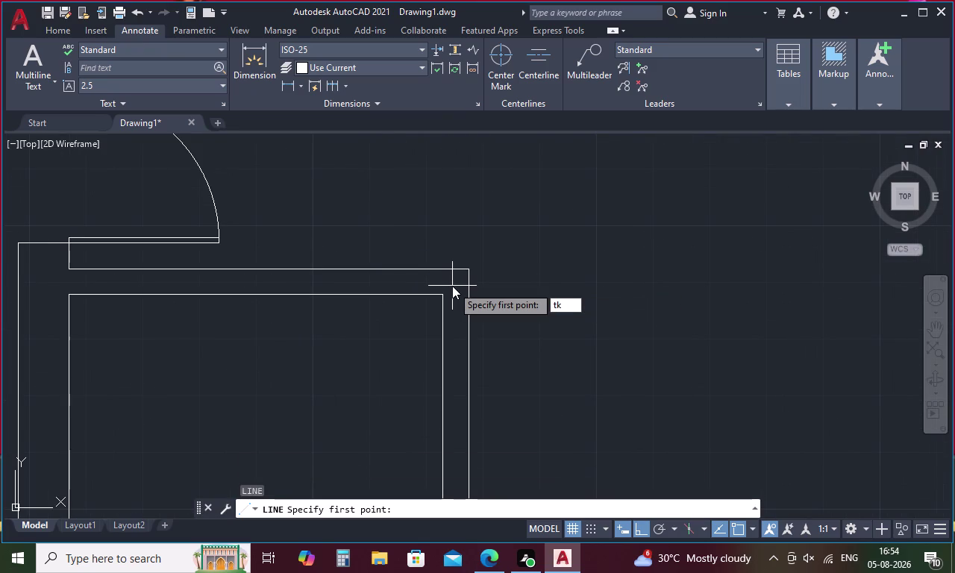
key(space)
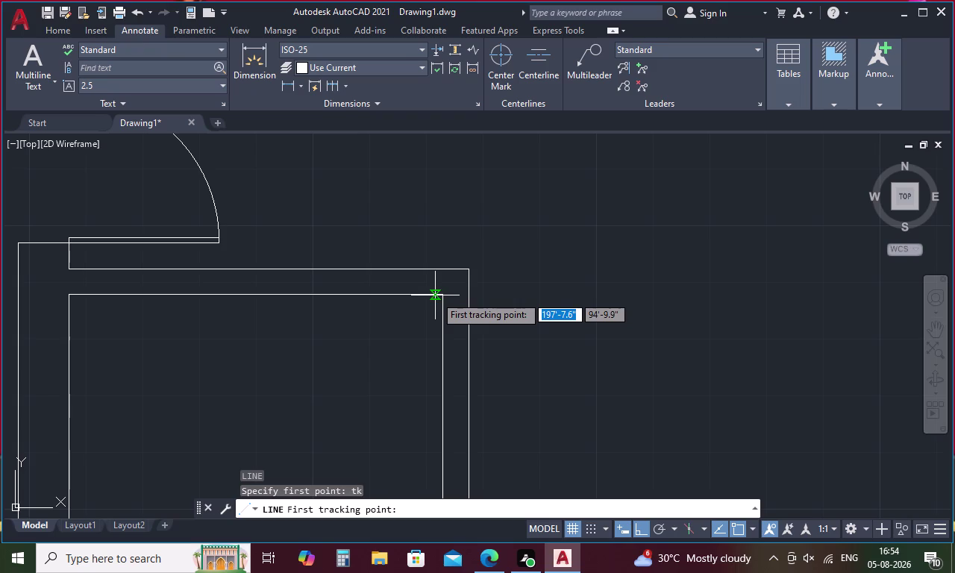
click(441, 296)
key(4)
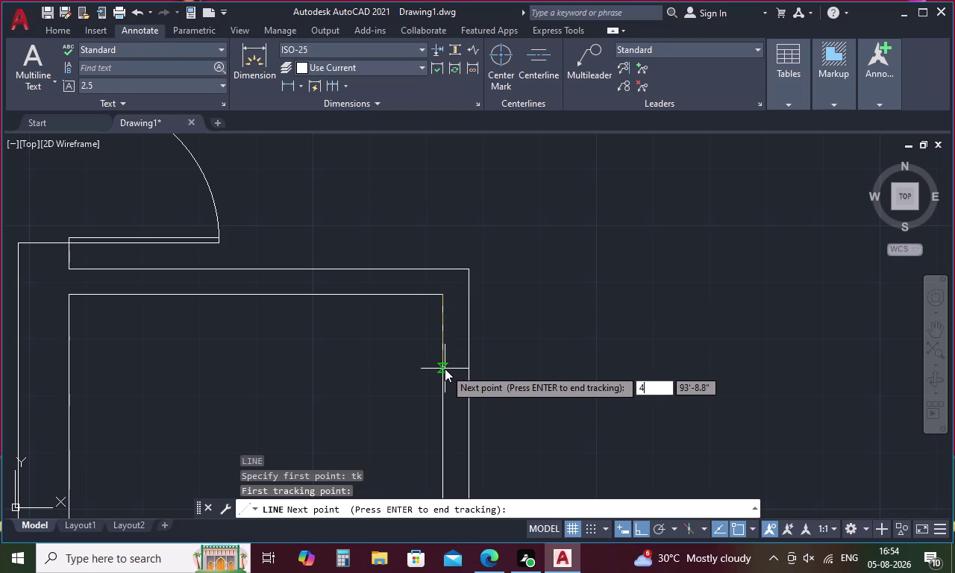
text(.5)
key(space)
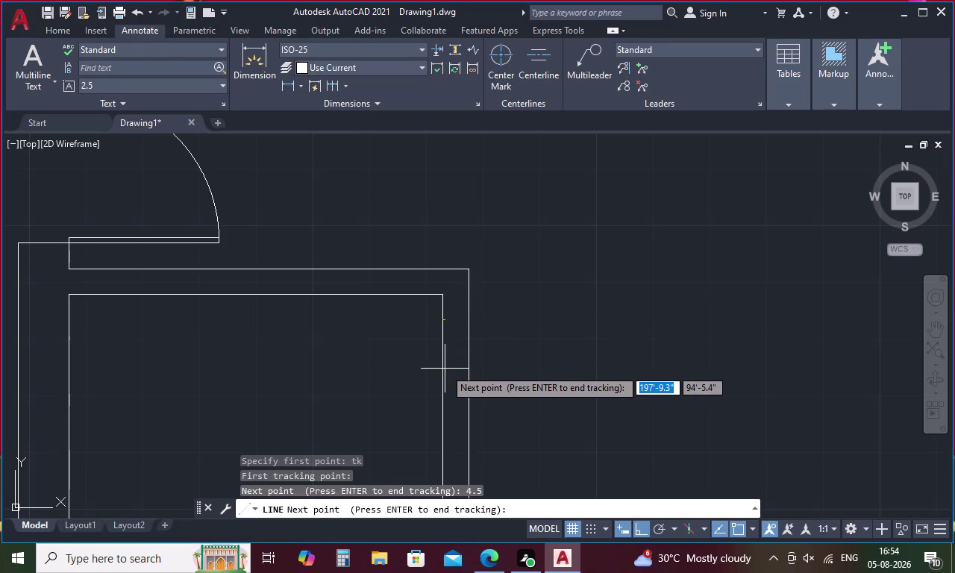
key(space)
click(473, 317)
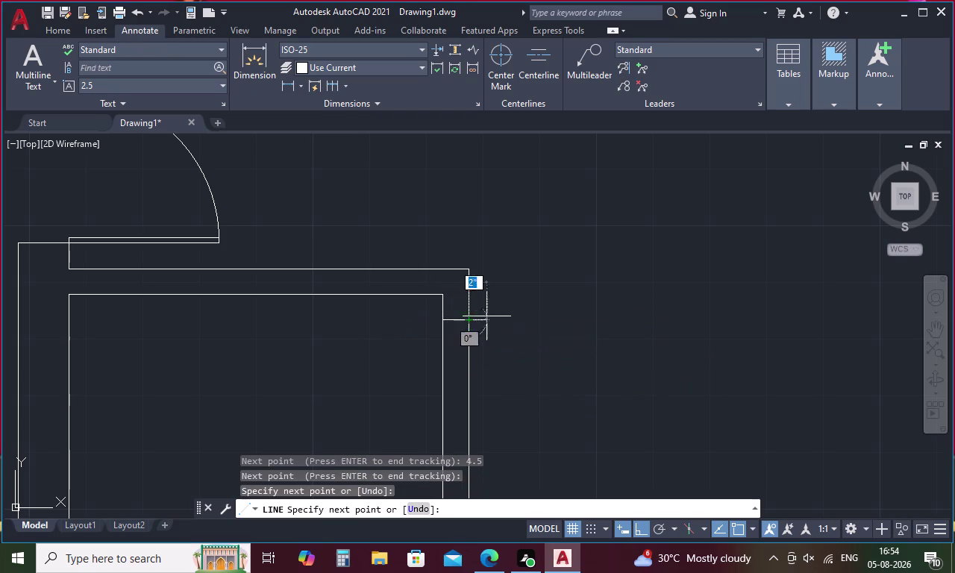
key(Escape)
Offset that wall line 1.8' inside the wall.
key(o)
key(space)
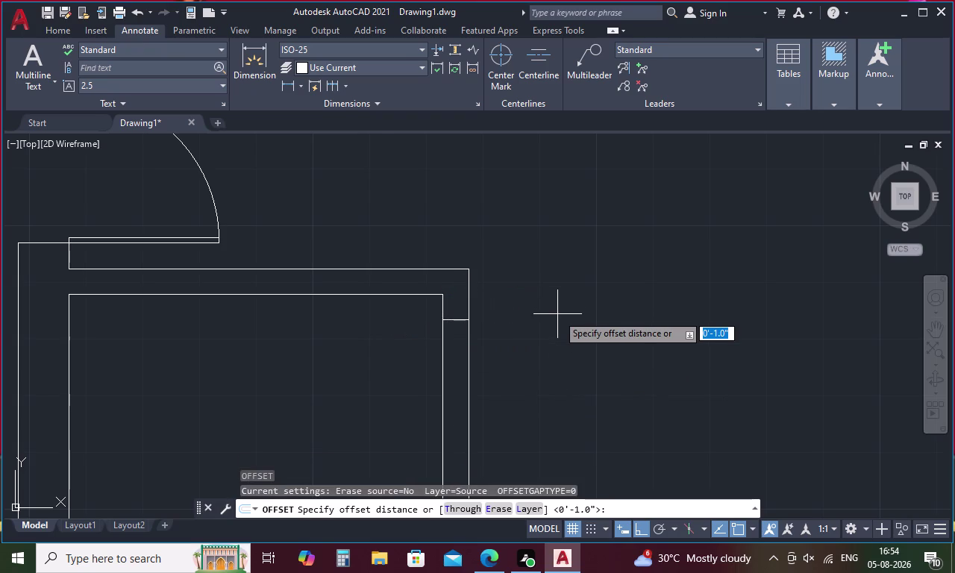
key(1)
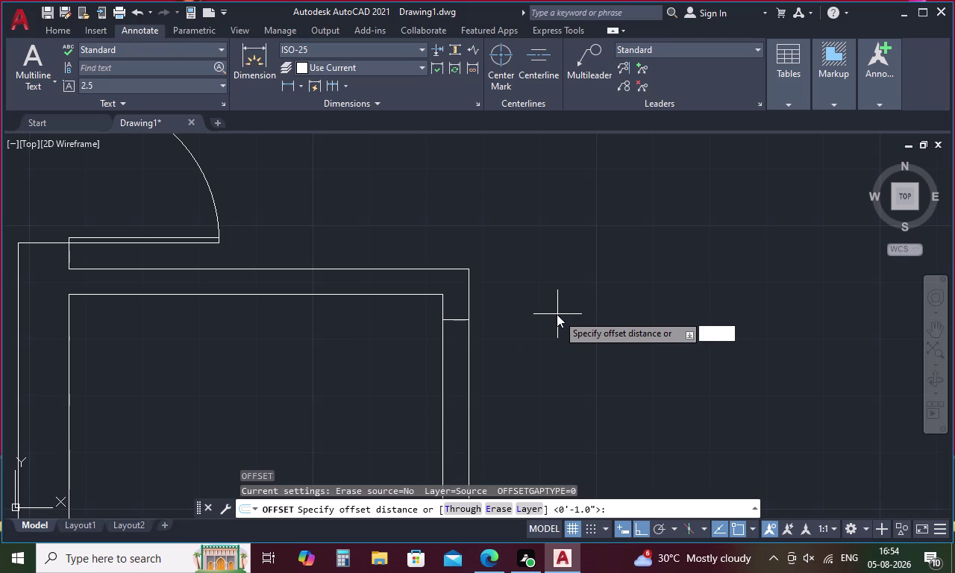
key(period)
key(8)
key(apostrophe)
key(space)
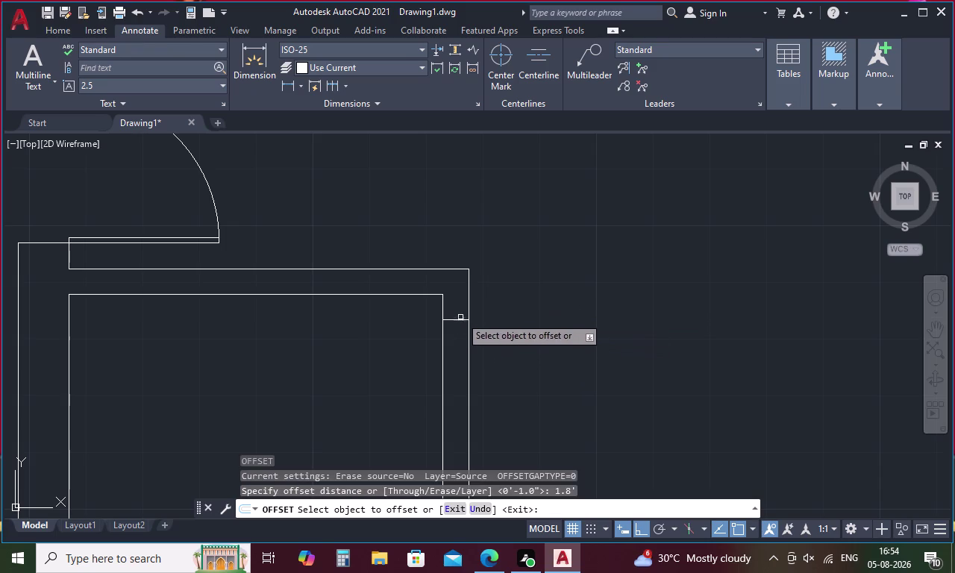
click(462, 319)
click(454, 373)
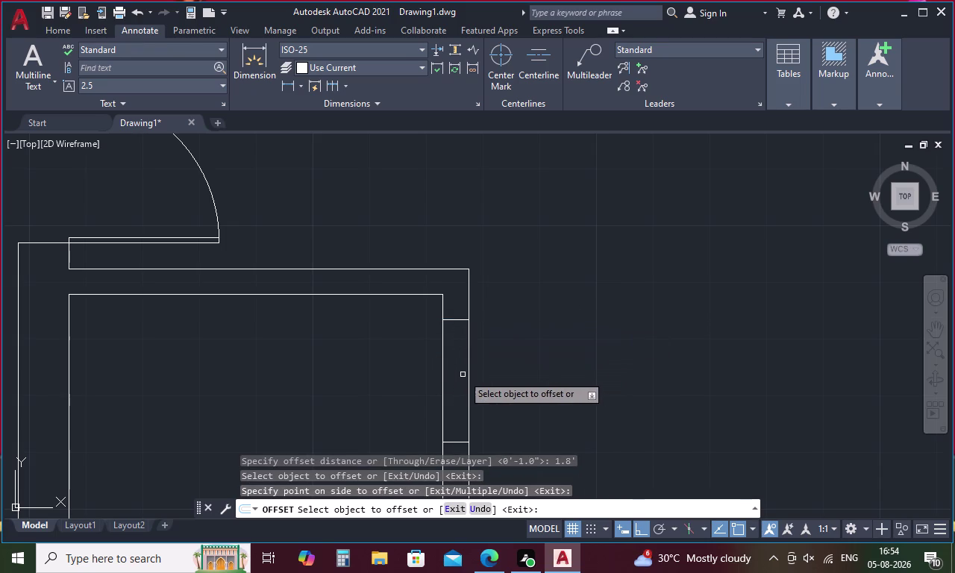
key(Escape)
Draw a 1.8' horizontal line left from the inner wall corner.
key(l)
key(space)
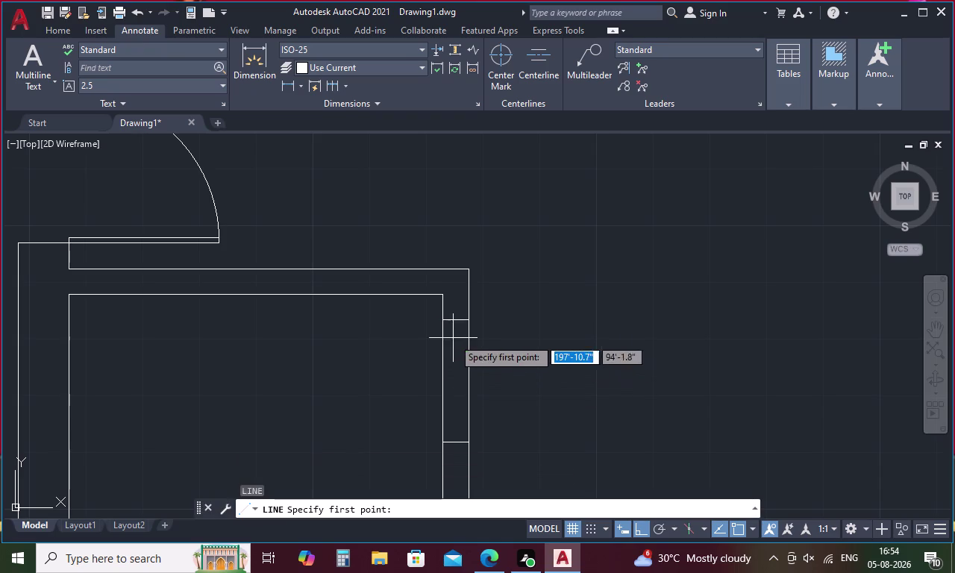
click(442, 319)
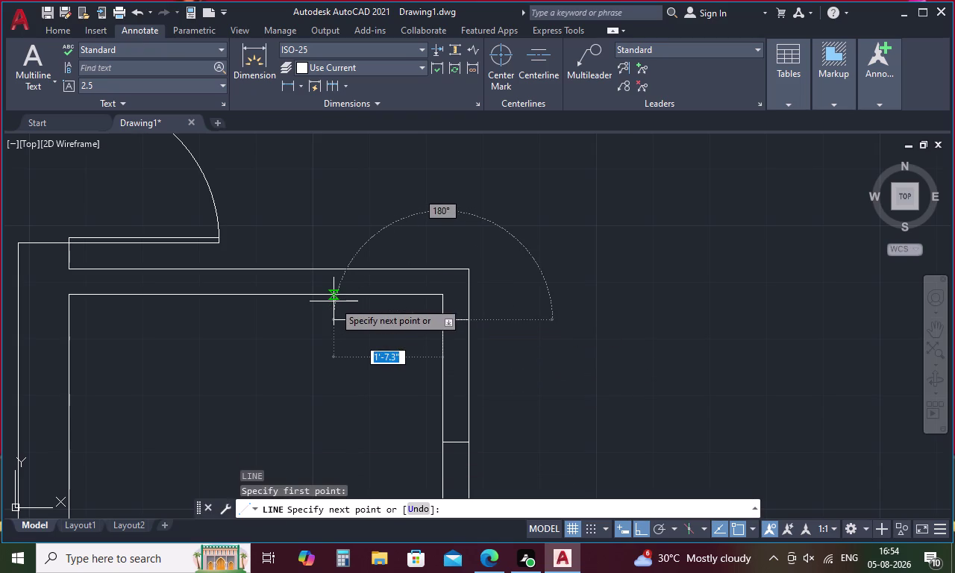
text(1.)
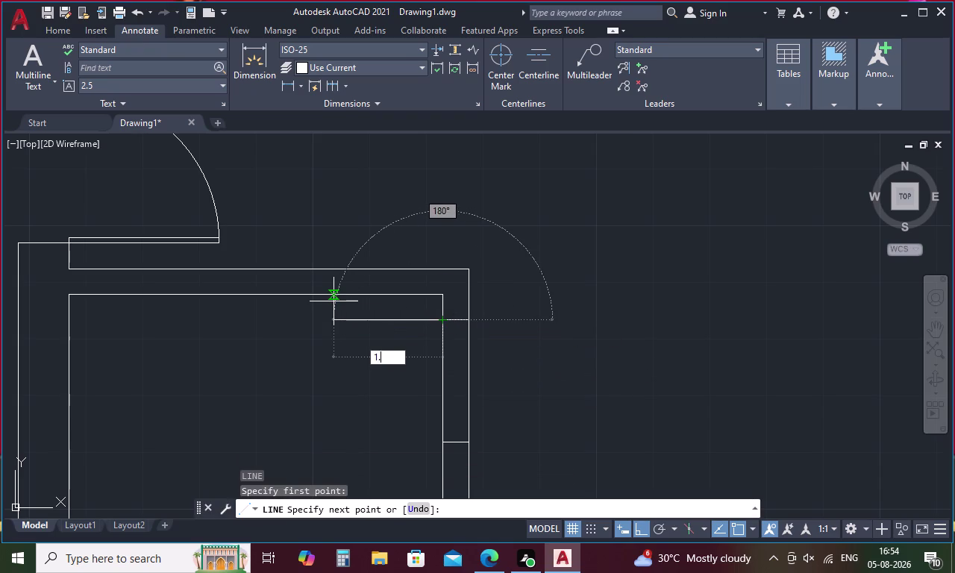
text(8)
key(apostrophe)
key(Return)
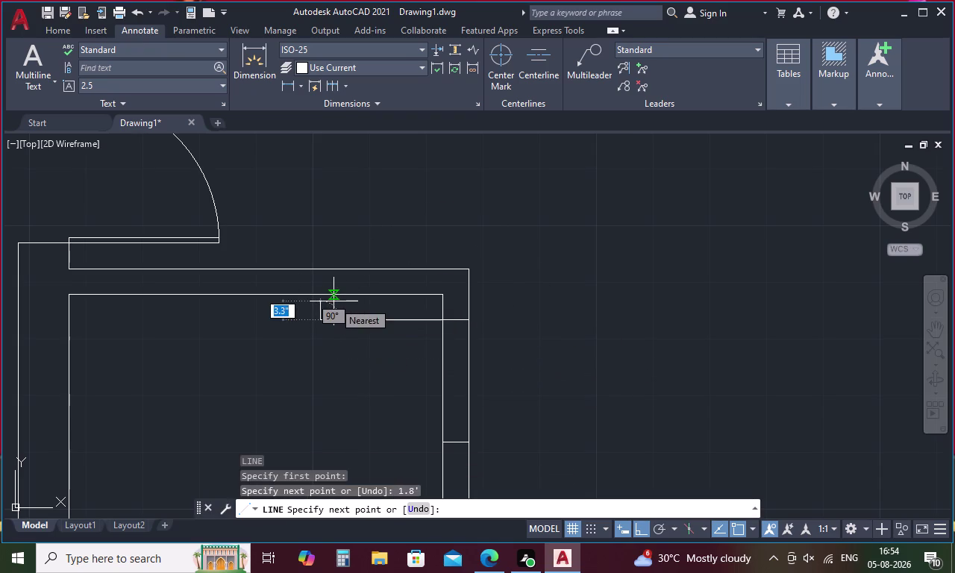
key(Escape)
Offset the short line 1 unit below it.
text(o 1)
key(space)
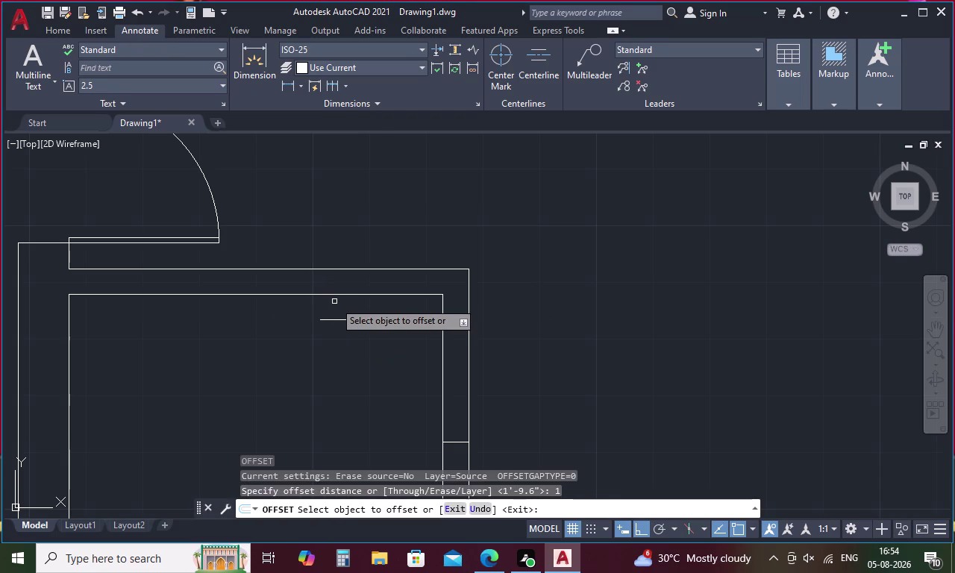
click(355, 320)
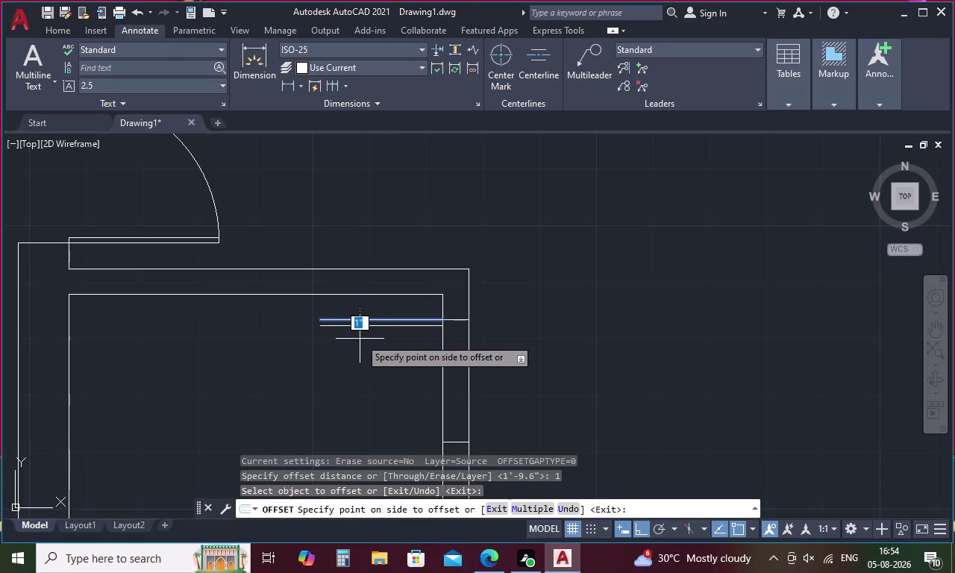
click(359, 339)
key(Escape)
text(a)
key(space)
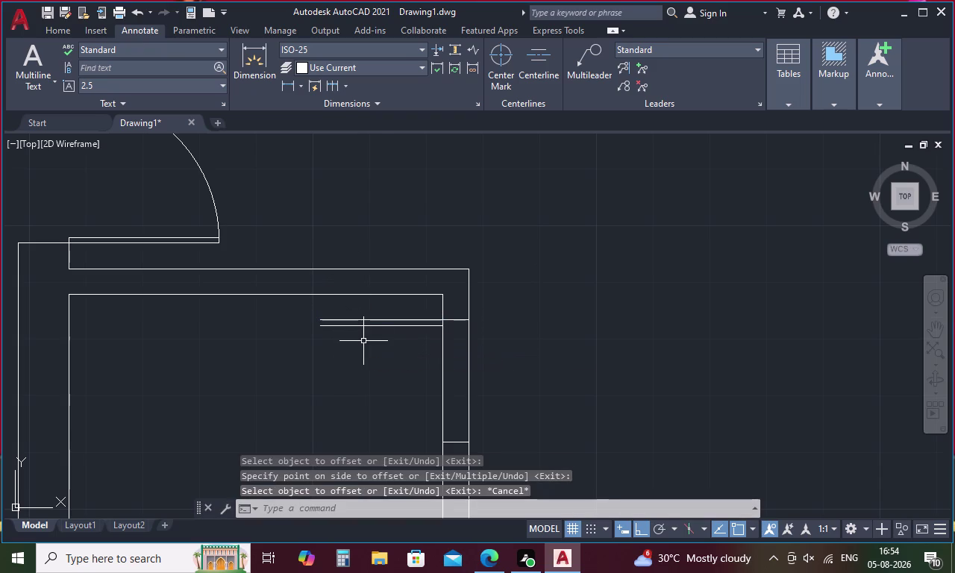
Draw a 3-point door swing arc from the short line's end to the lower wall.
click(320, 322)
click(318, 328)
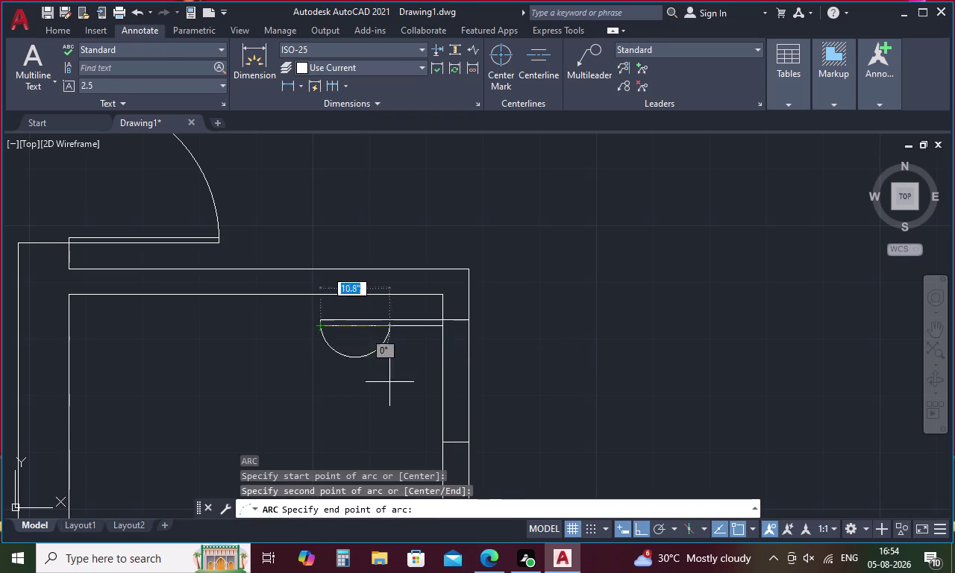
click(441, 443)
key(Escape)
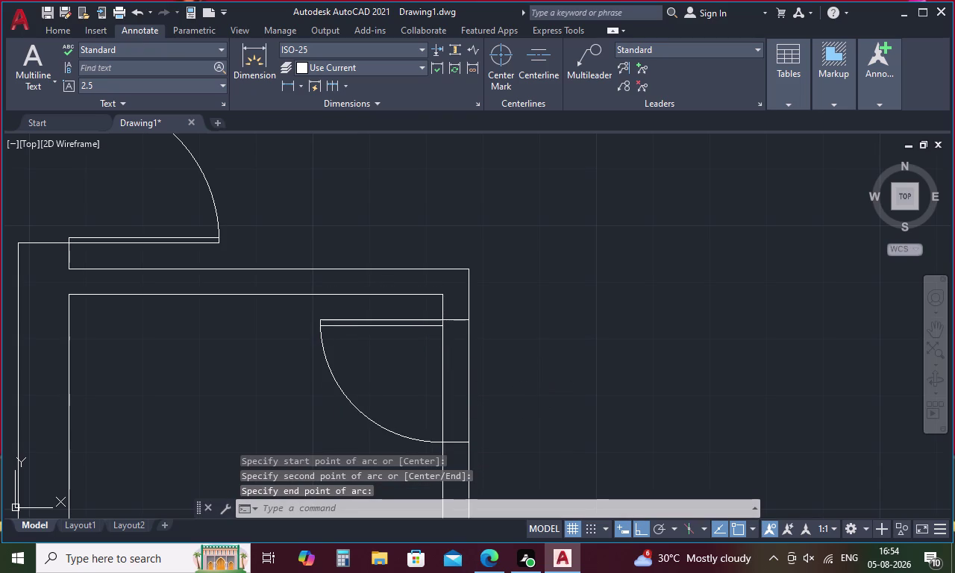
Fence-trim the wall line out of the doorway, then zoom out.
key(t)
key(r)
key(space)
drag(524, 361, 429, 367)
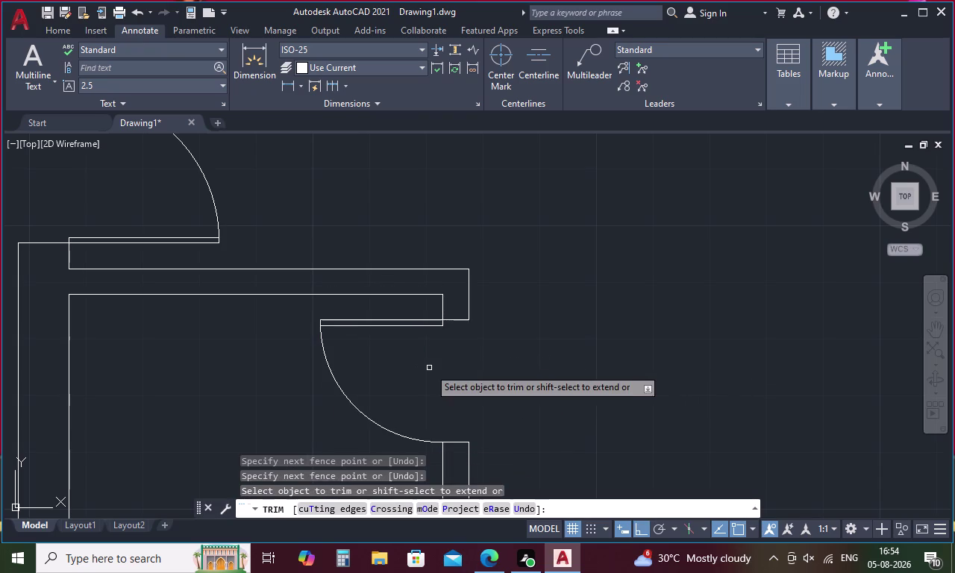
scroll(down, 3)
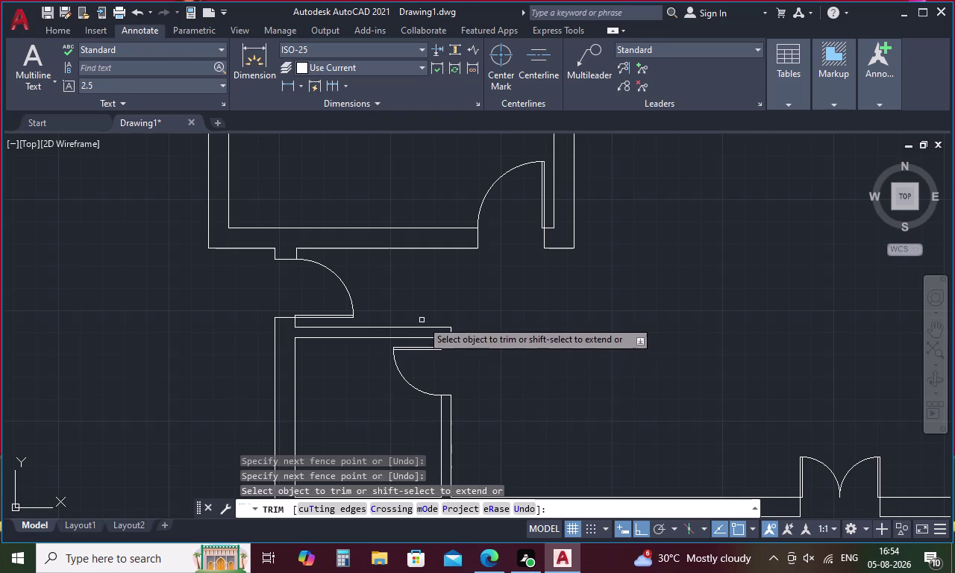
scroll(down, 3)
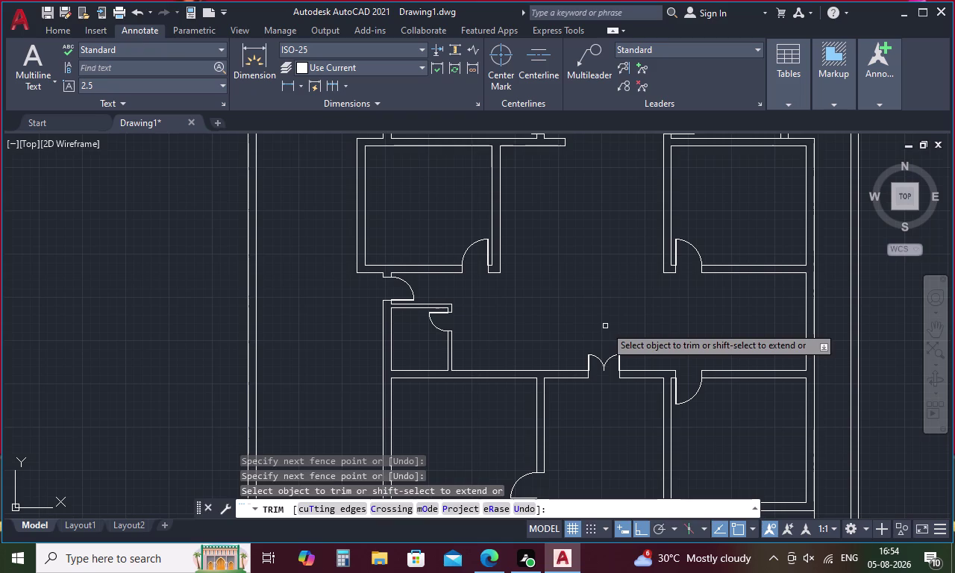
key(Escape)
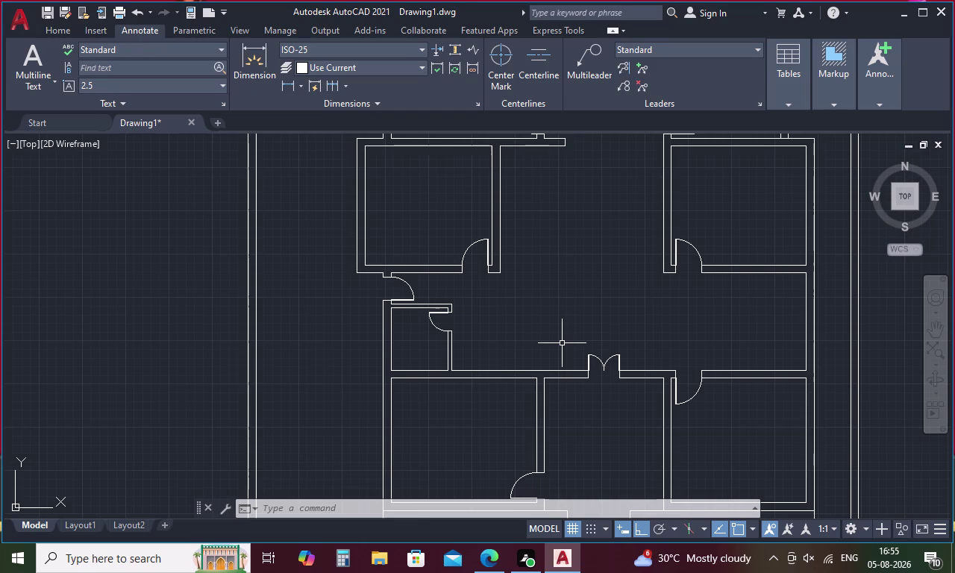
Extend the vertical wall line beside the upper-left door down to the corridor wall.
key(Escape)
key(l)
key(space)
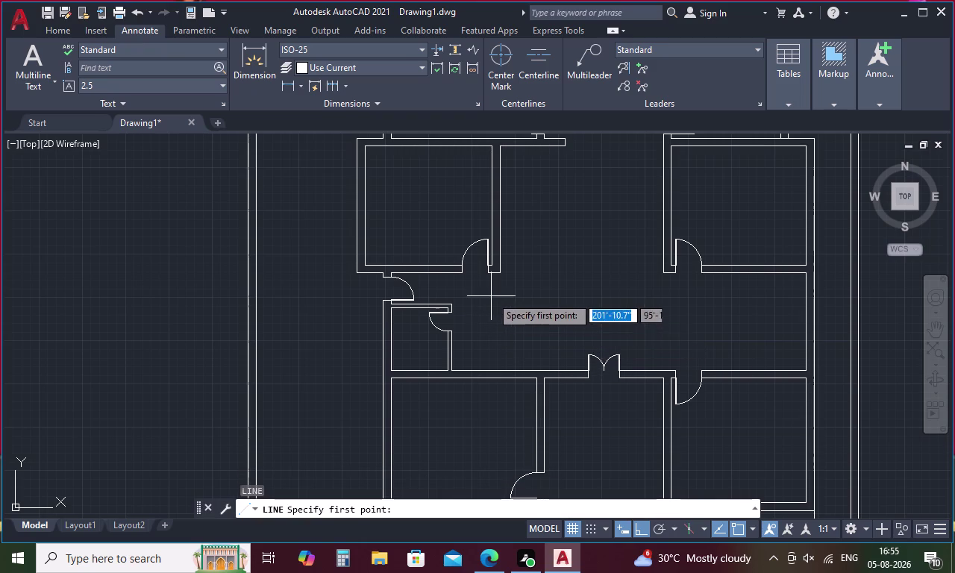
key(Escape)
text(ex)
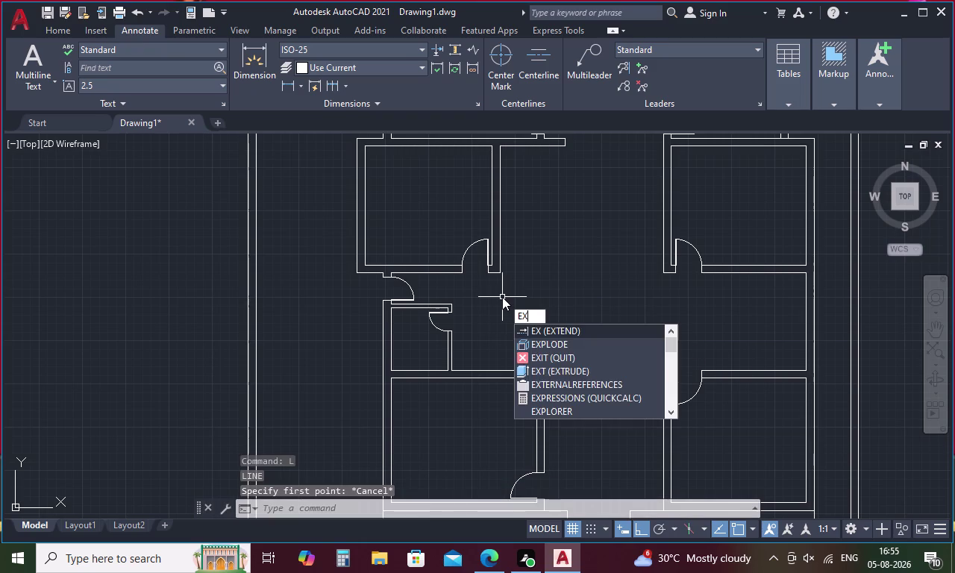
key(space)
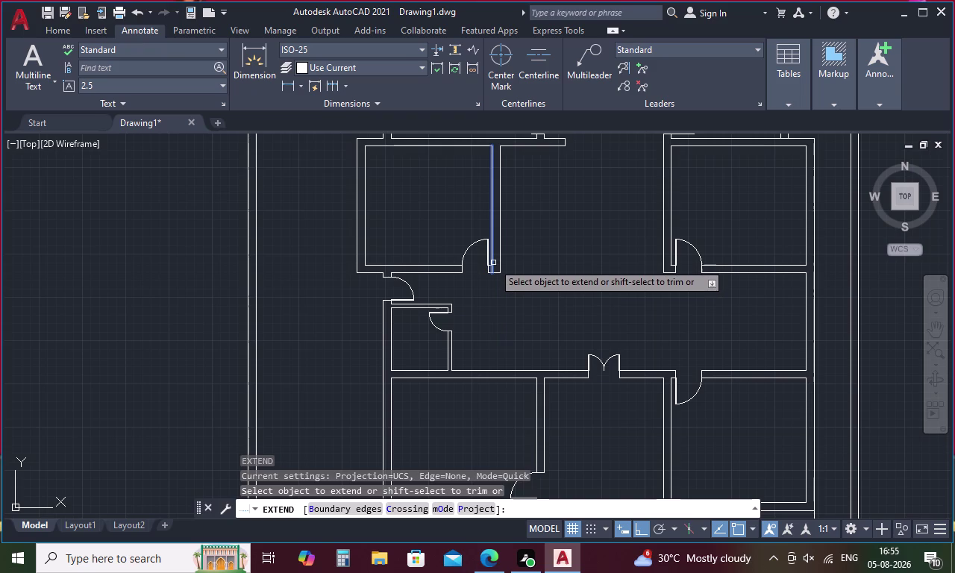
click(492, 261)
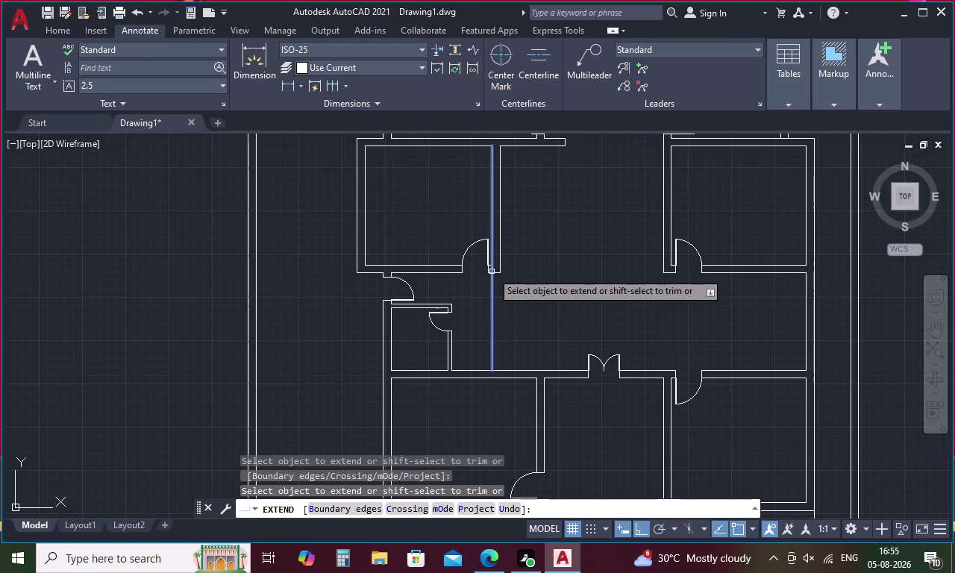
click(492, 272)
click(499, 263)
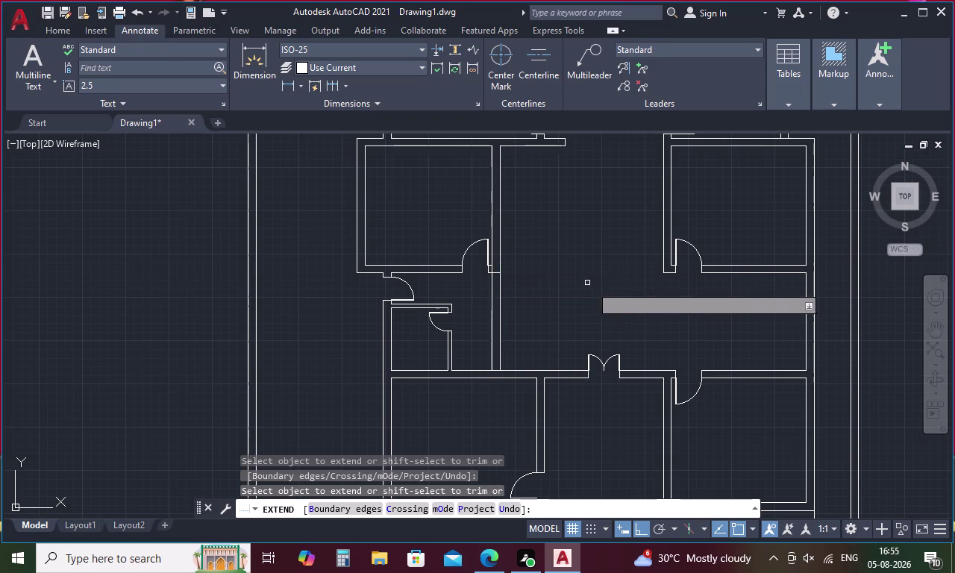
key(Escape)
key(l)
key(space)
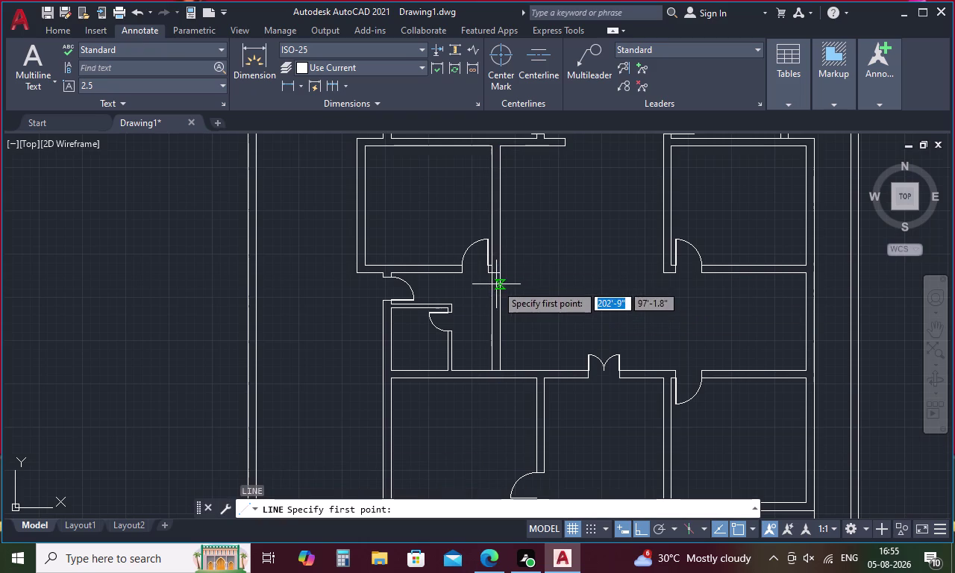
Draw two slanted lines forming a narrow V between the vertical wall lines.
click(498, 270)
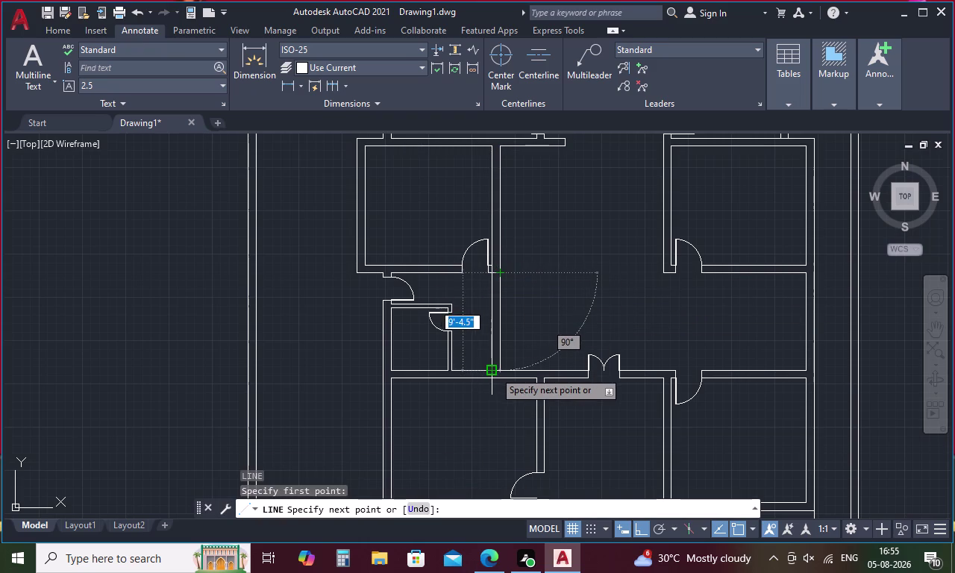
scroll(up, 3)
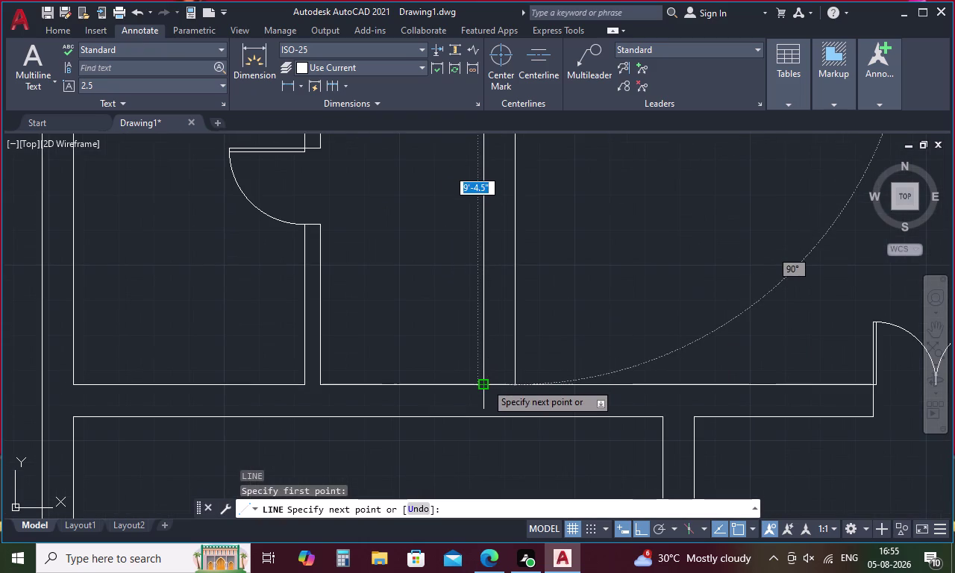
click(486, 383)
key(space)
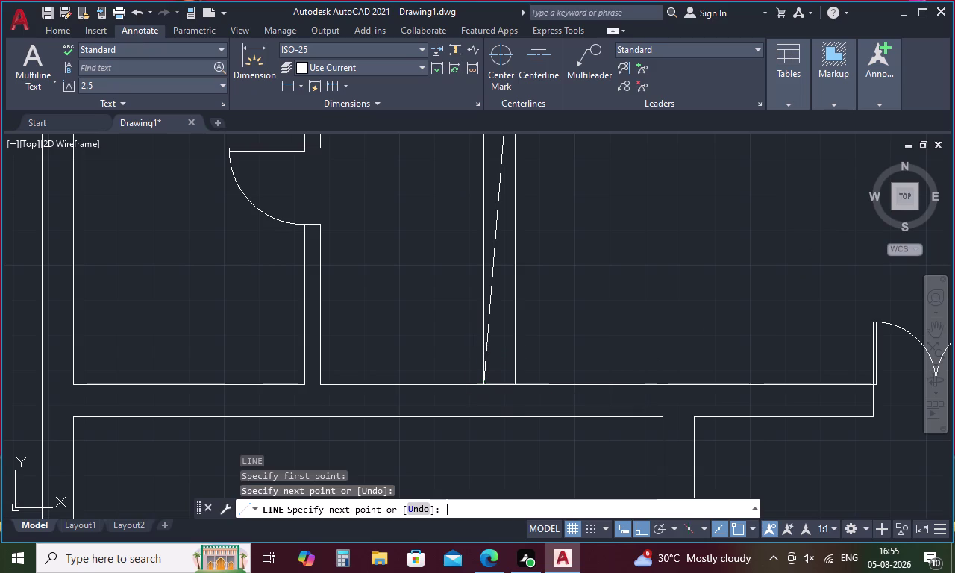
key(space)
click(515, 384)
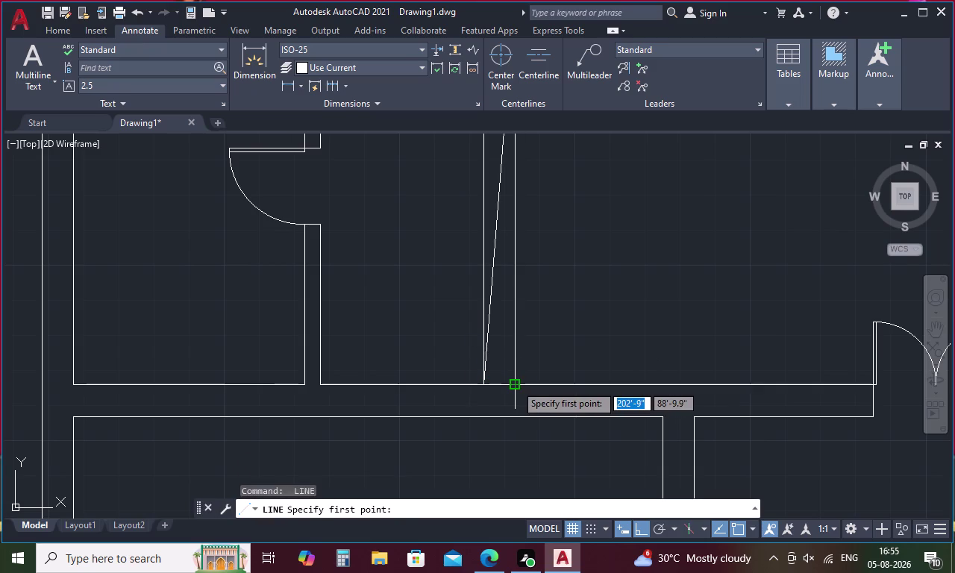
middle_drag(510, 354, 530, 480)
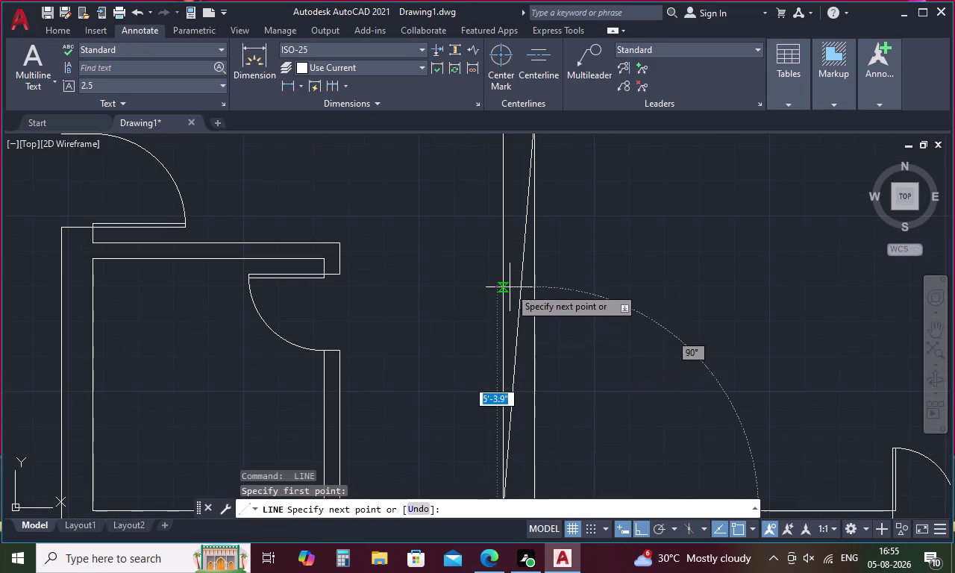
middle_drag(510, 287, 512, 465)
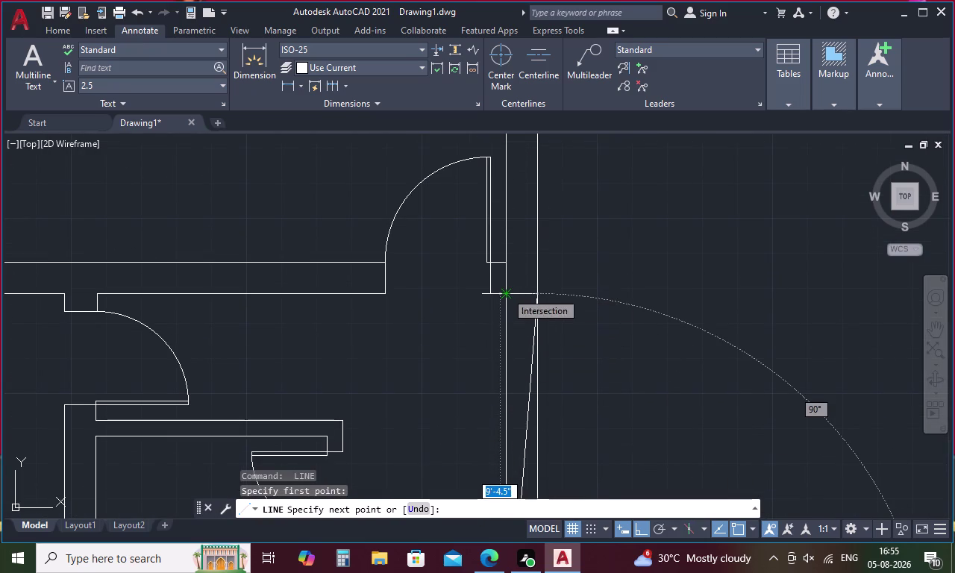
click(506, 291)
key(Escape)
Trim the stray piece at the wall junction.
text(t)
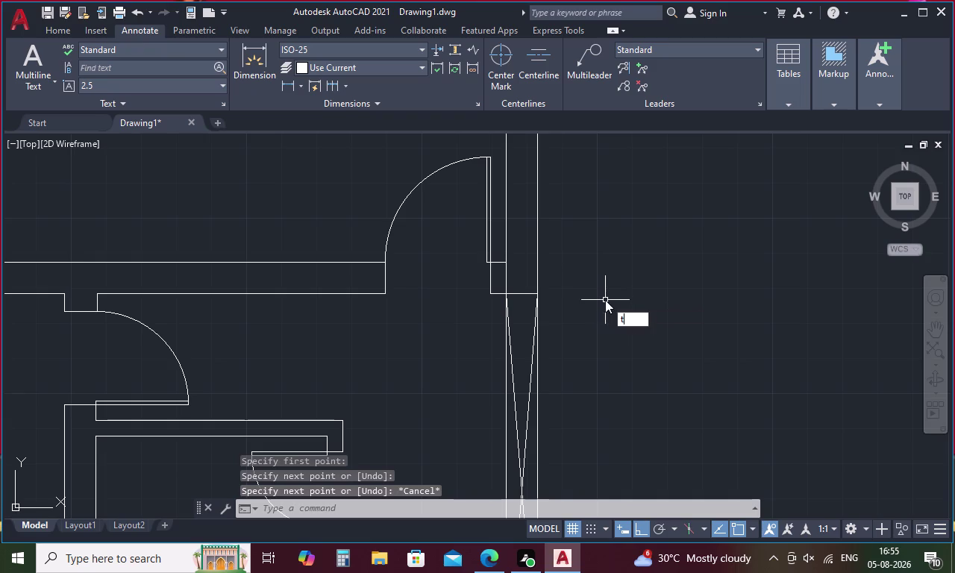
text(r)
key(space)
click(506, 279)
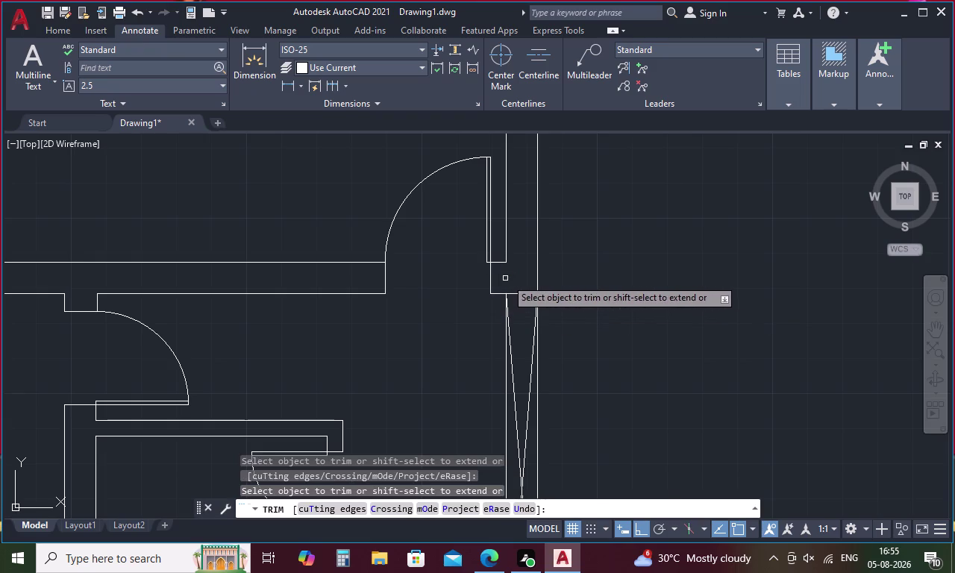
scroll(down, 3)
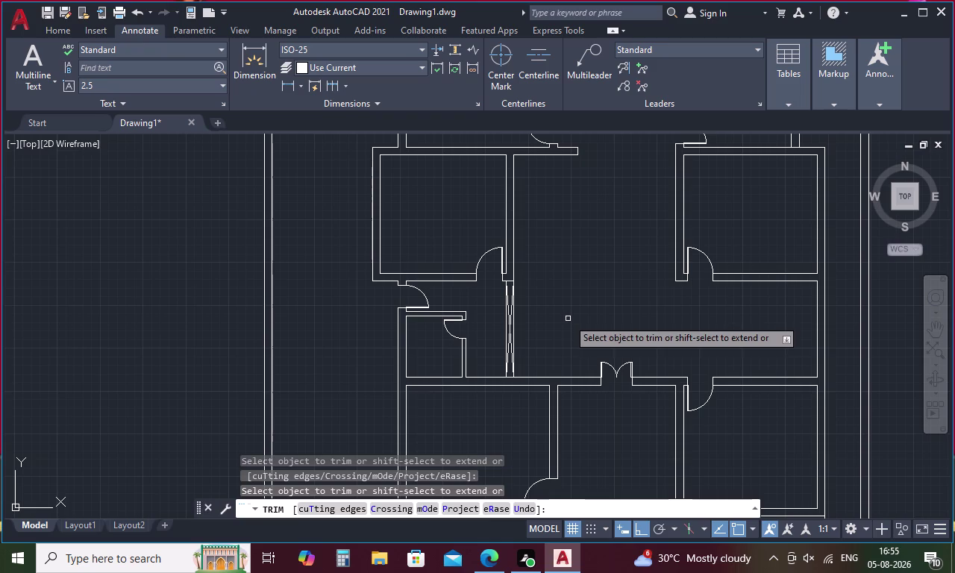
End the trim and cancel a trial selection of the new slanted lines.
key(Escape)
drag(568, 313, 513, 328)
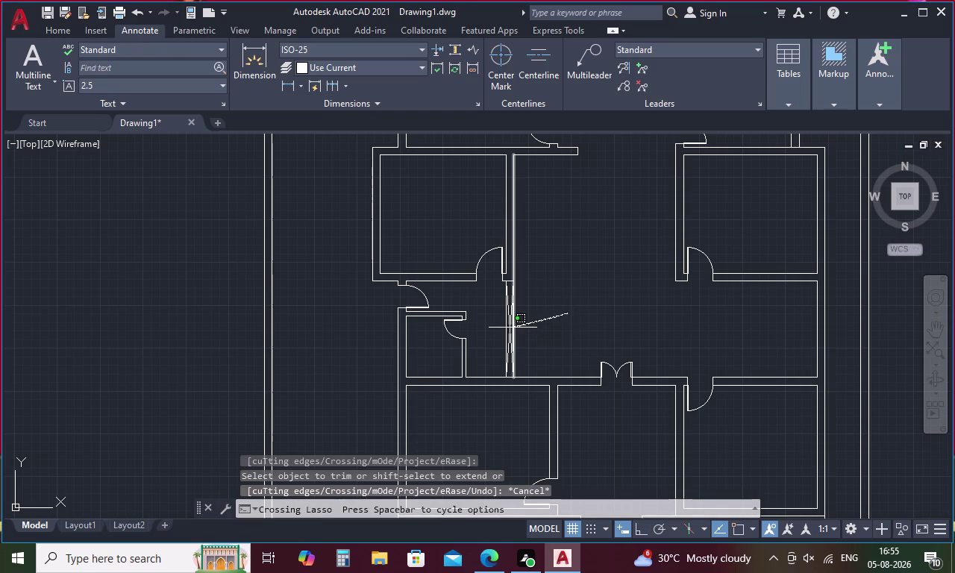
drag(513, 328, 484, 335)
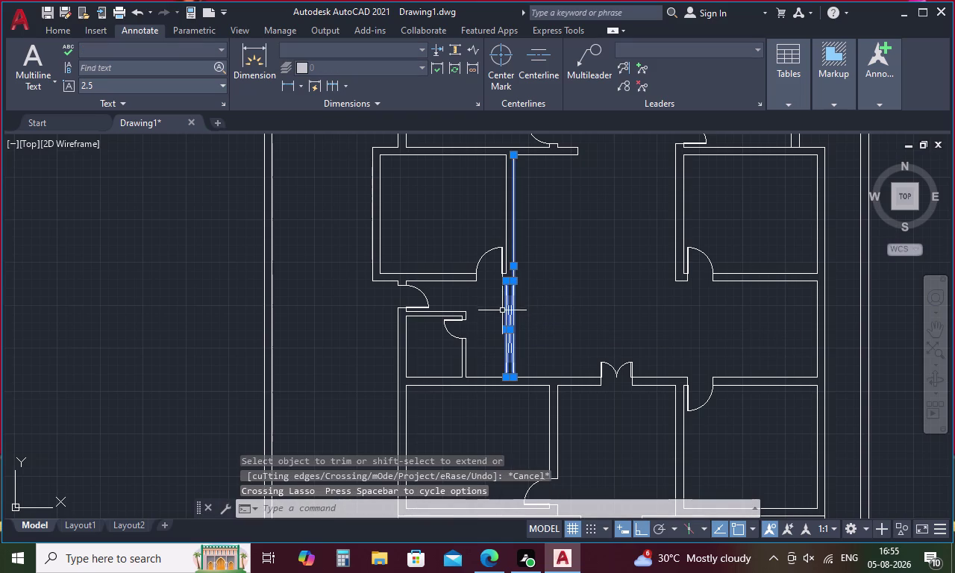
key(Escape)
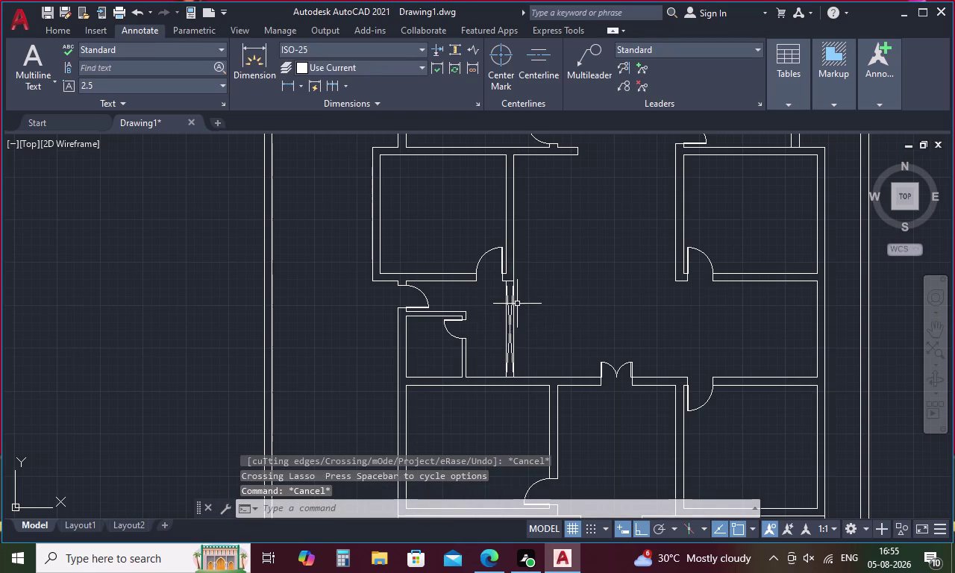
scroll(up, 3)
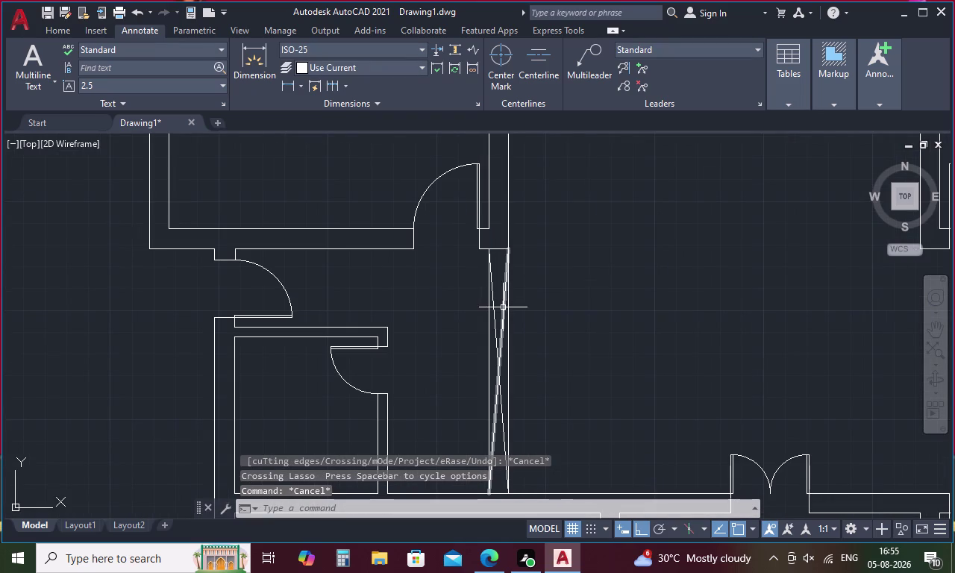
scroll(up, 3)
Copy the crossed-line opening from its top corner into the wall across the central room.
click(507, 309)
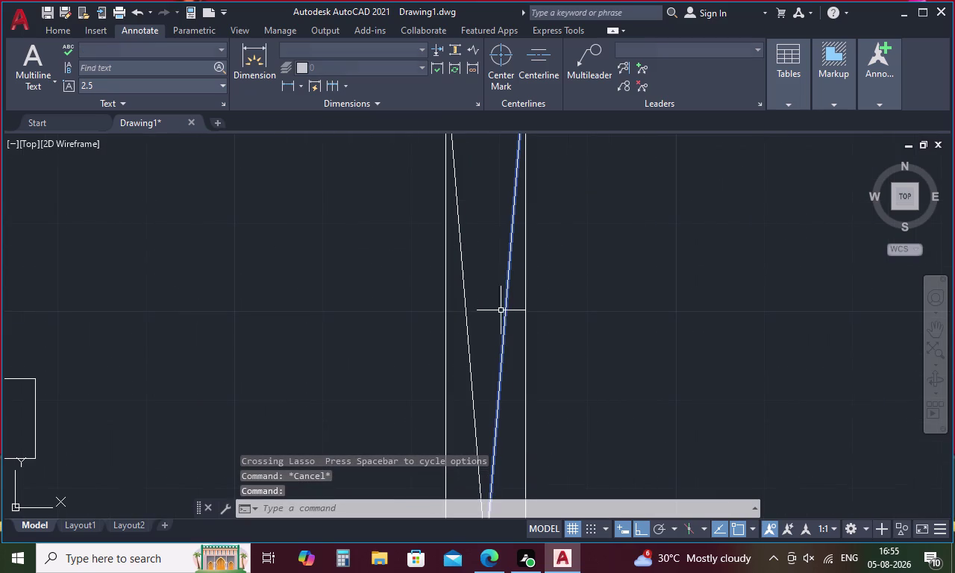
click(468, 333)
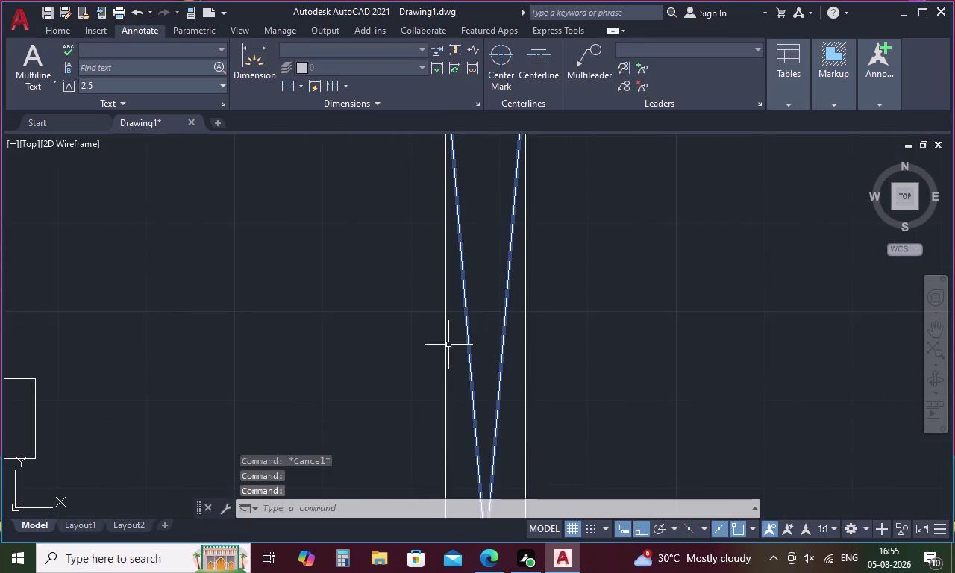
click(444, 349)
scroll(down, 3)
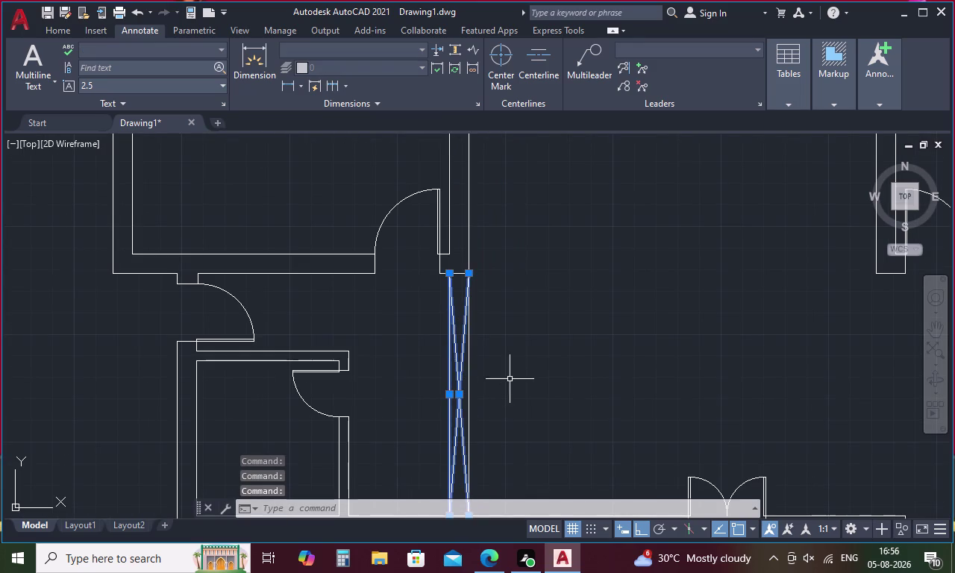
right_click(544, 340)
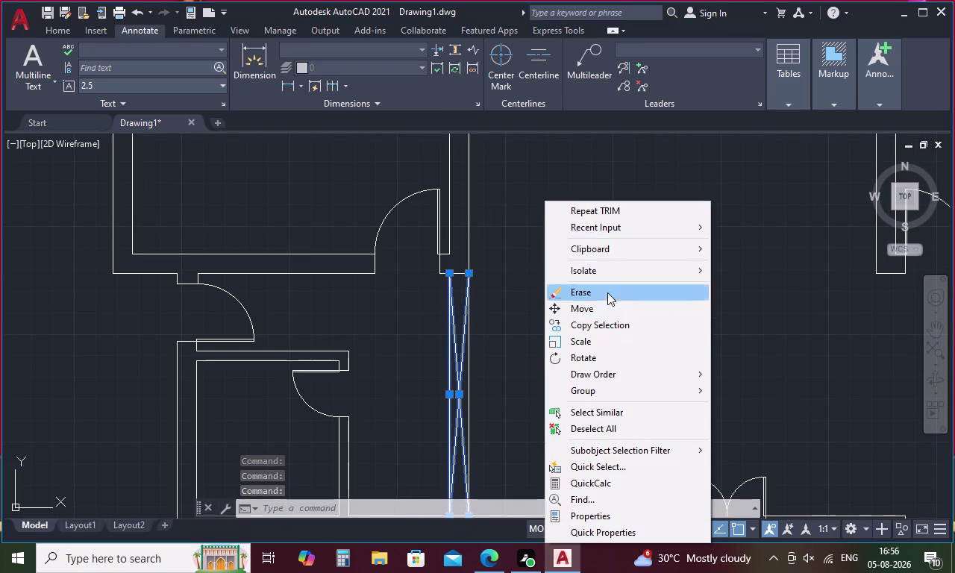
click(595, 323)
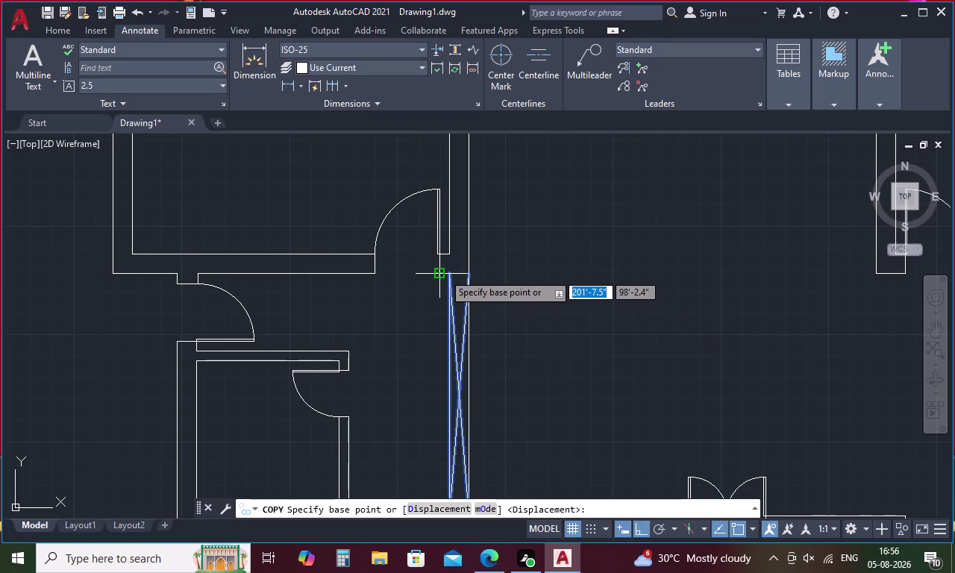
click(453, 271)
scroll(down, 3)
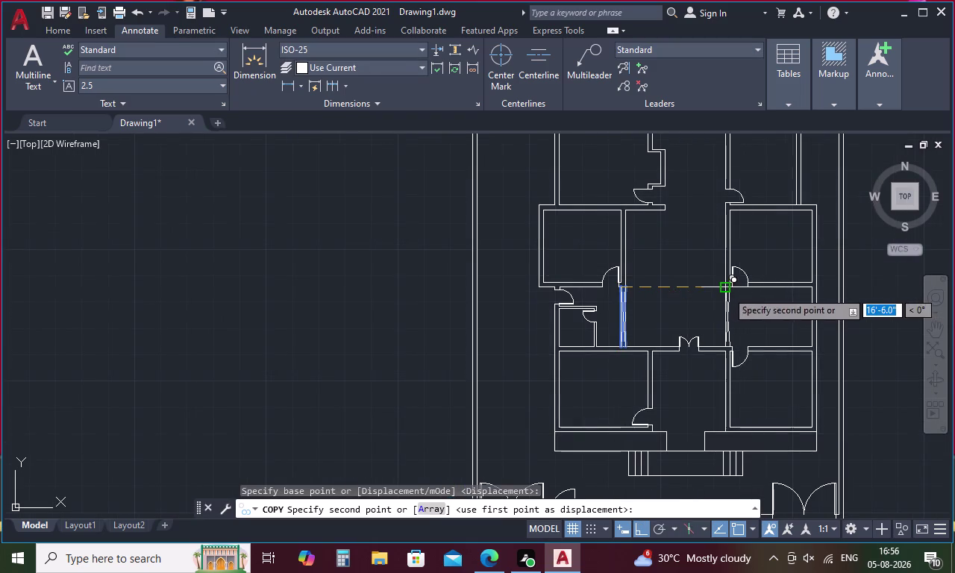
scroll(up, 3)
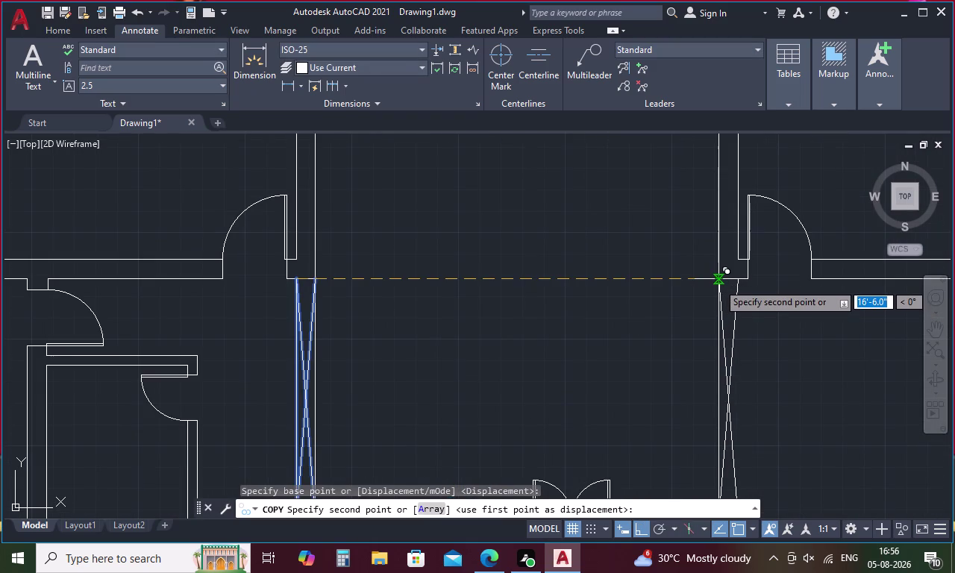
click(718, 282)
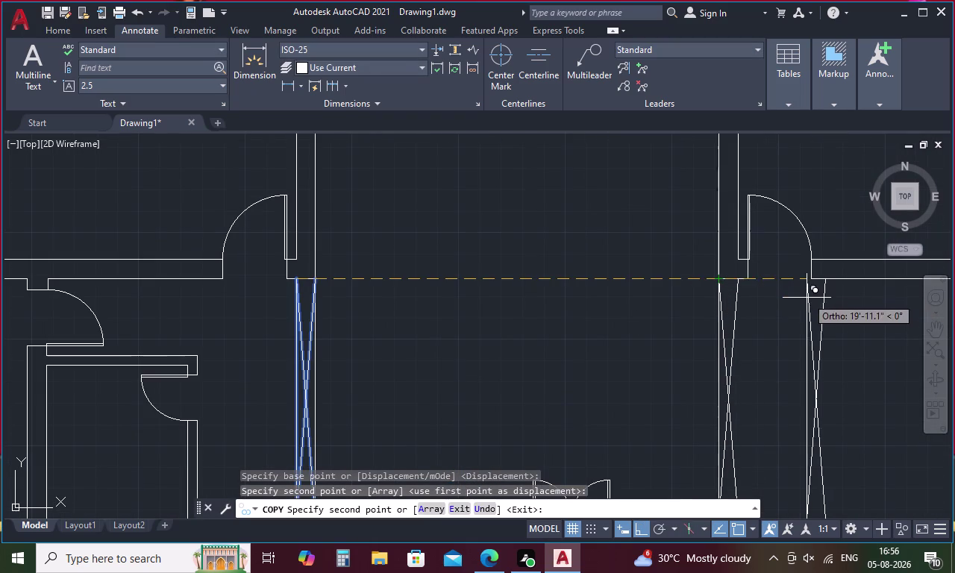
key(Escape)
text(l)
key(space)
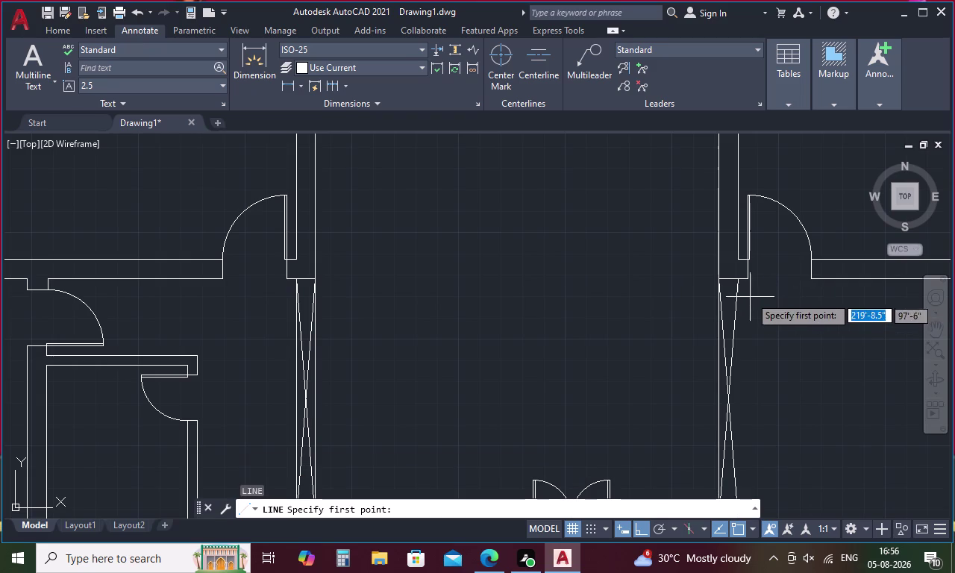
Draw a line from the wall down to the wall corner.
click(742, 282)
scroll(down, 3)
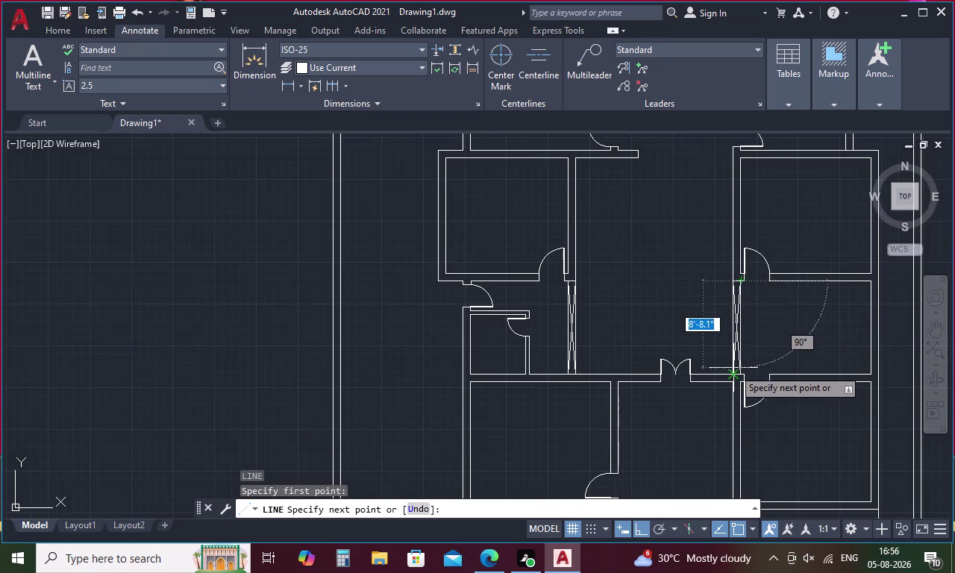
scroll(up, 3)
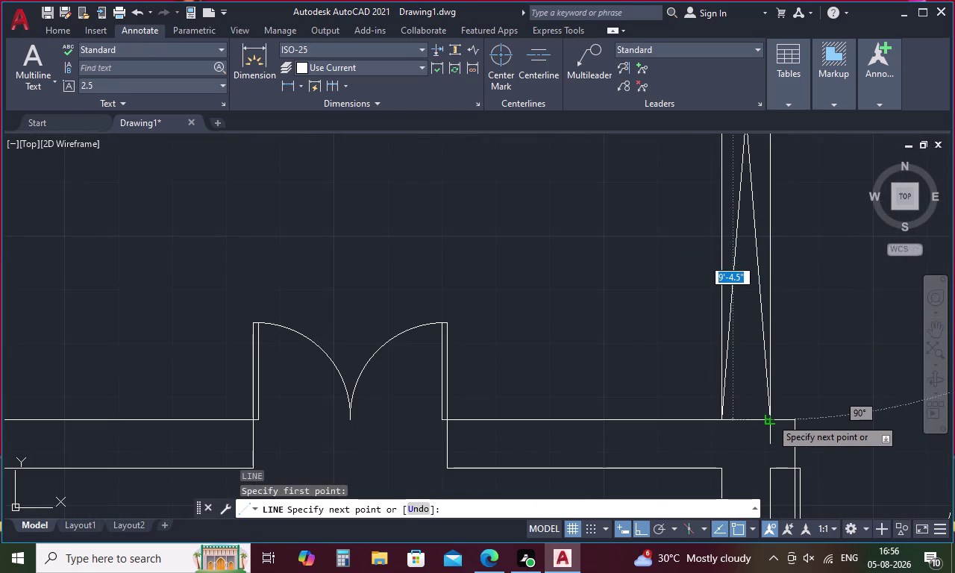
click(771, 417)
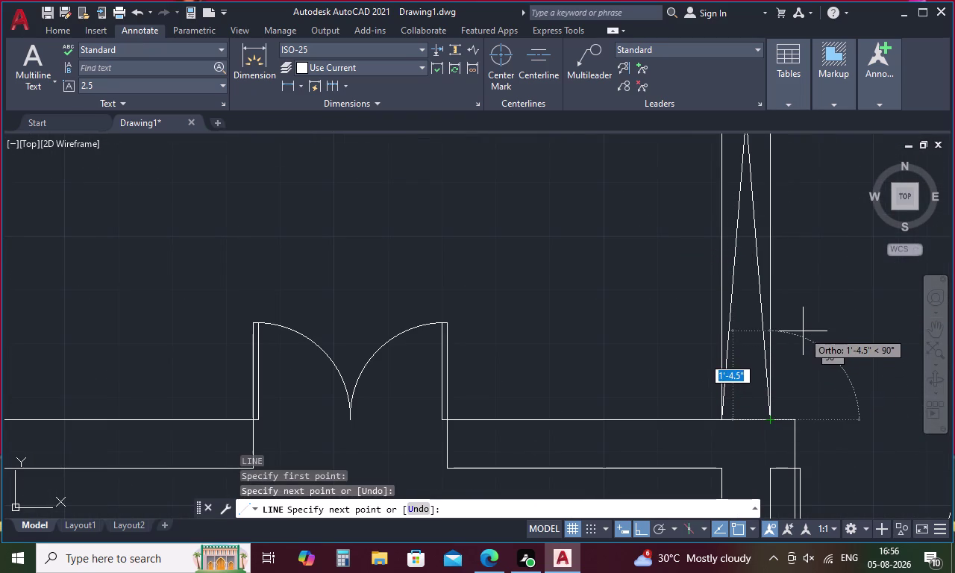
key(Escape)
scroll(down, 3)
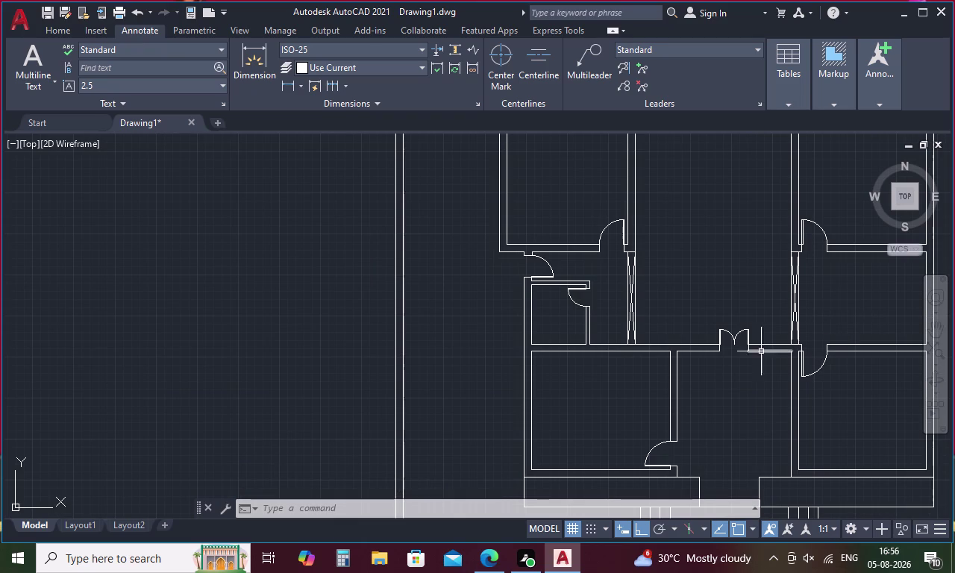
Copy the right opening's crossed lines from their top point into the upper wall.
drag(829, 282, 807, 287)
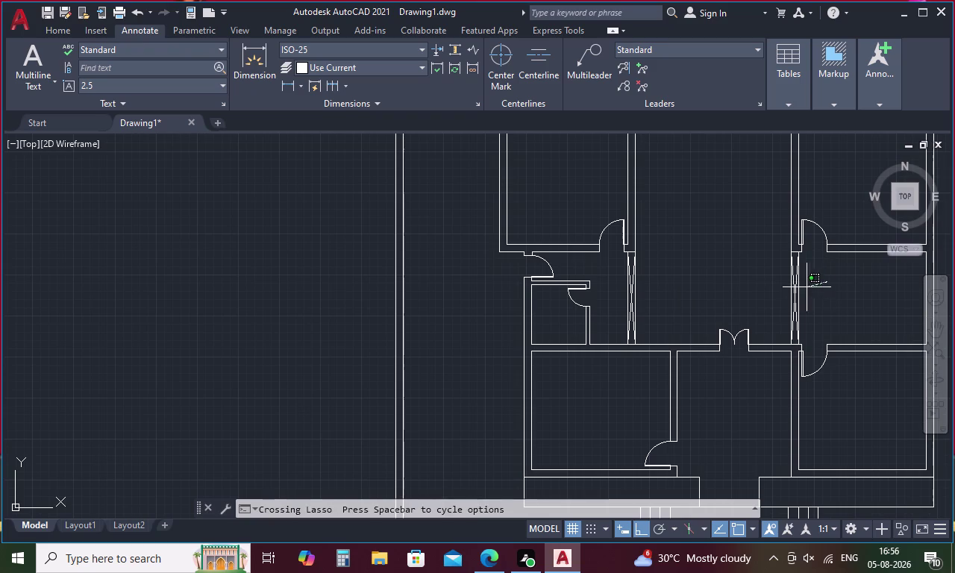
drag(807, 287, 774, 296)
right_click(761, 294)
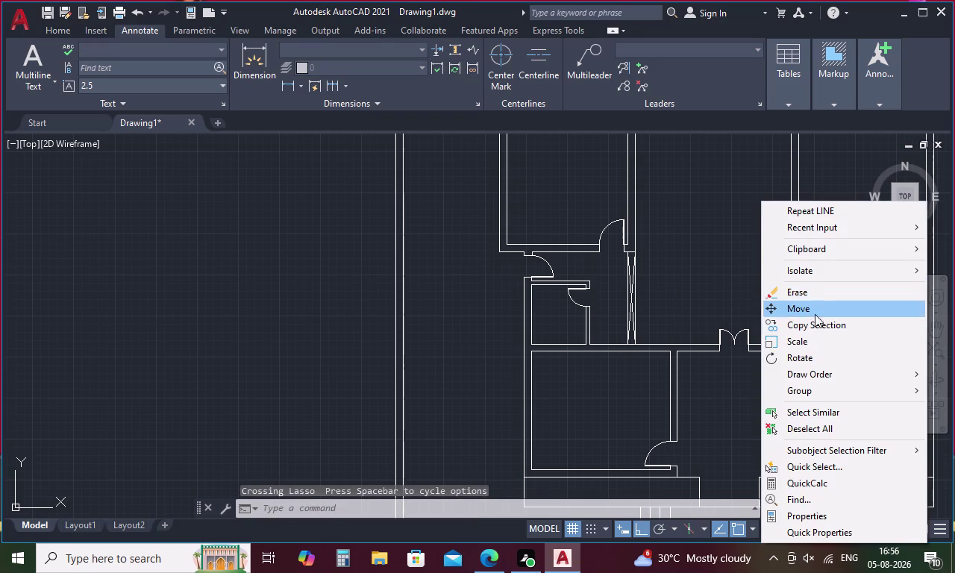
click(812, 327)
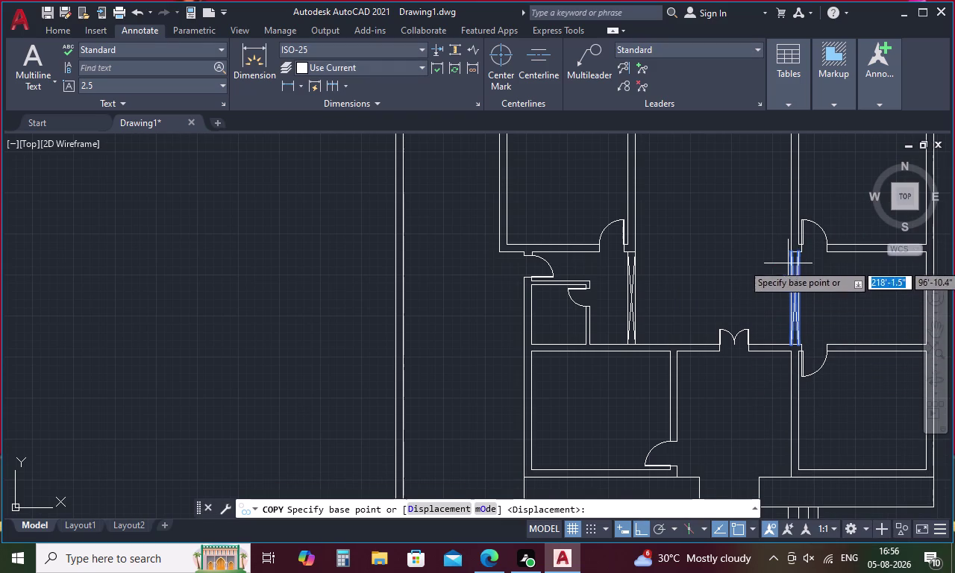
scroll(up, 3)
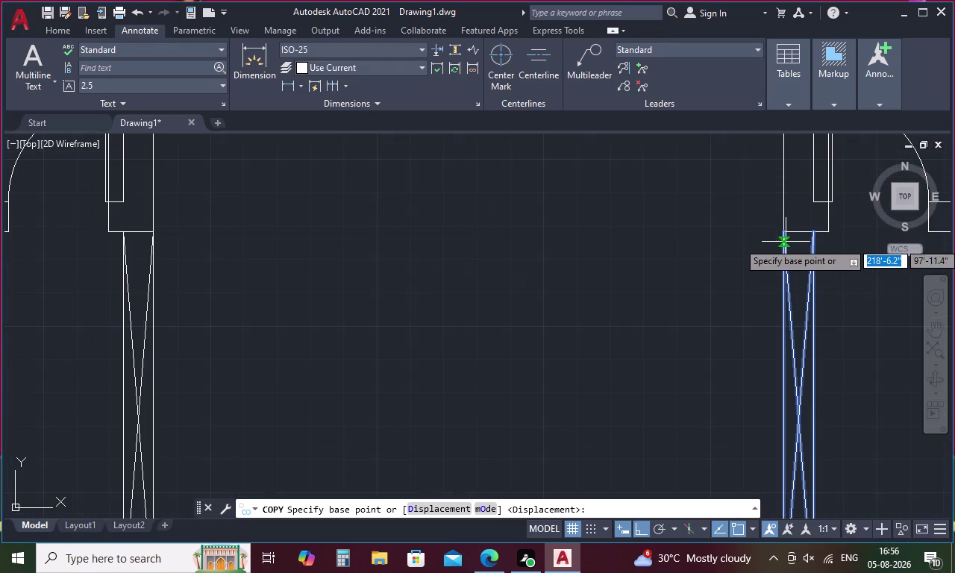
click(785, 232)
scroll(down, 3)
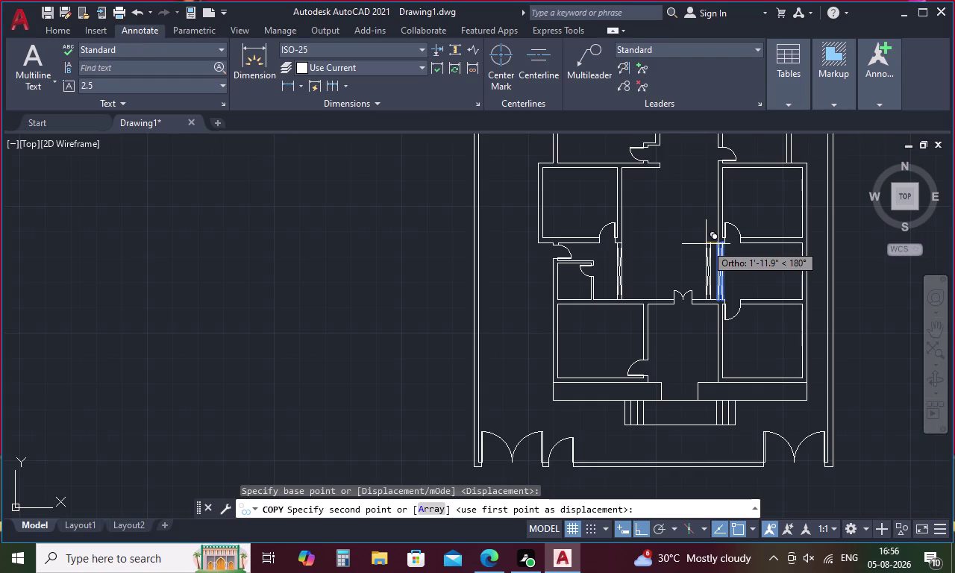
scroll(down, 3)
scroll(up, 3)
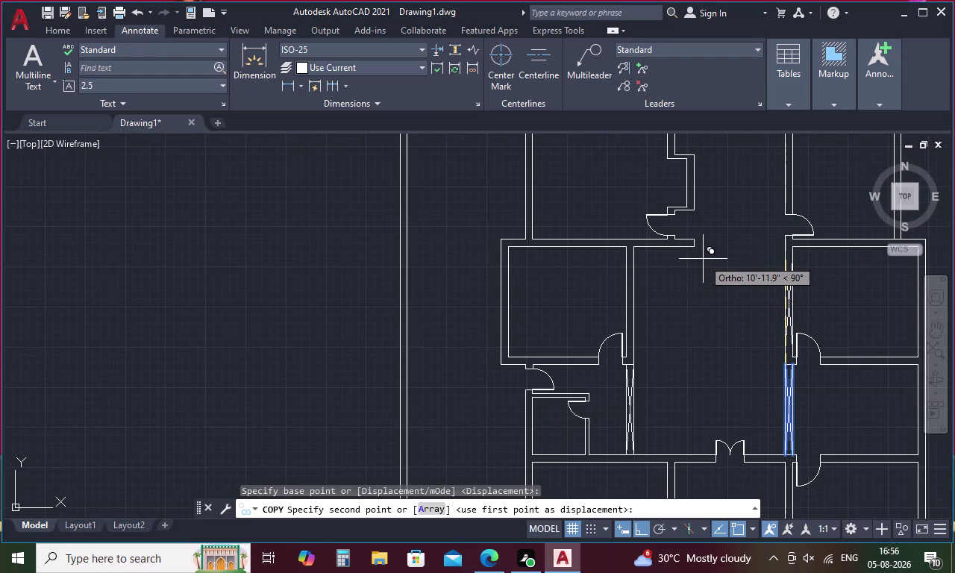
scroll(up, 3)
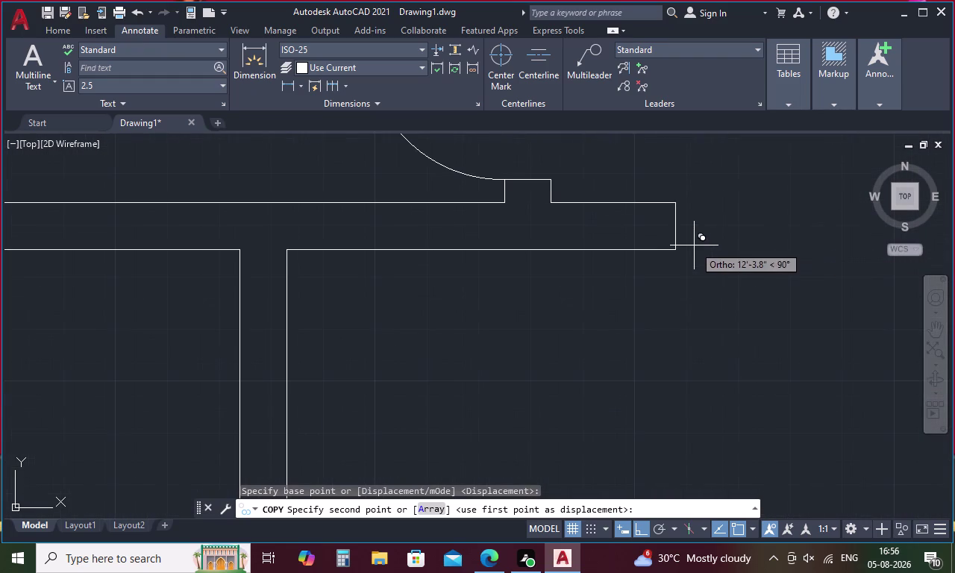
click(673, 252)
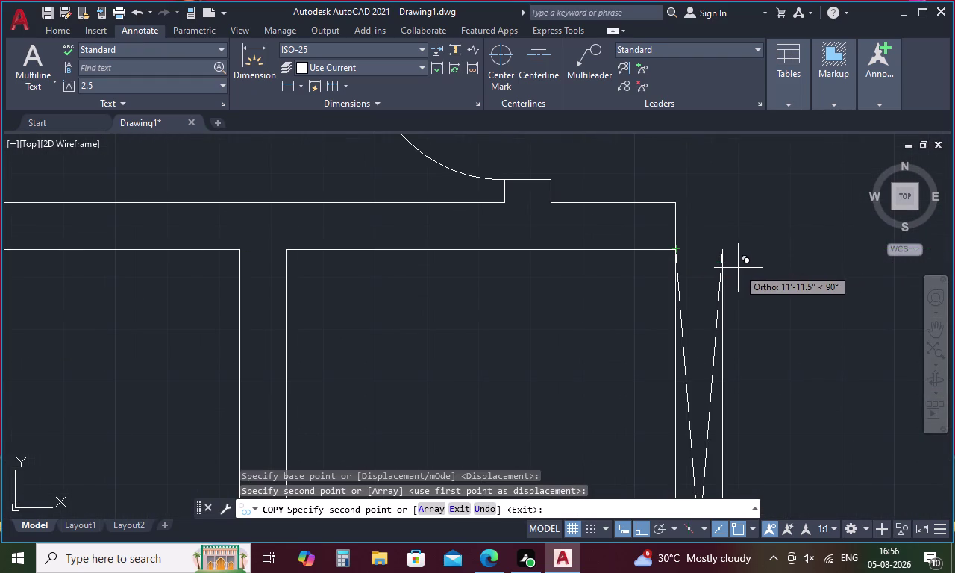
key(Escape)
Delete the unwanted opening copy in the upper wall and pan back to the plan.
drag(771, 285, 656, 355)
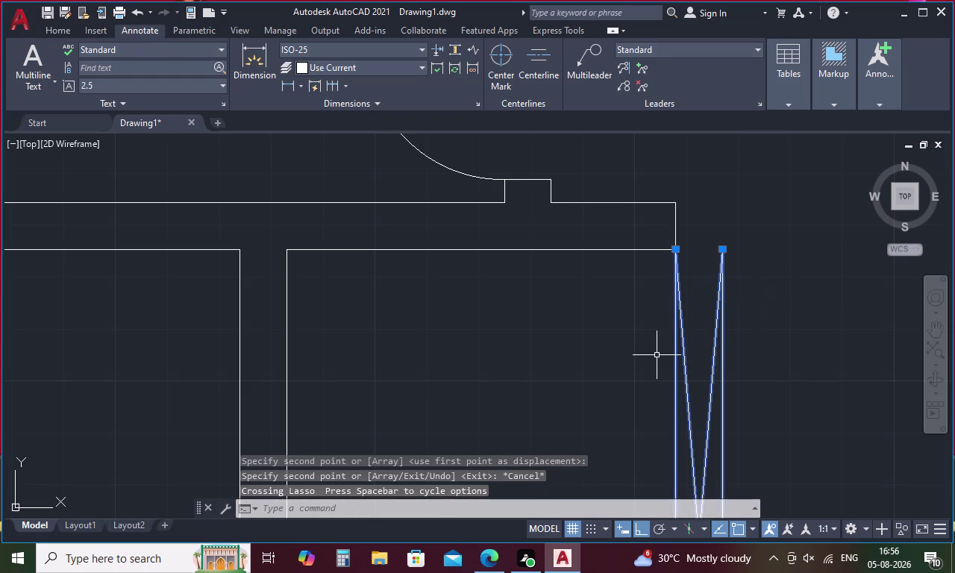
key(Delete)
scroll(down, 3)
middle_drag(647, 329, 522, 324)
scroll(down, 3)
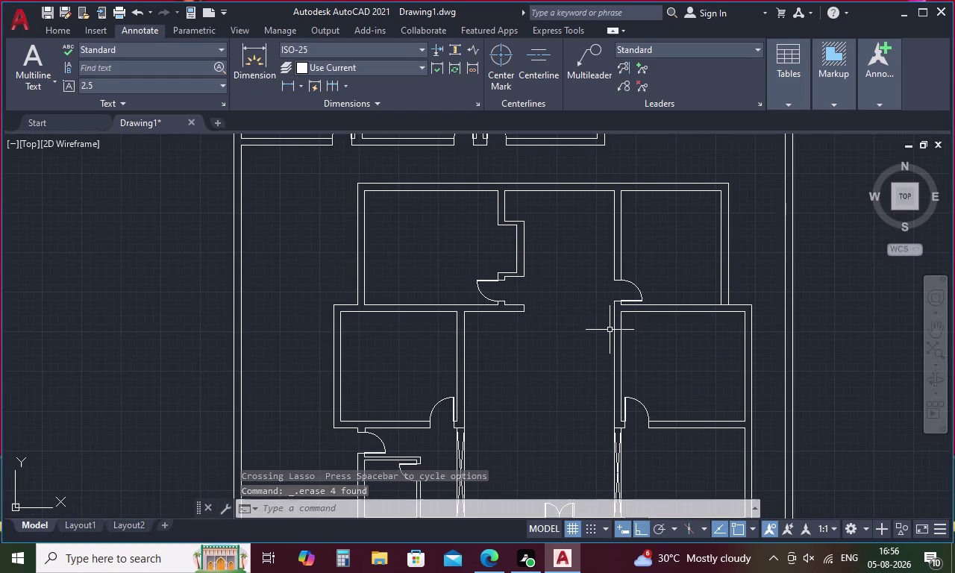
Extend the wall line across the gap in the horizontal wall.
text(ex)
key(space)
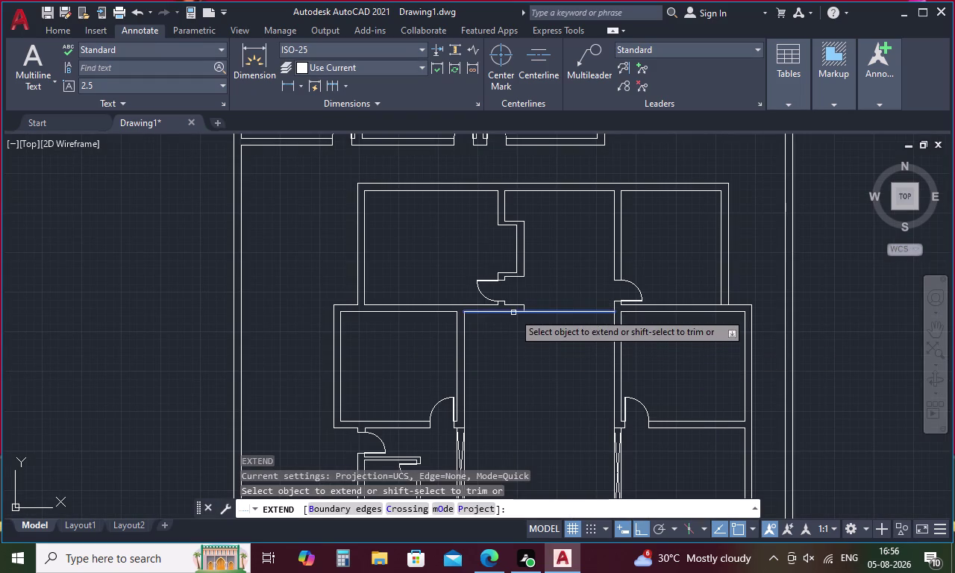
click(513, 312)
click(518, 306)
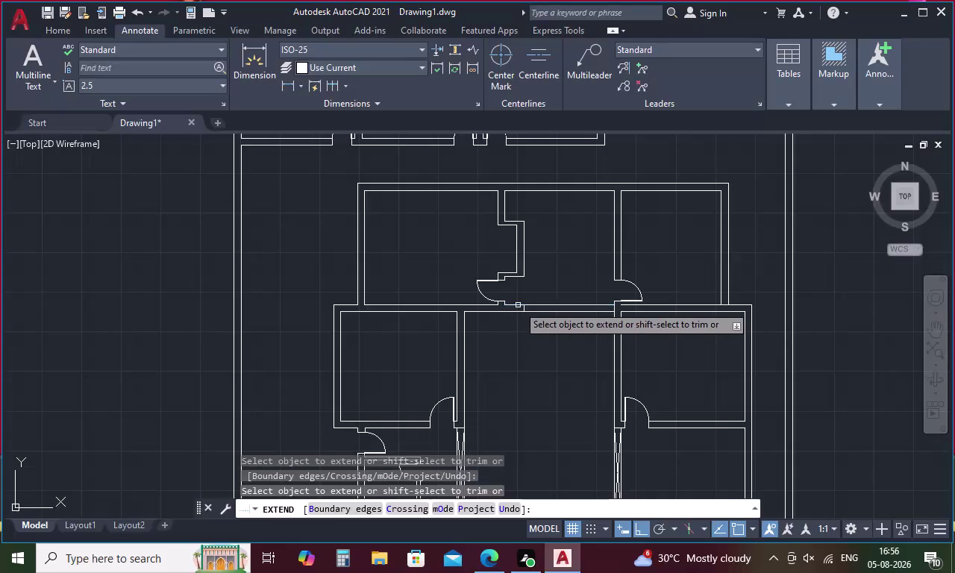
key(Escape)
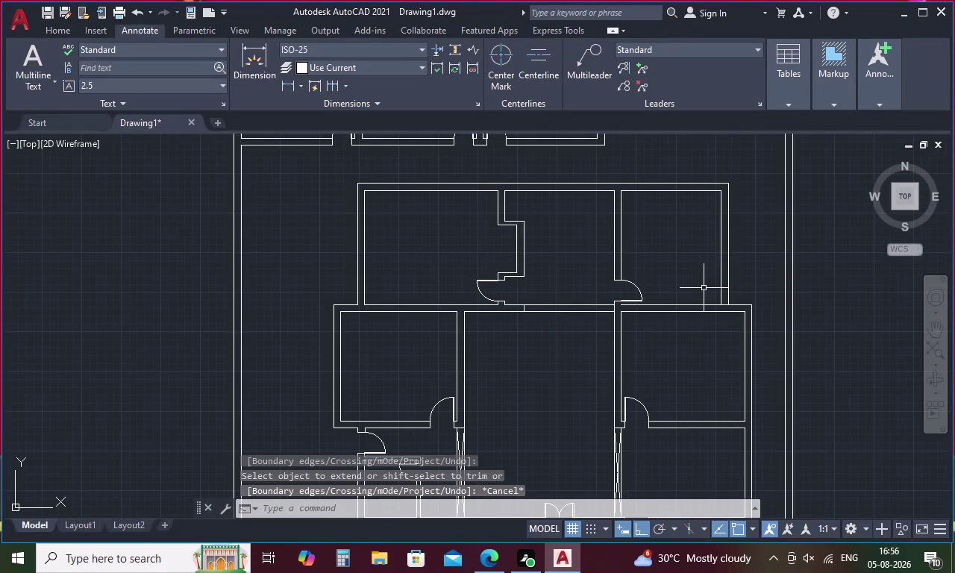
Draw the diagonal from the opening's upper-left to lower-right corner to complete the X.
text(l)
key(space)
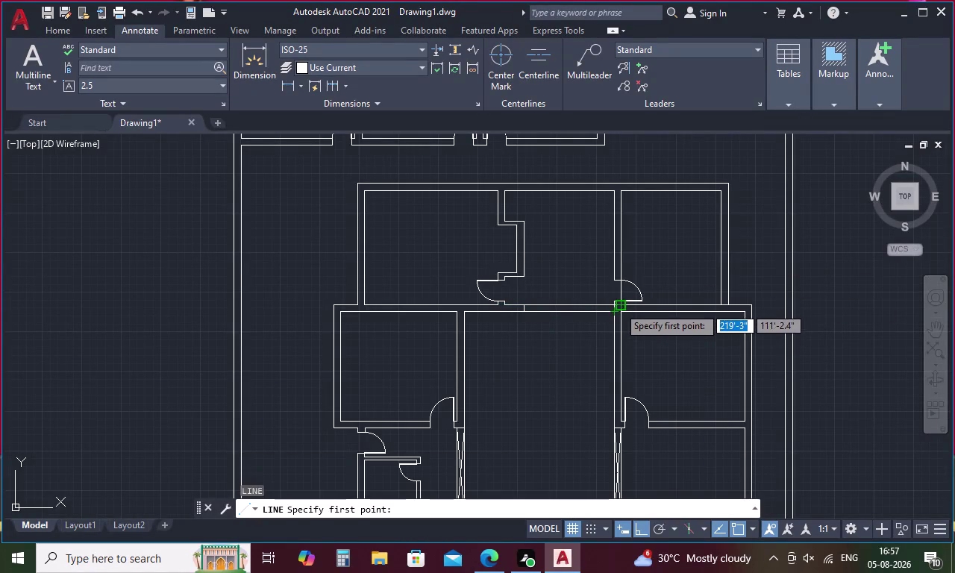
scroll(up, 3)
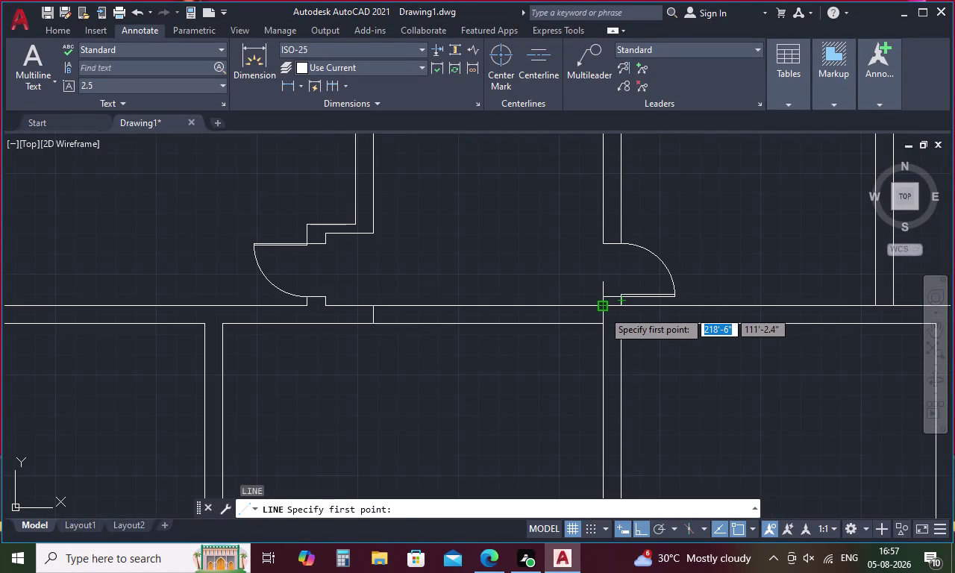
click(603, 310)
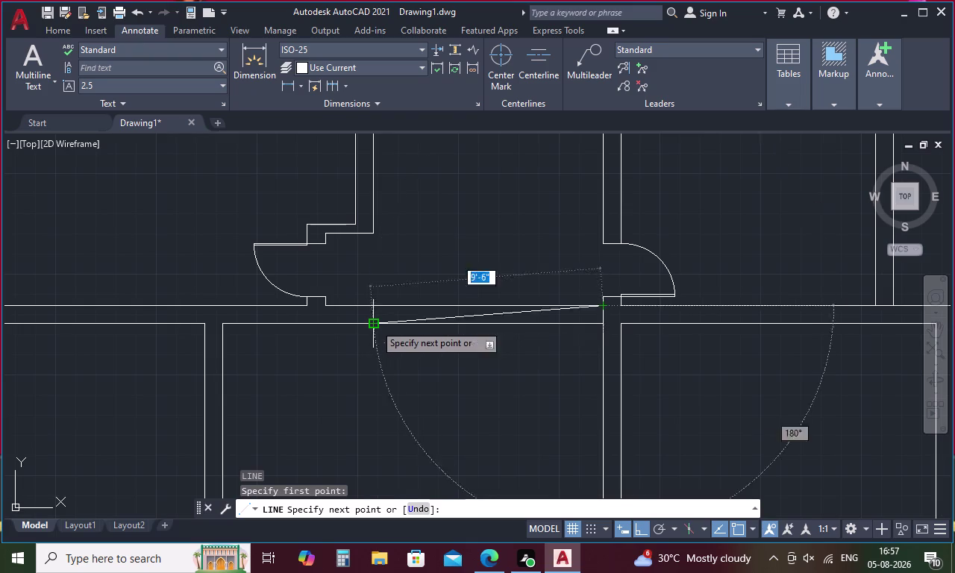
click(375, 323)
key(space)
key(space)
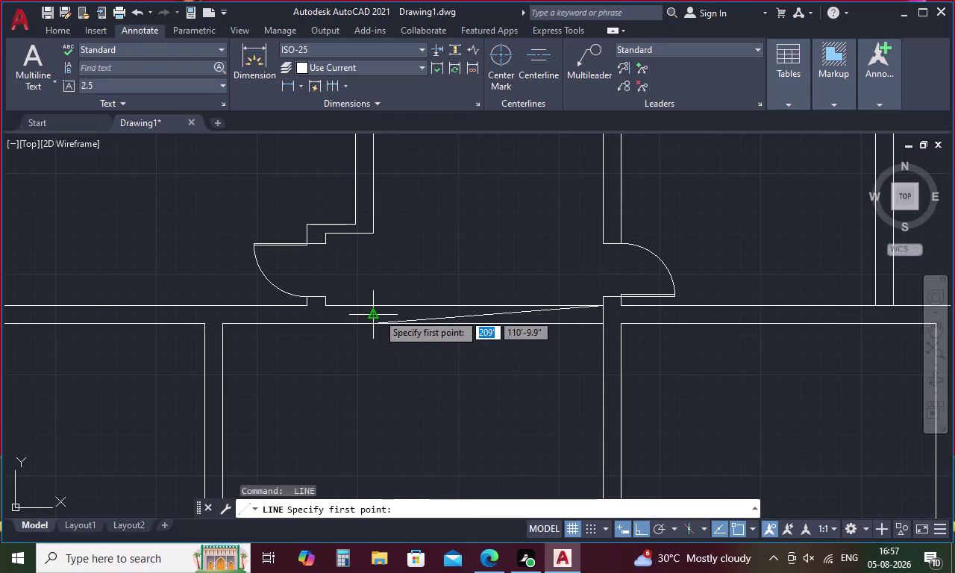
click(378, 307)
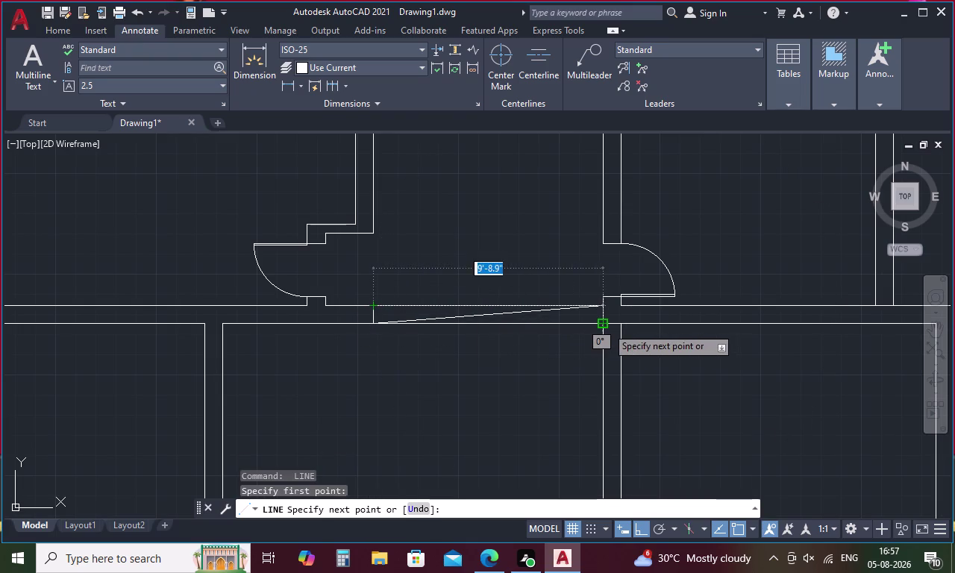
click(606, 327)
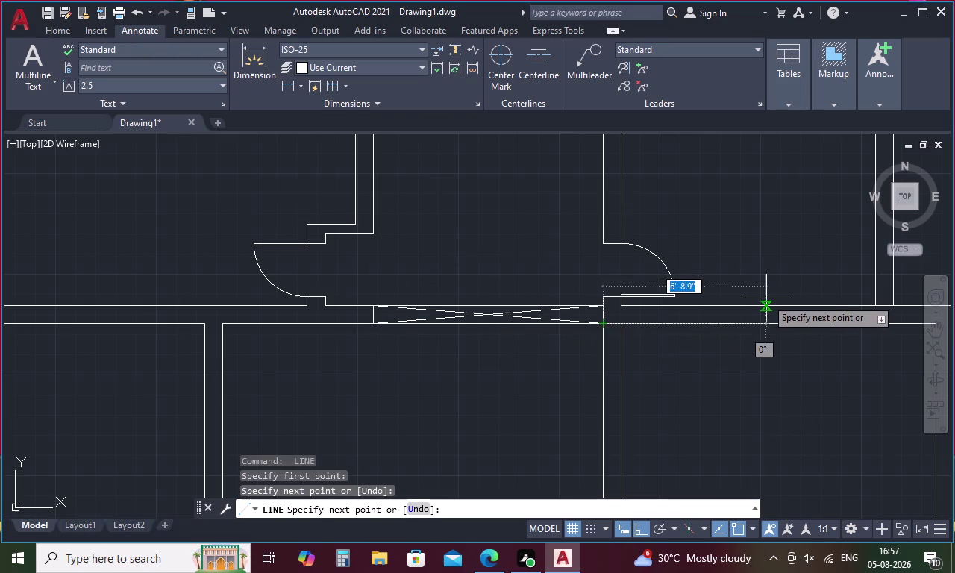
key(Escape)
Regenerate the drawing display with REGEN and pan across the plan.
scroll(down, 3)
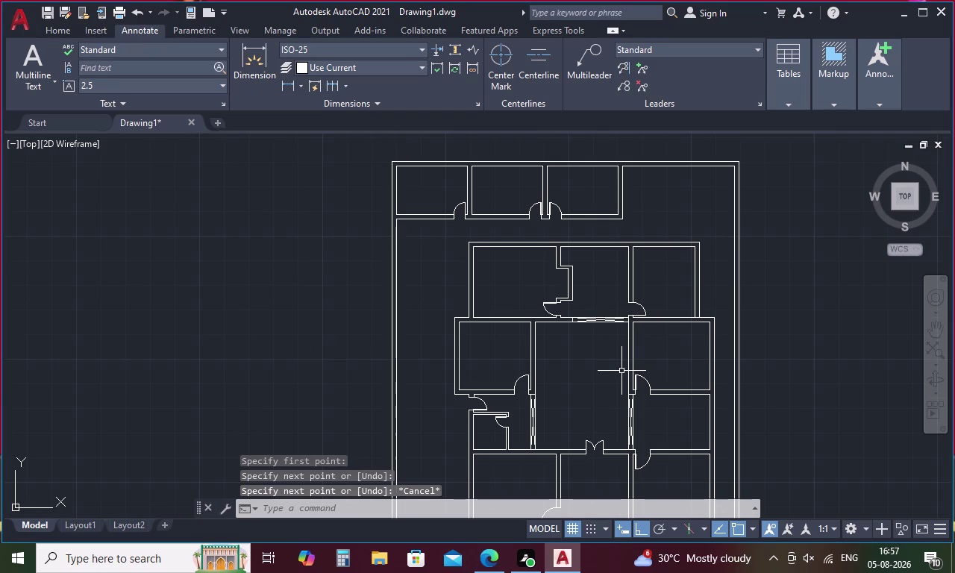
text(regen)
key(space)
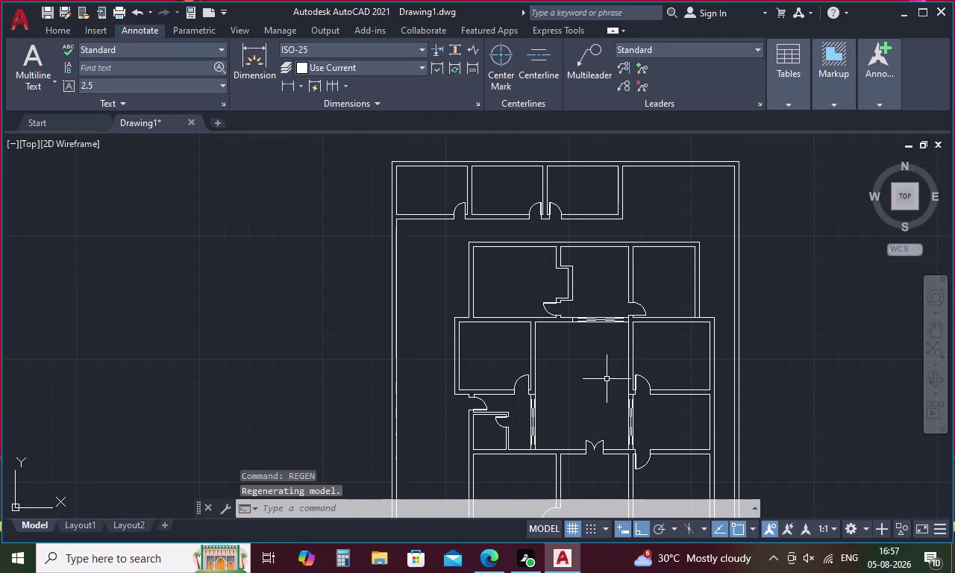
middle_drag(598, 389, 565, 314)
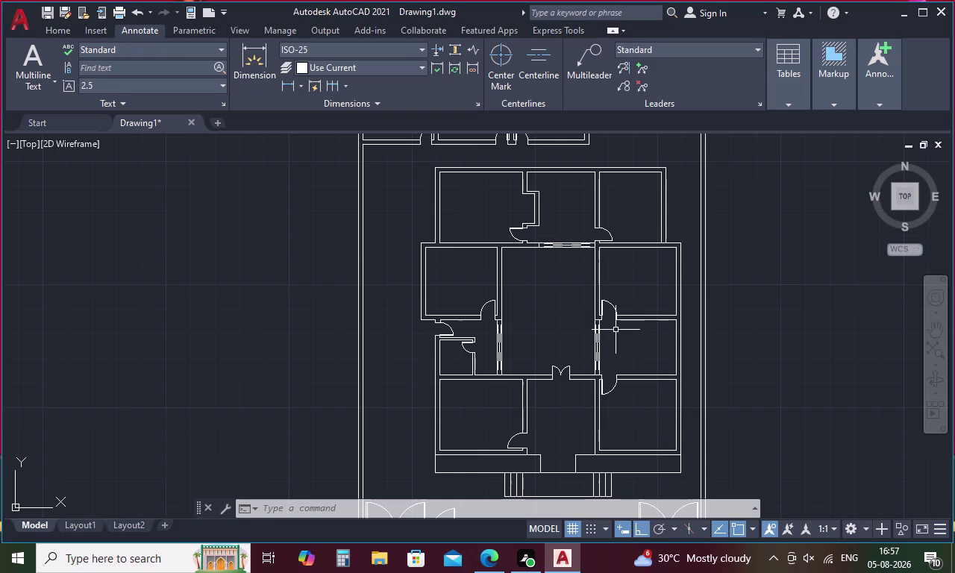
Draw a 4' trial line downward from the room's upper-left corner.
key(l)
key(Return)
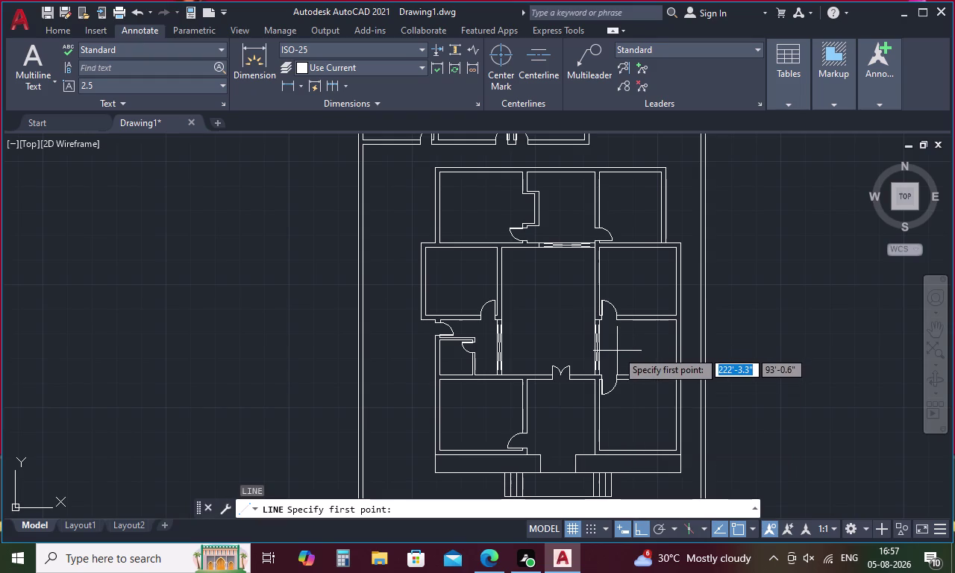
scroll(up, 3)
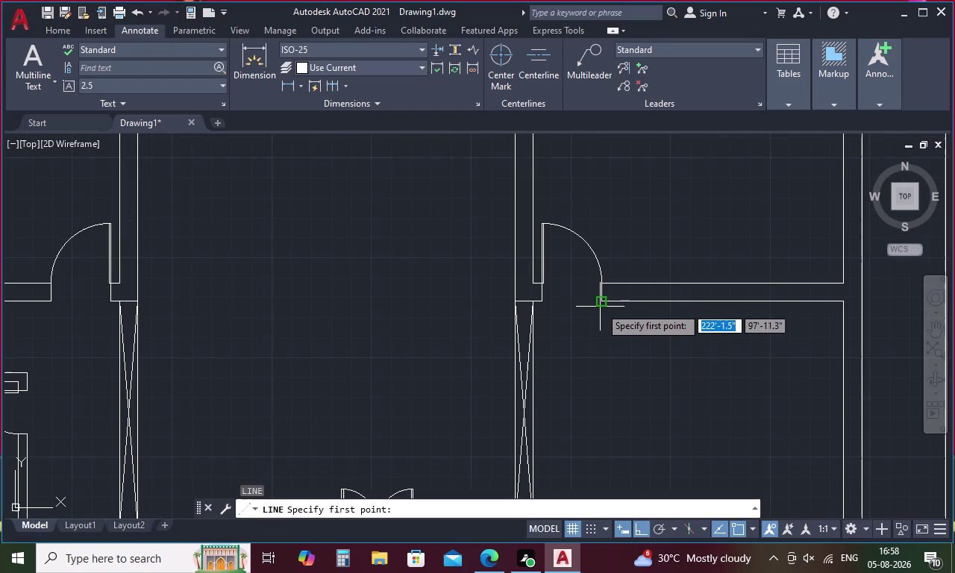
click(598, 299)
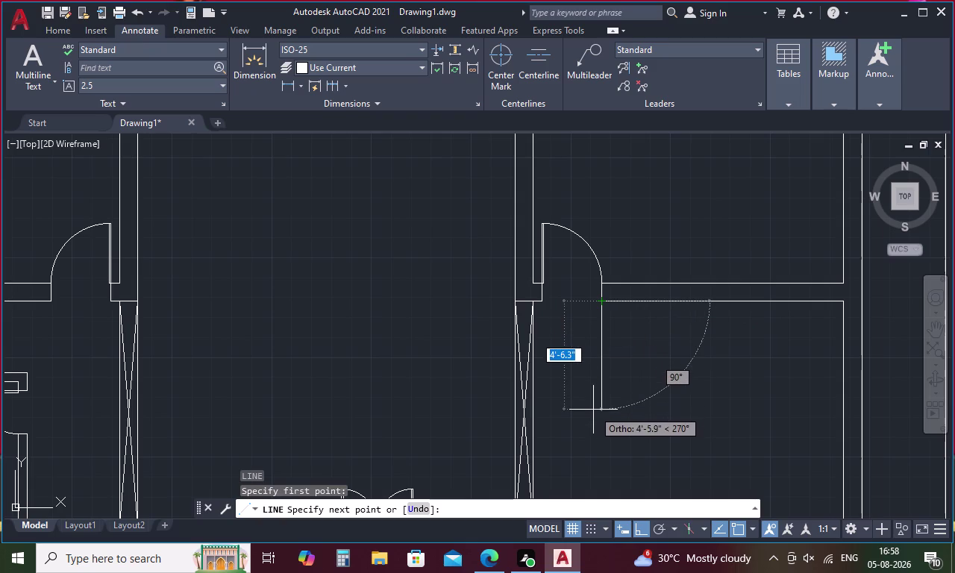
text(4')
key(space)
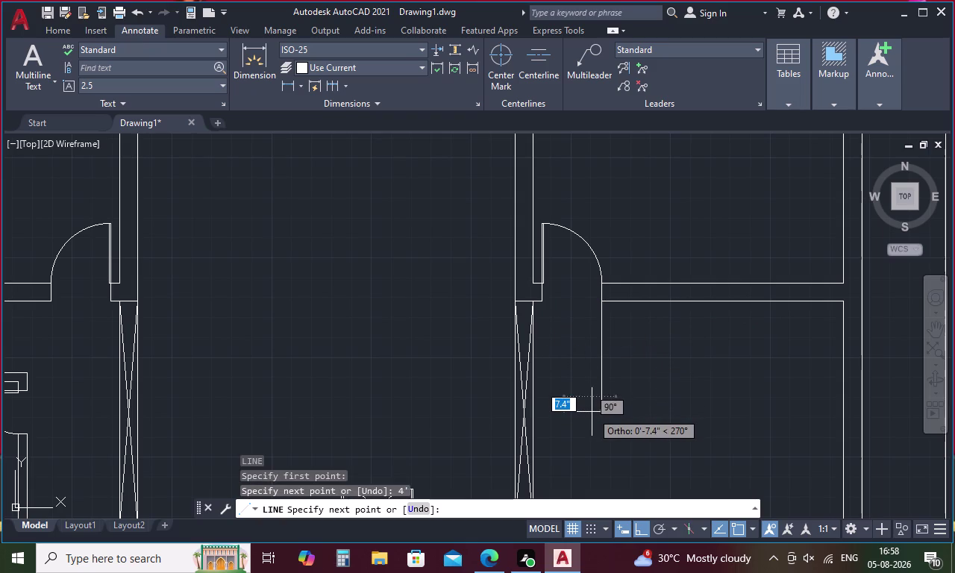
key(Escape)
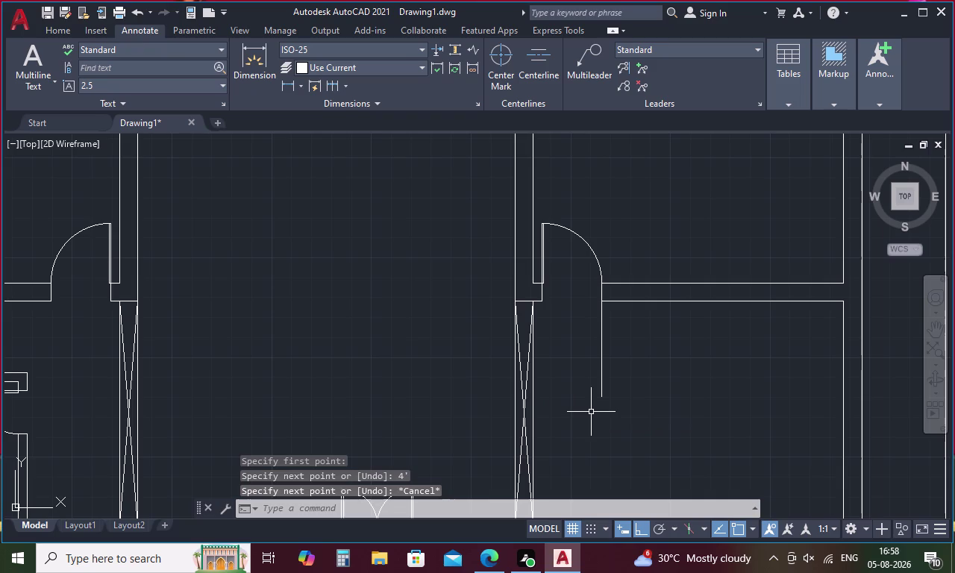
Erase the short trial line near the right-hand door.
scroll(down, 3)
middle_drag(596, 410, 603, 363)
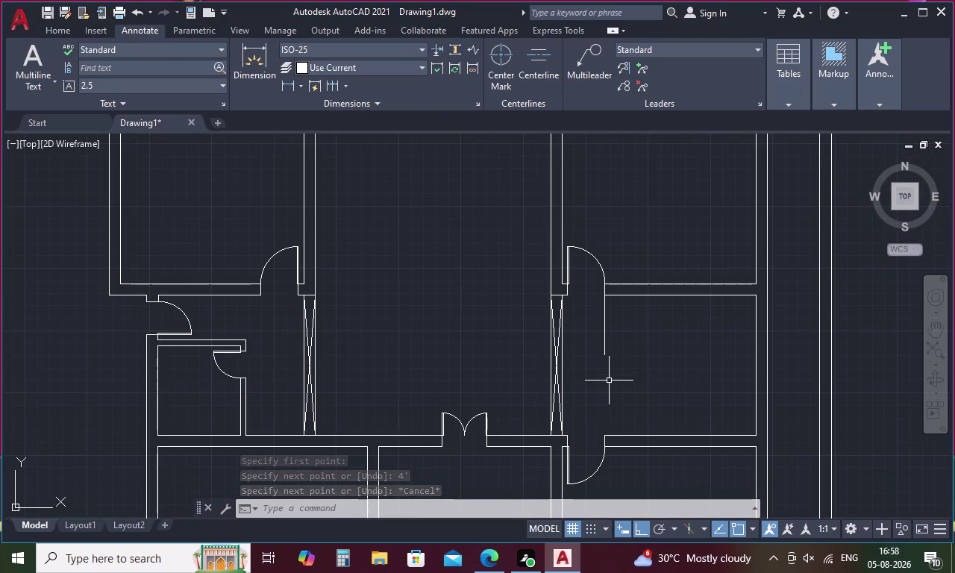
key(Escape)
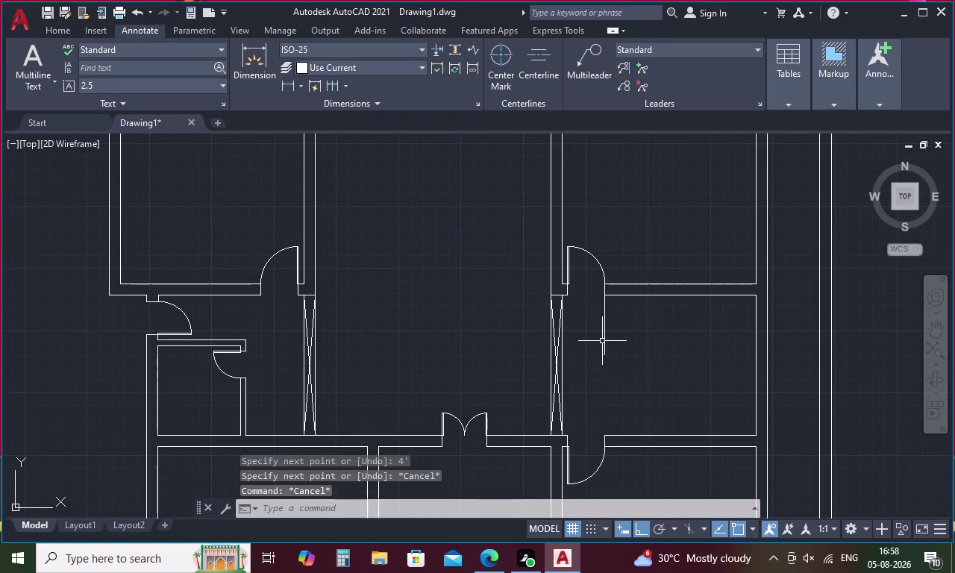
click(602, 341)
key(Delete)
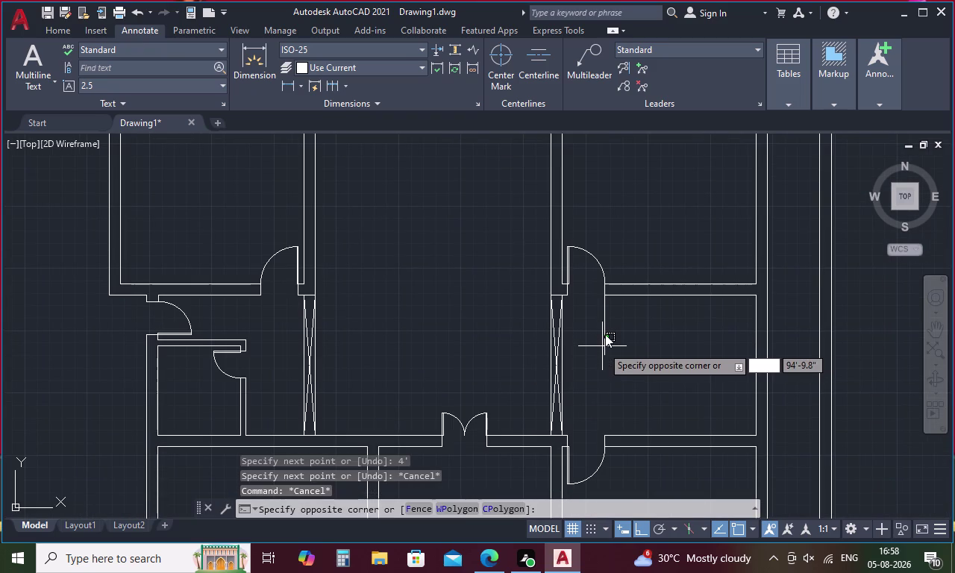
key(Escape)
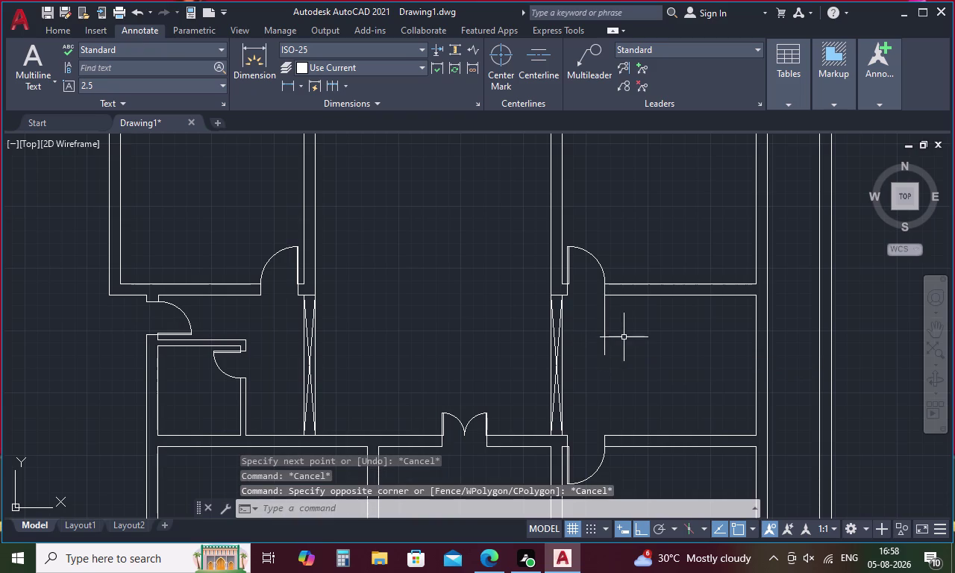
drag(635, 333, 592, 337)
key(Delete)
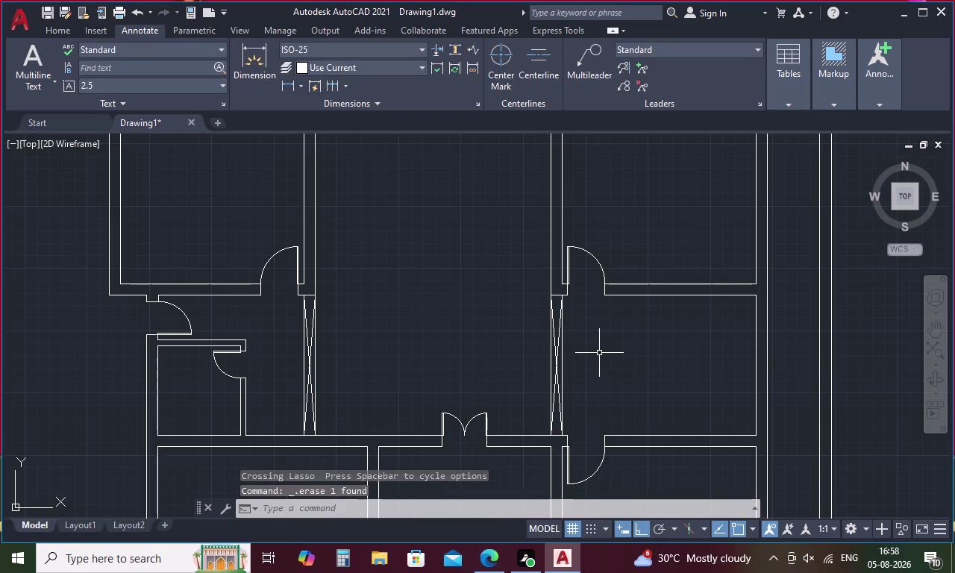
Draw a vertical line down the room's left edge.
key(l)
key(Return)
click(605, 299)
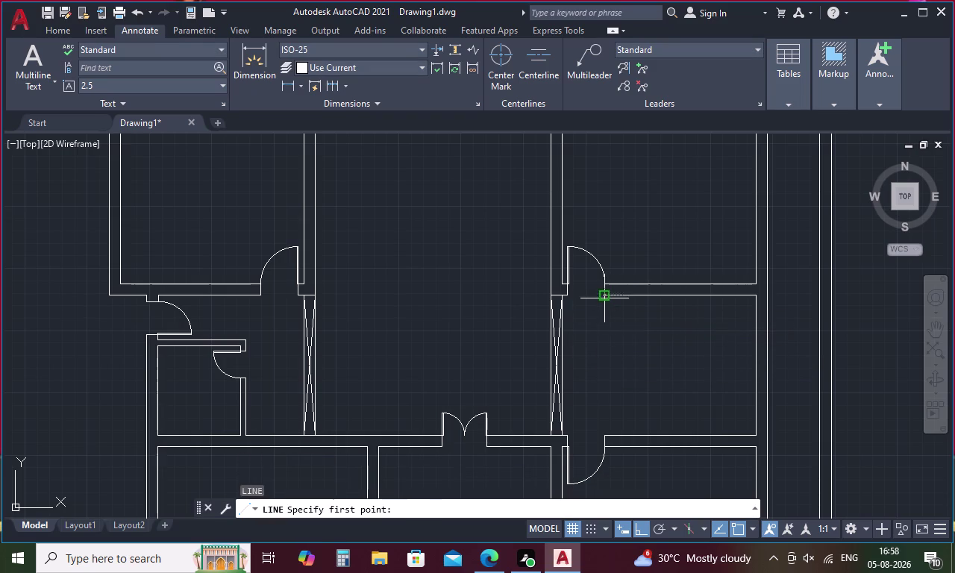
click(601, 431)
key(Escape)
key(o)
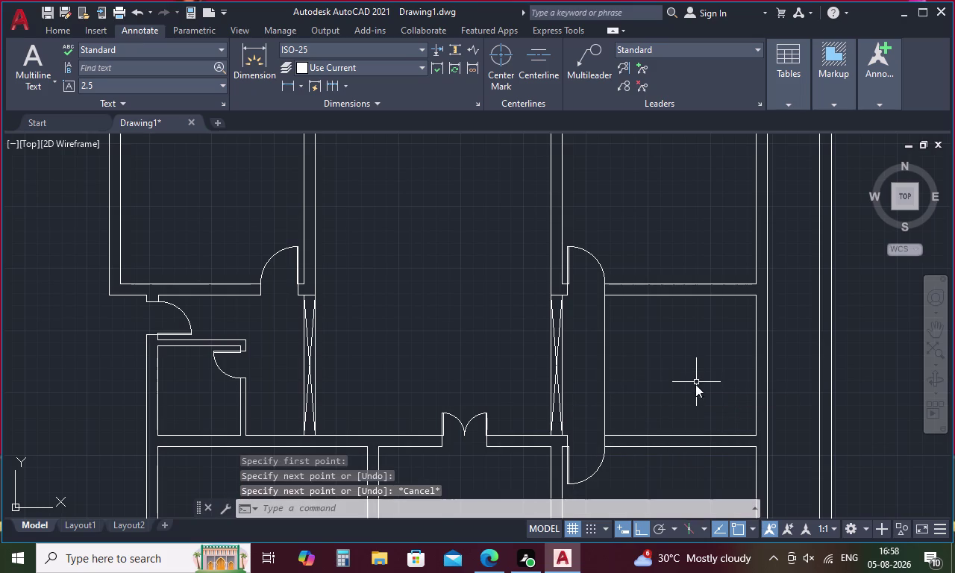
key(space)
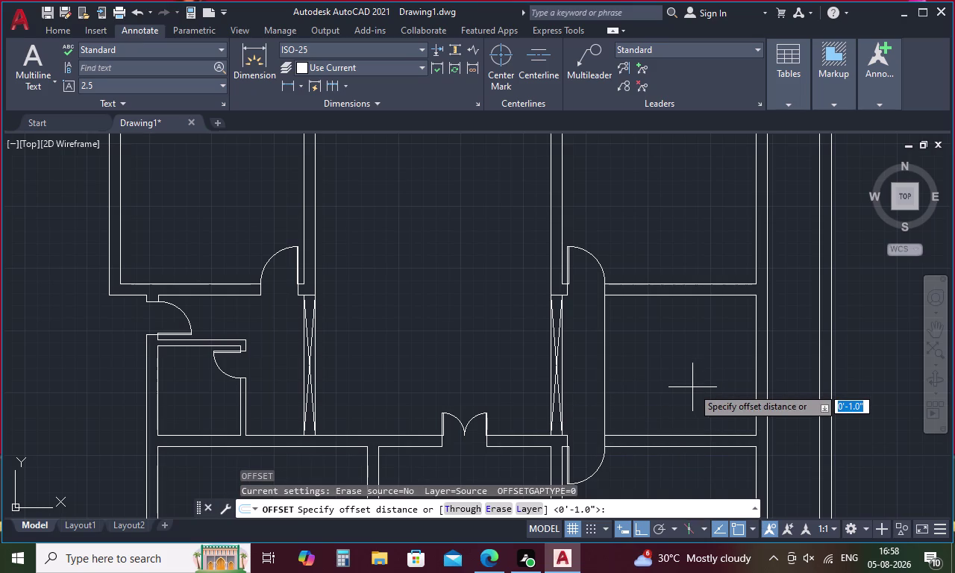
Offset the left-edge line repeatedly at 10-inch spacing to create the stair tread lines.
text(10)
key(space)
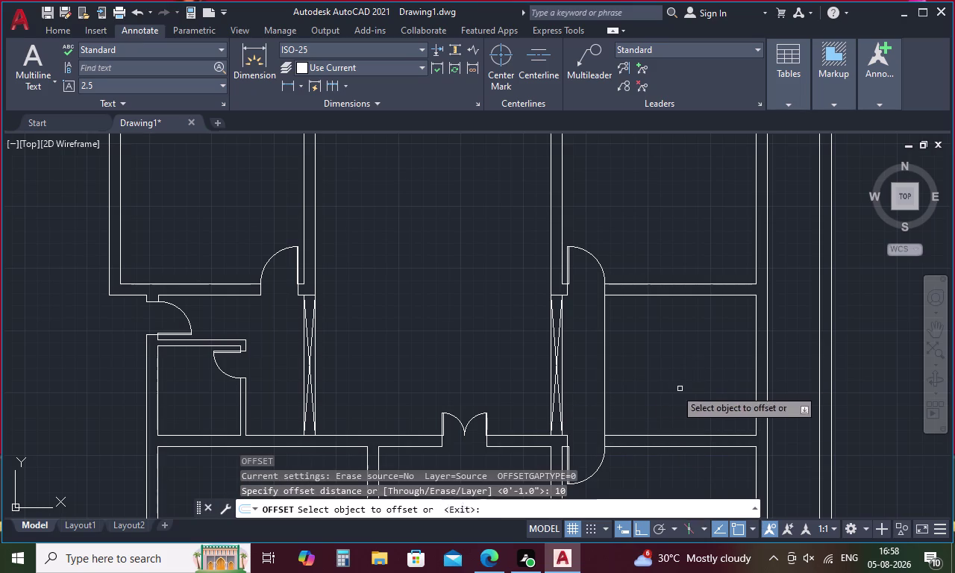
click(603, 361)
click(635, 363)
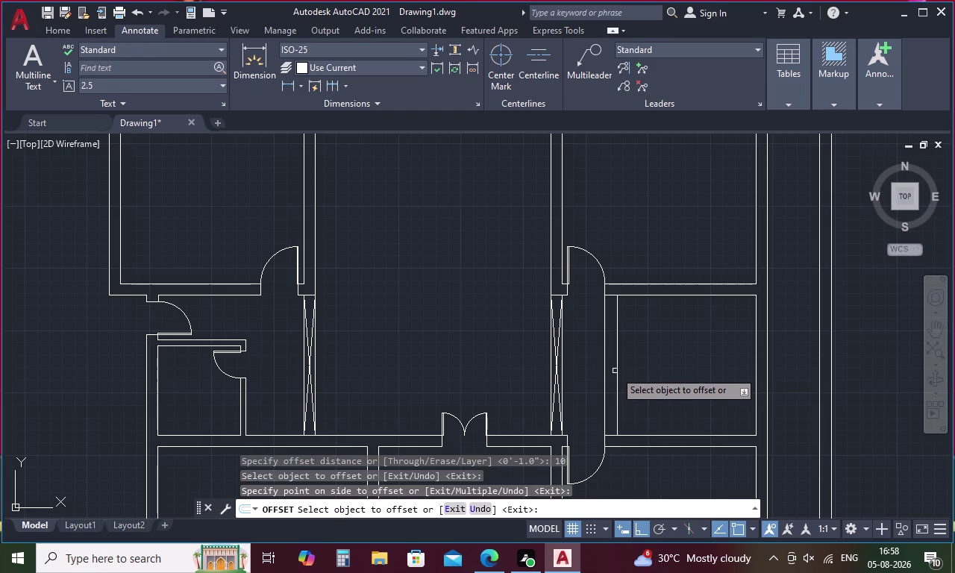
click(618, 370)
click(644, 370)
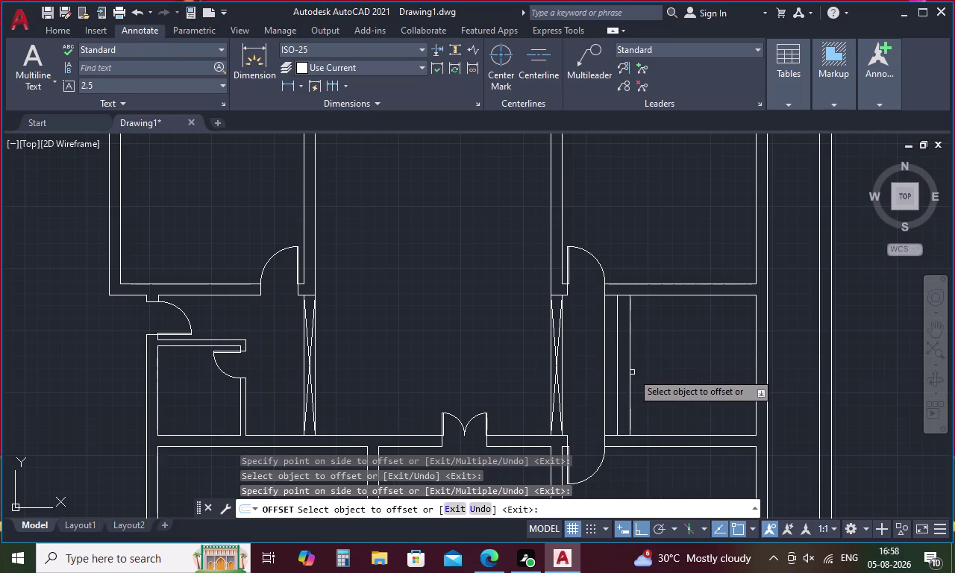
click(630, 375)
click(664, 375)
click(641, 377)
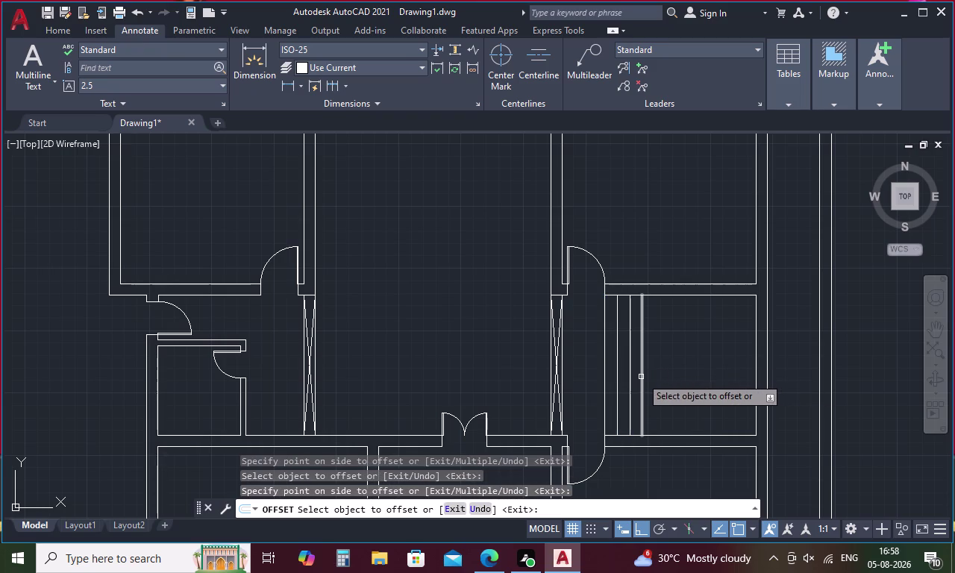
click(676, 377)
click(654, 378)
click(685, 378)
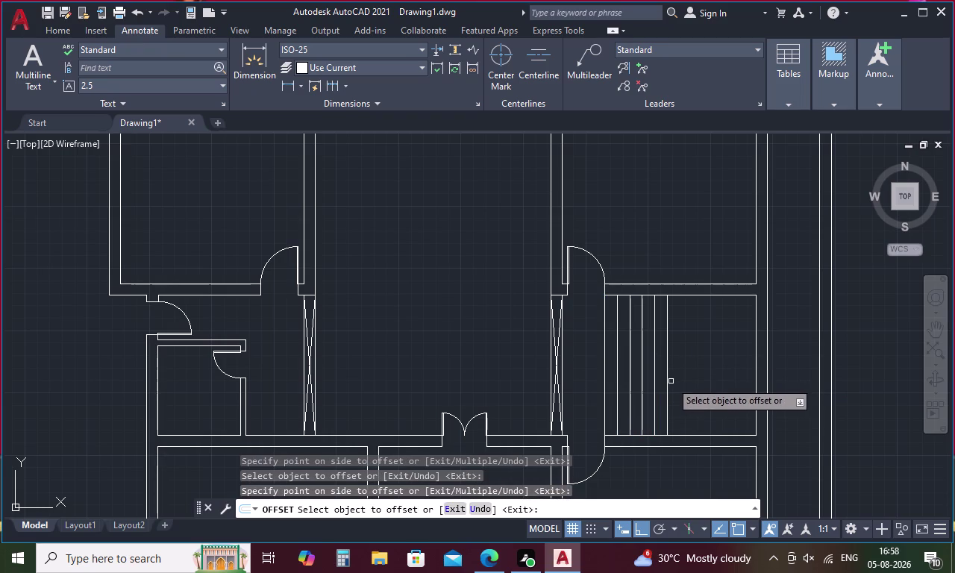
click(669, 384)
click(713, 385)
click(680, 392)
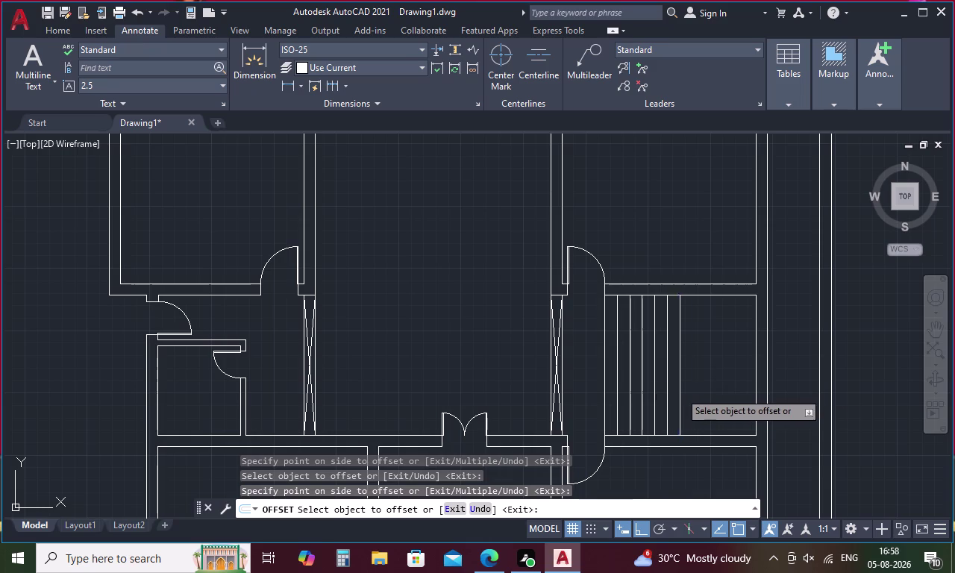
click(710, 390)
click(690, 391)
click(714, 387)
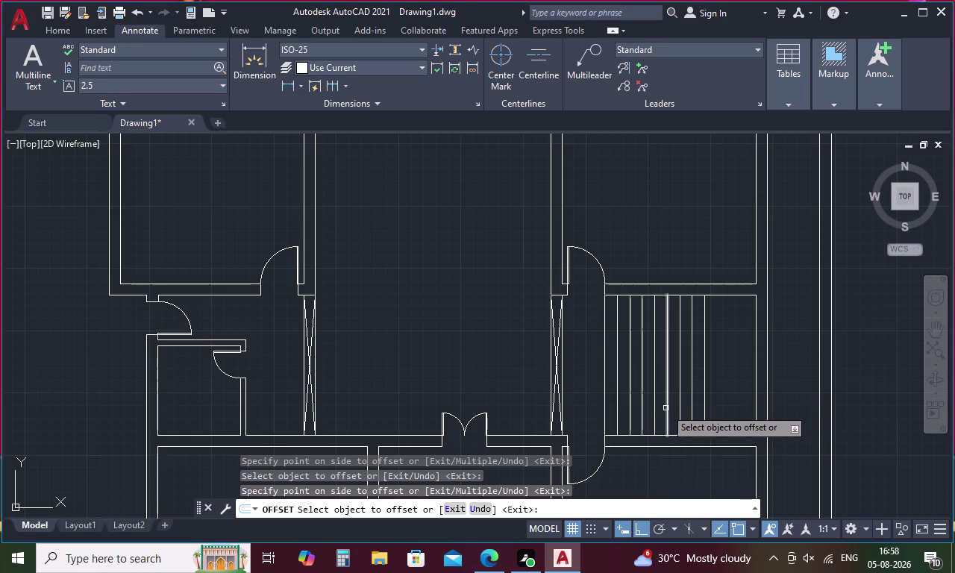
click(704, 406)
click(745, 406)
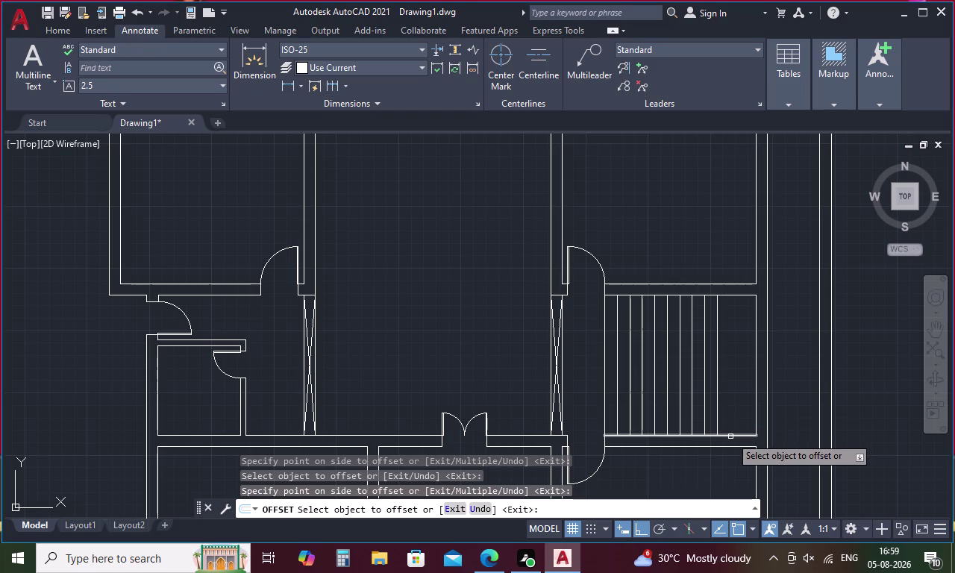
key(Escape)
key(o)
key(Return)
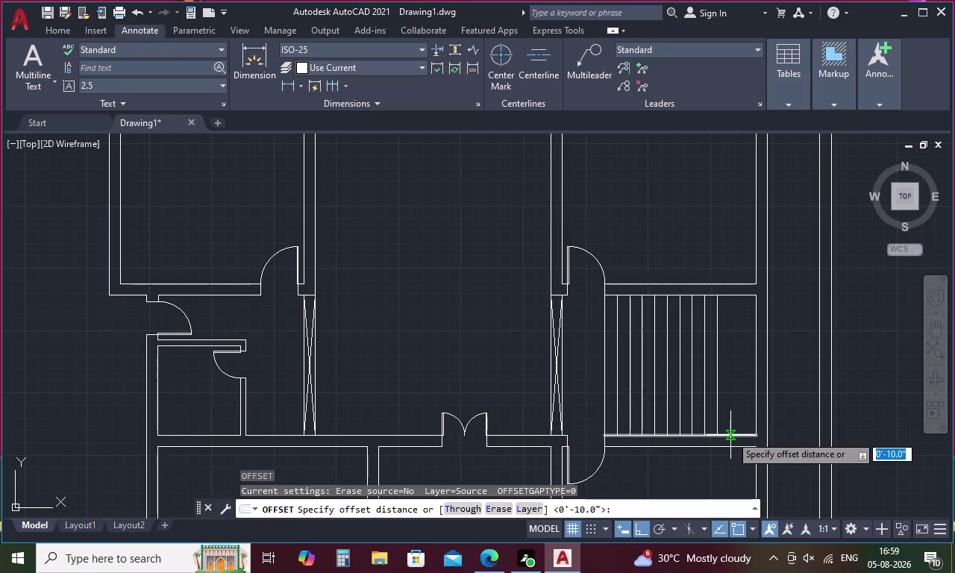
Offset two 4' lines inside the staircase to bound the middle gap.
key(4)
key(apostrophe)
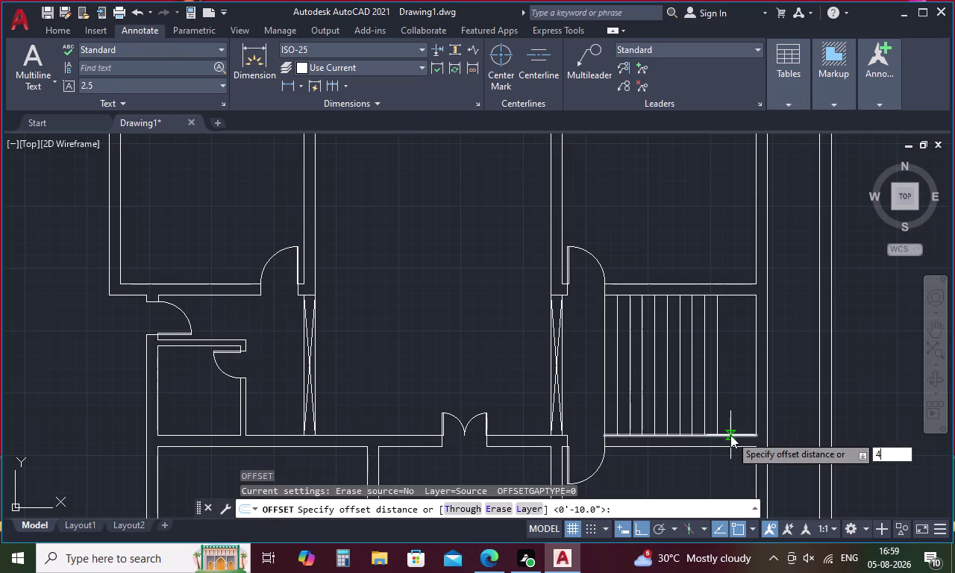
key(Return)
click(736, 294)
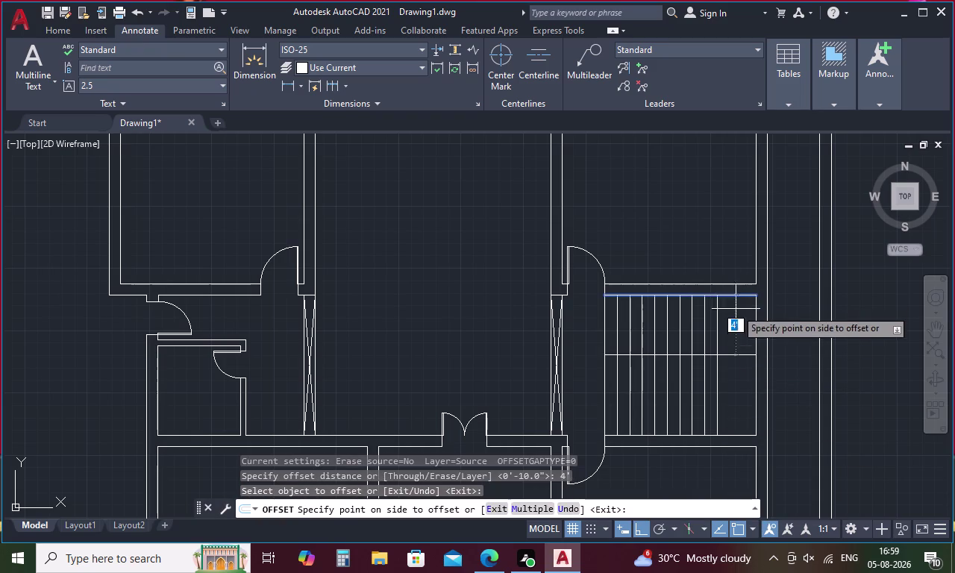
click(732, 328)
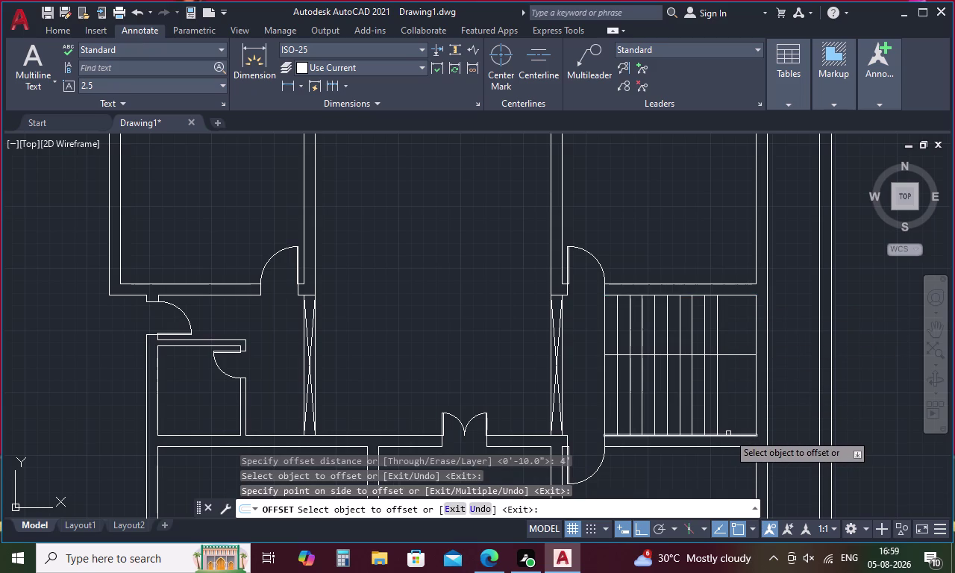
click(728, 434)
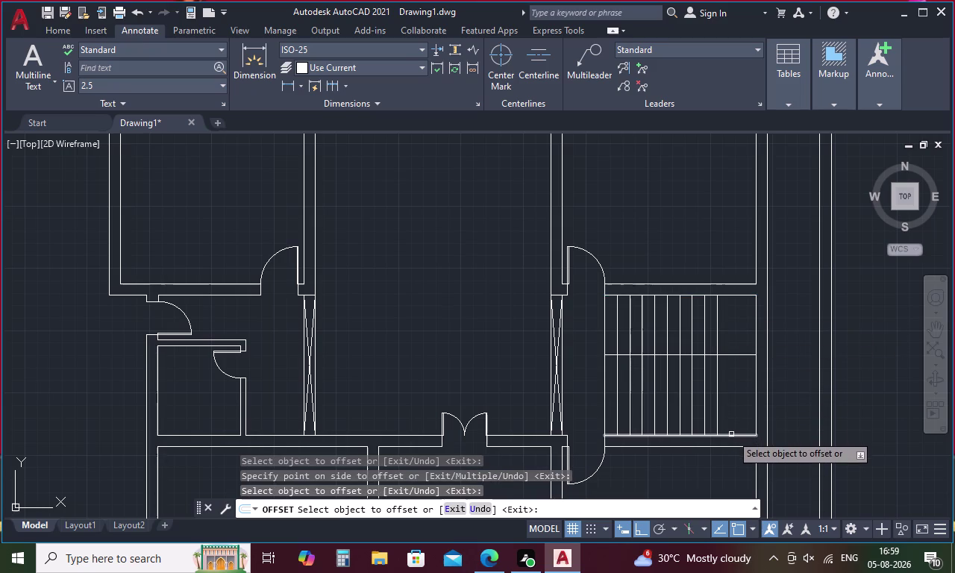
click(731, 435)
click(731, 414)
key(Escape)
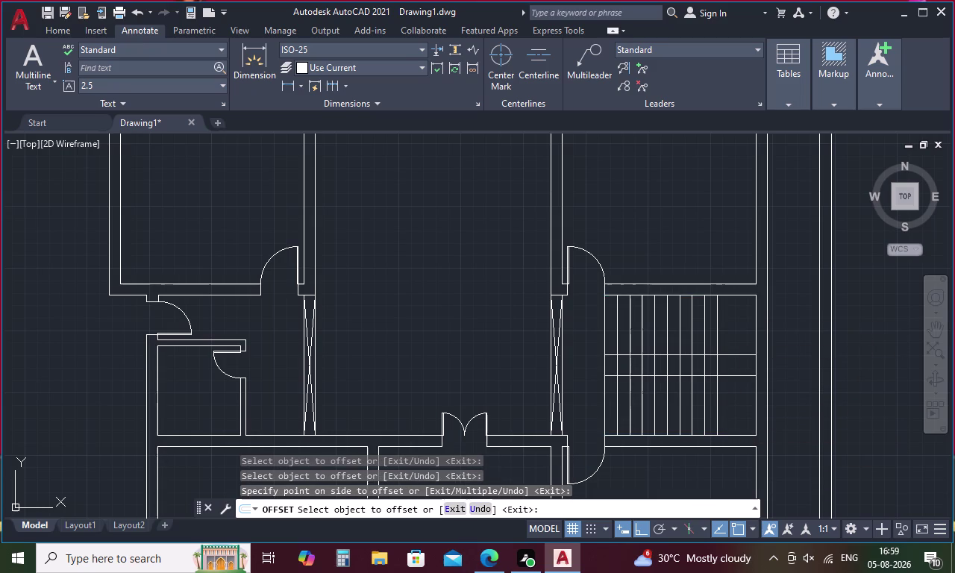
Trim away the tread lines between the two middle lines.
text(tr)
key(space)
drag(724, 367, 597, 371)
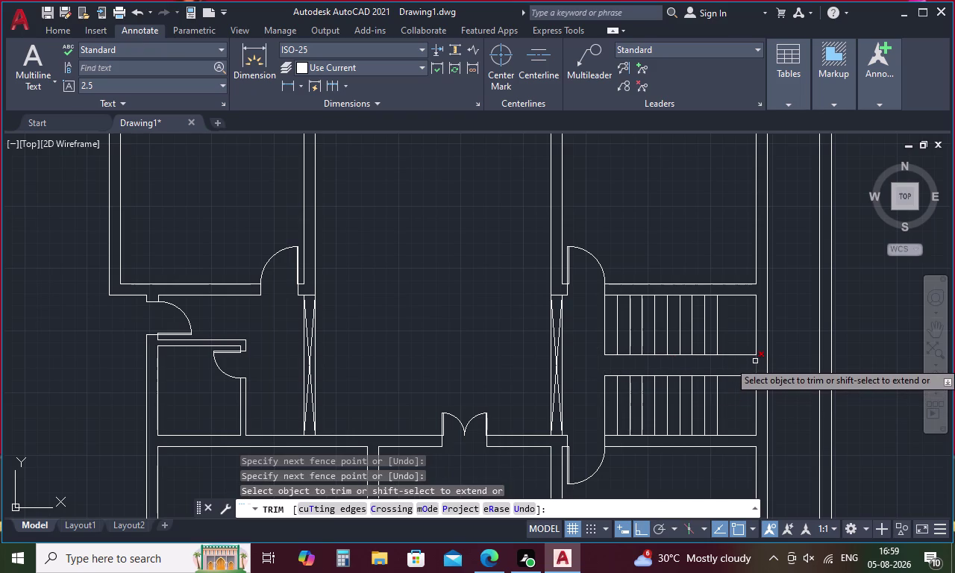
click(755, 361)
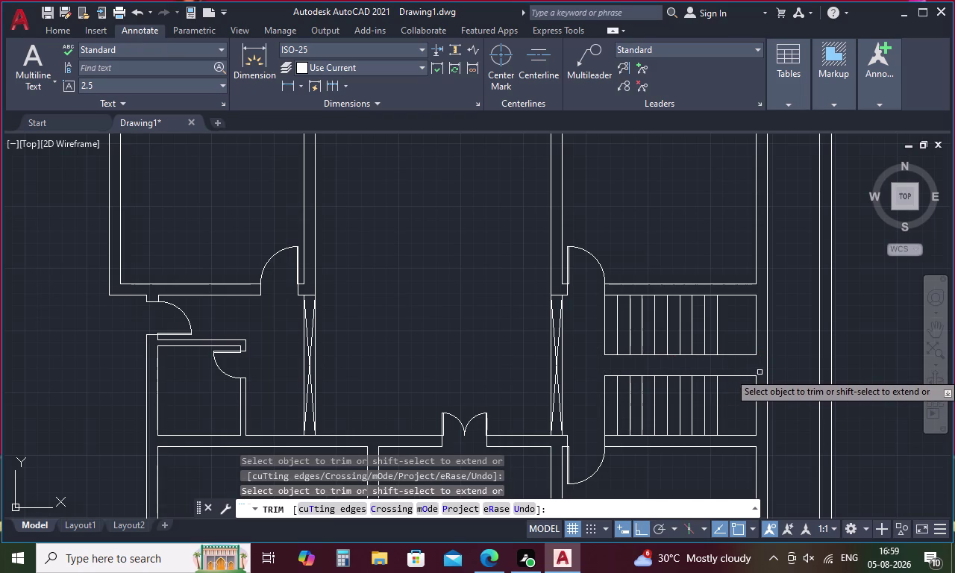
scroll(down, 3)
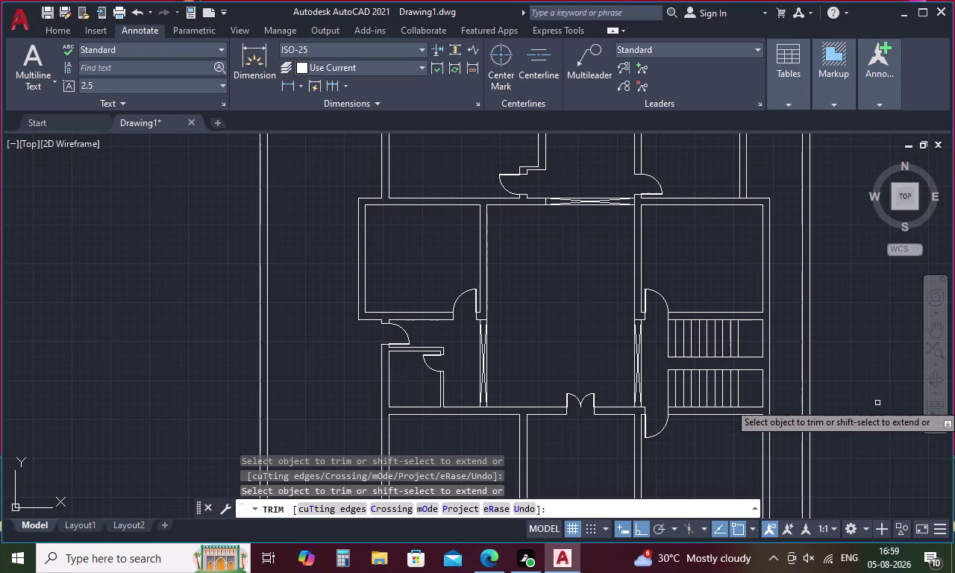
scroll(down, 3)
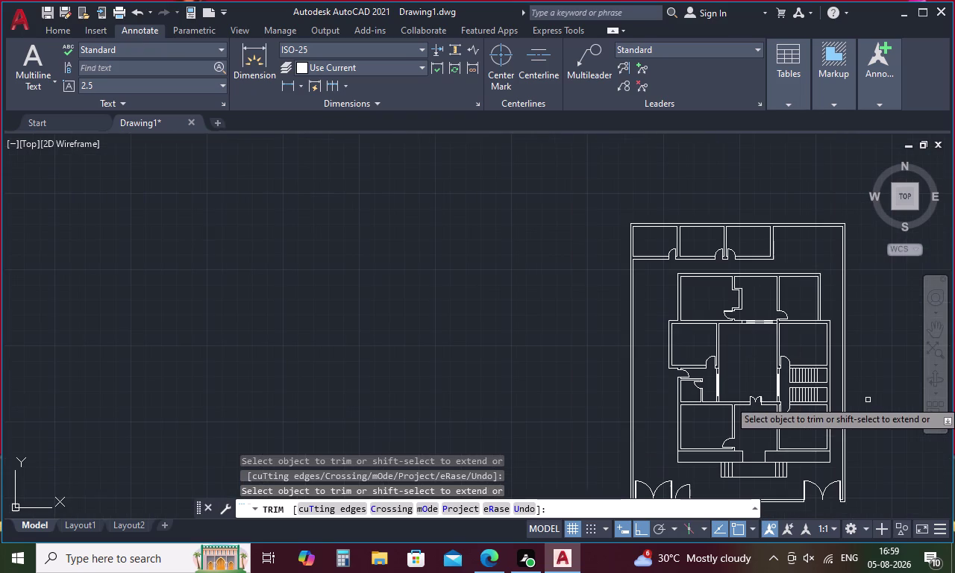
key(Escape)
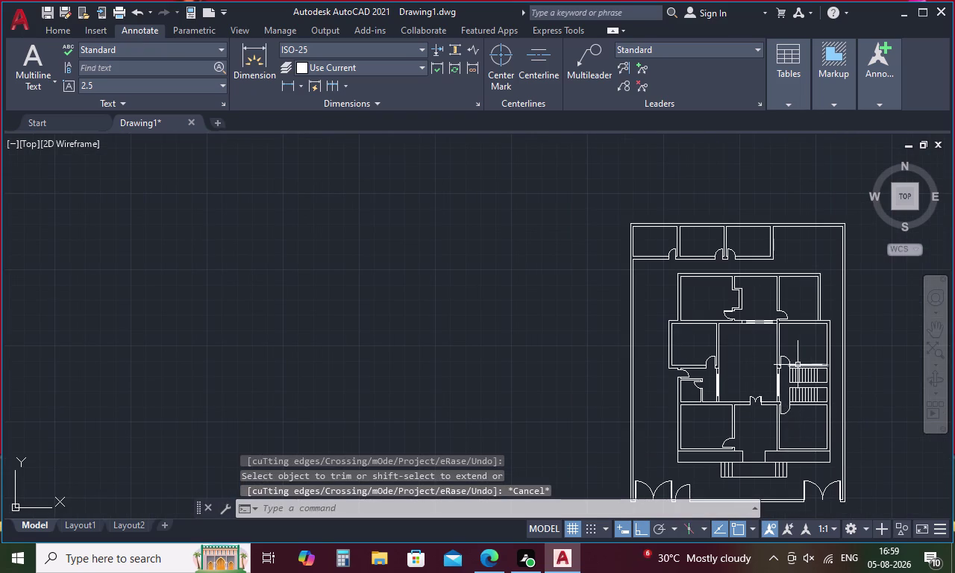
scroll(up, 3)
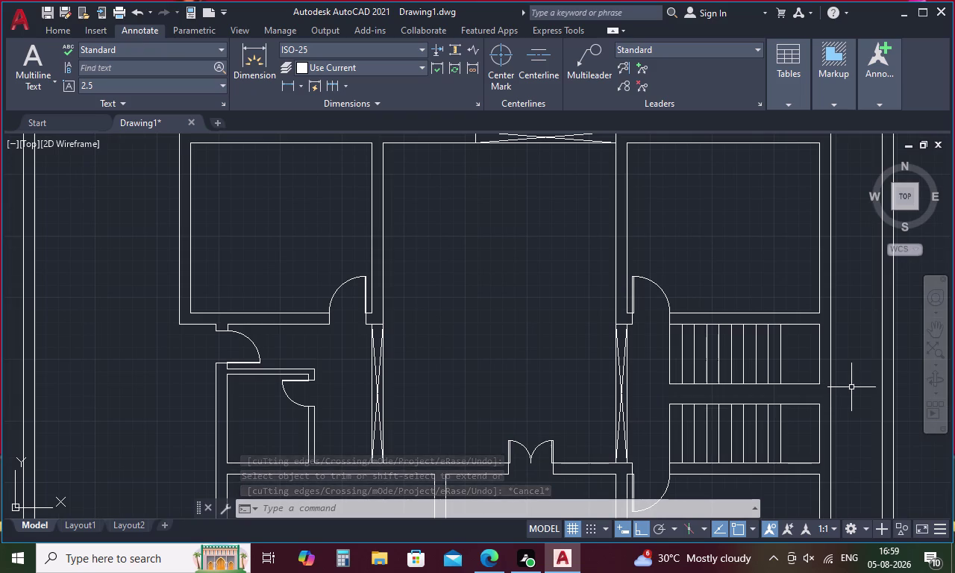
Extend the staircase's top and bottom lines to the outer right wall.
text(ex)
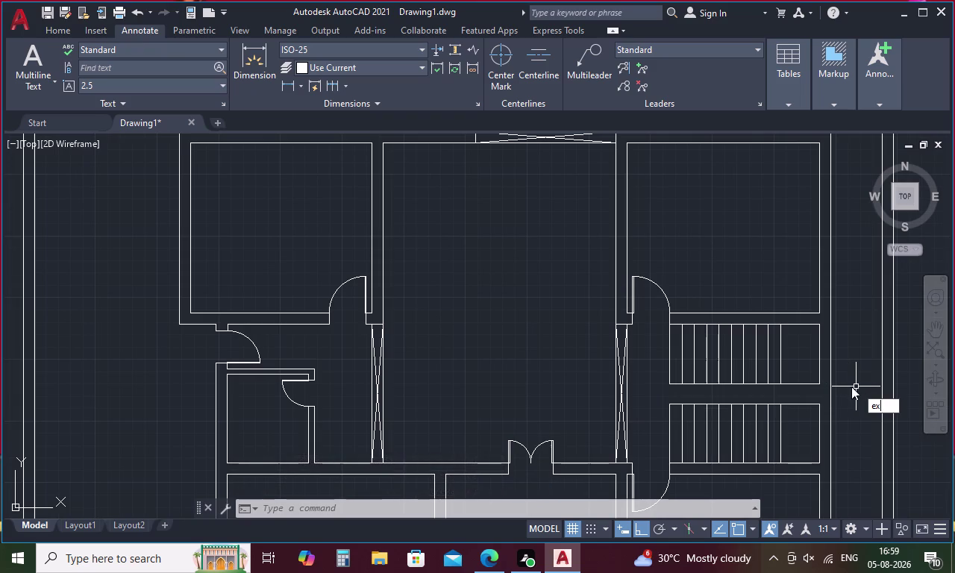
key(space)
click(808, 326)
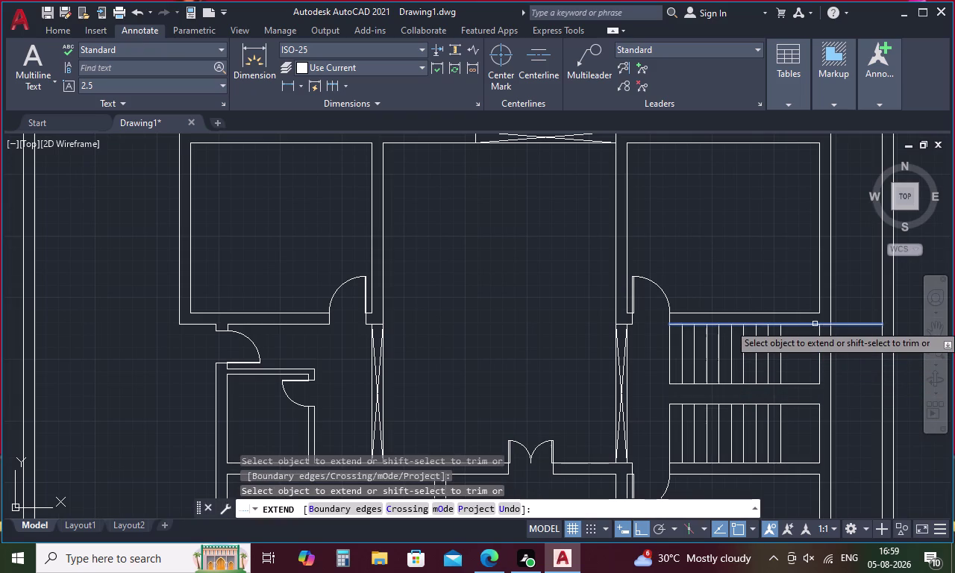
click(824, 325)
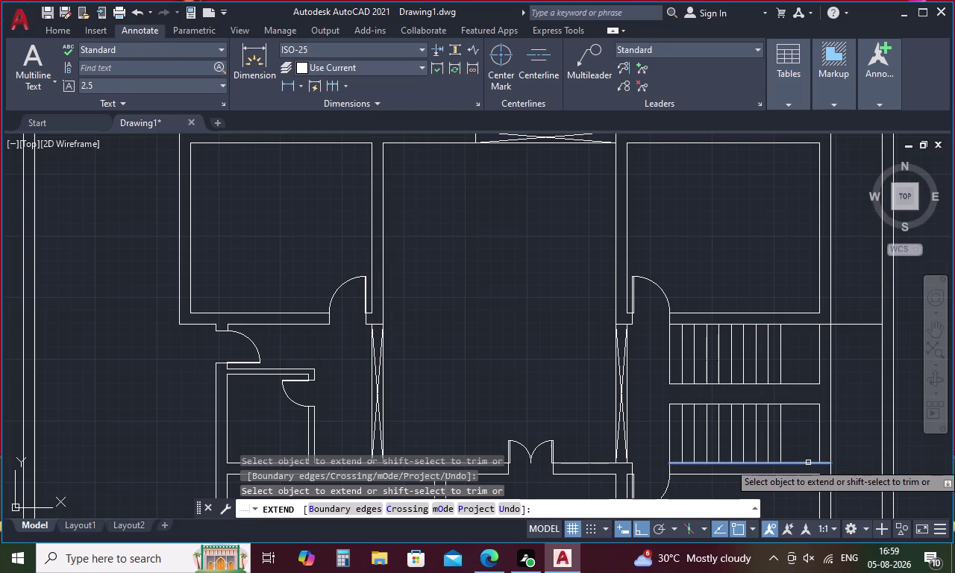
click(808, 464)
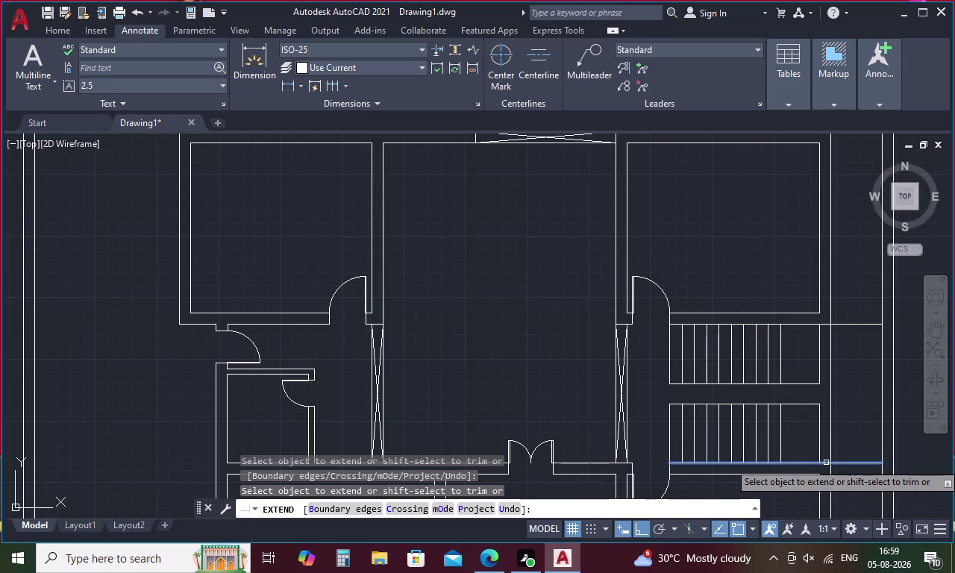
click(826, 463)
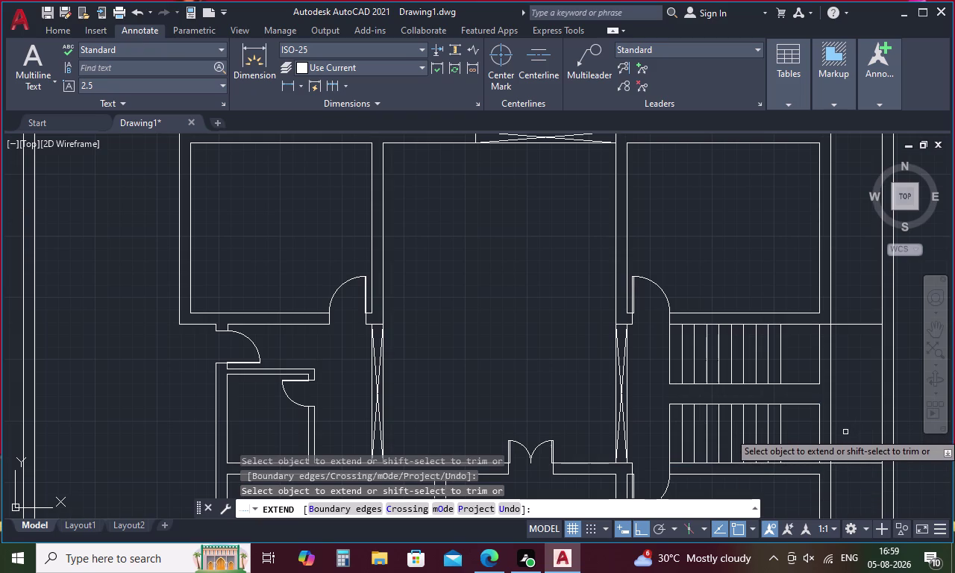
key(Escape)
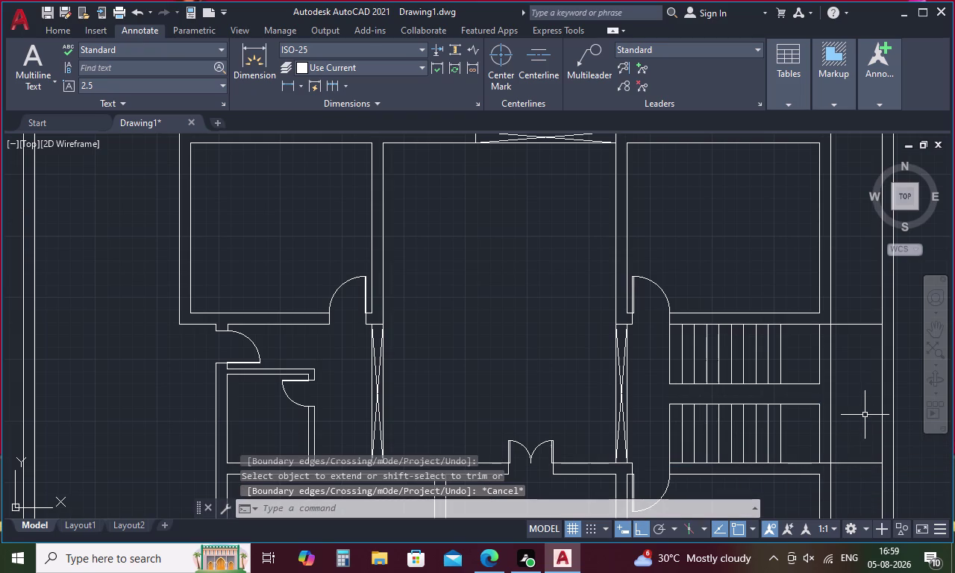
text(tr)
key(space)
click(881, 383)
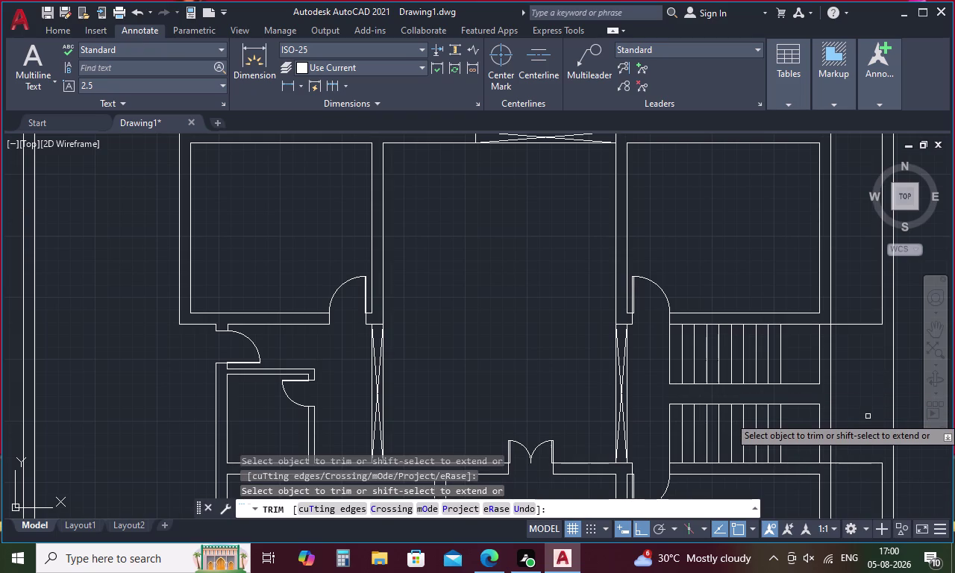
Draw a vertical line joining the right ends of the top and bottom staircase lines.
key(l)
key(Return)
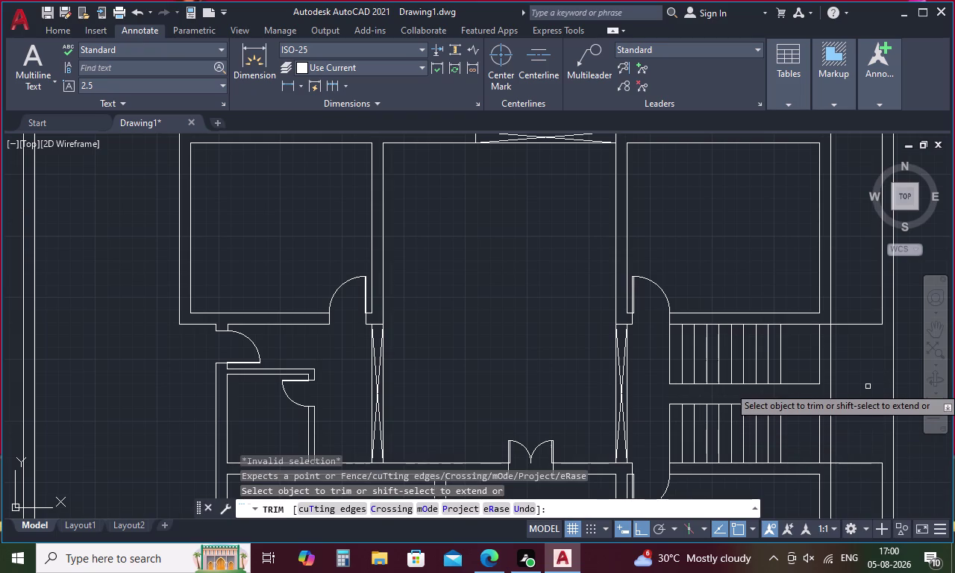
key(Escape)
key(l)
key(space)
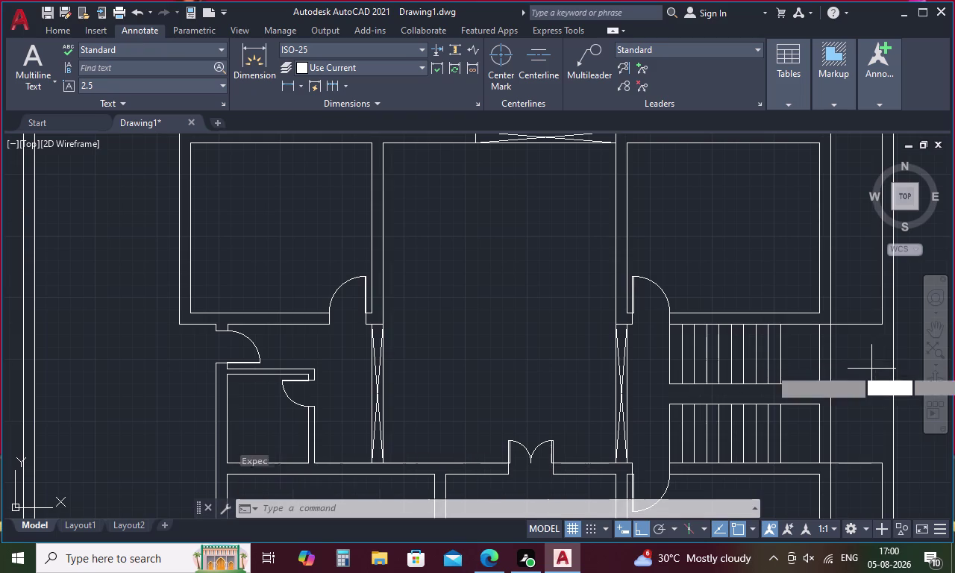
click(883, 327)
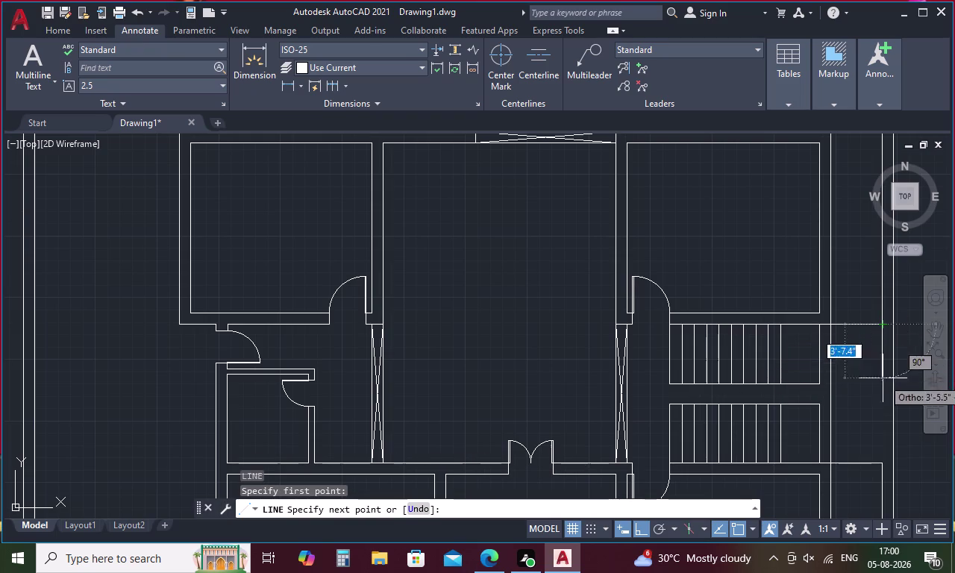
click(880, 464)
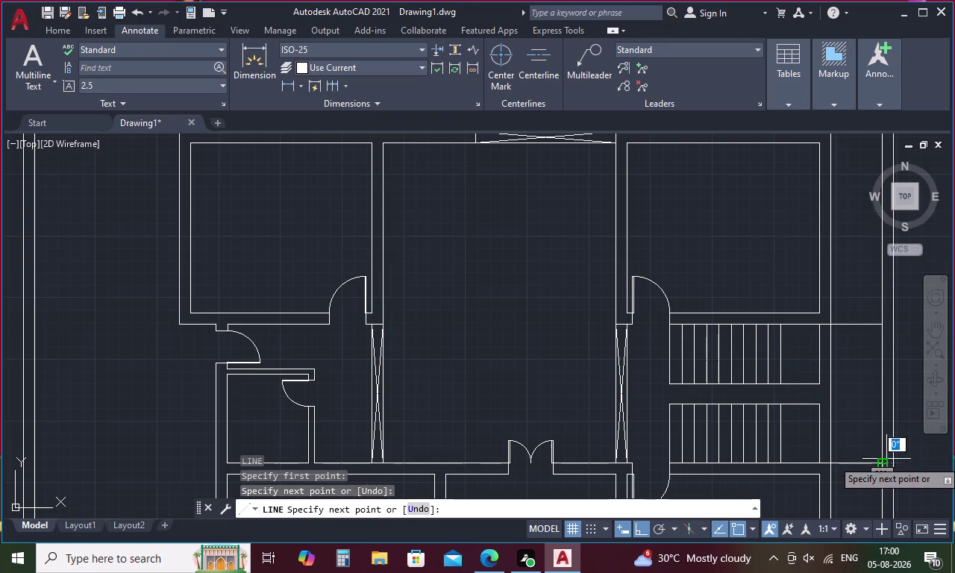
key(Escape)
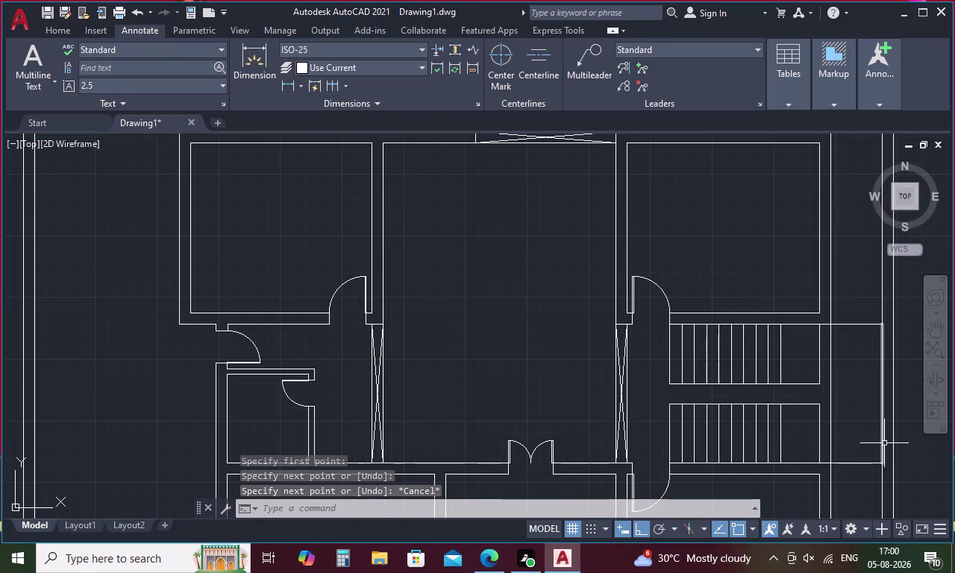
key(o)
key(Return)
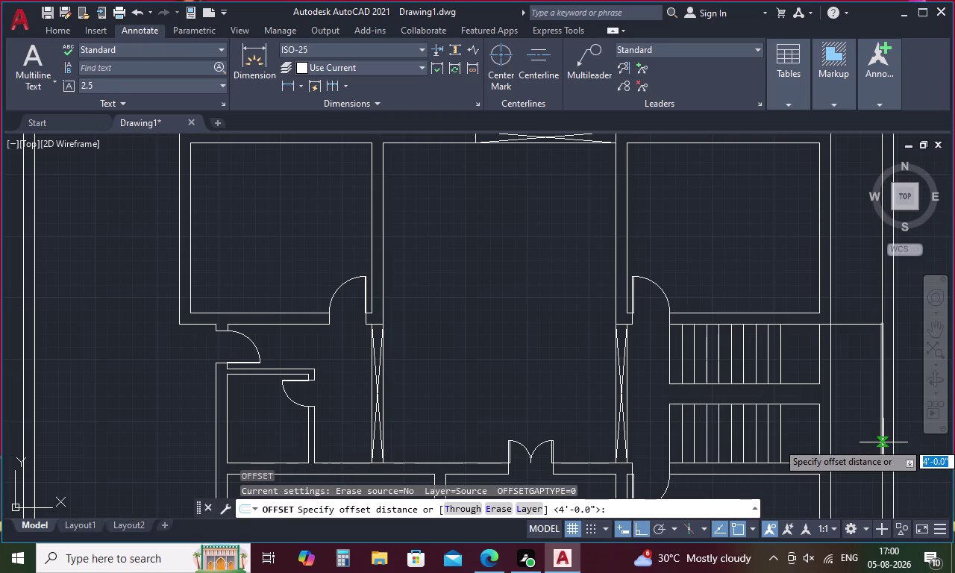
Offset the new vertical line 1' to the left.
key(4)
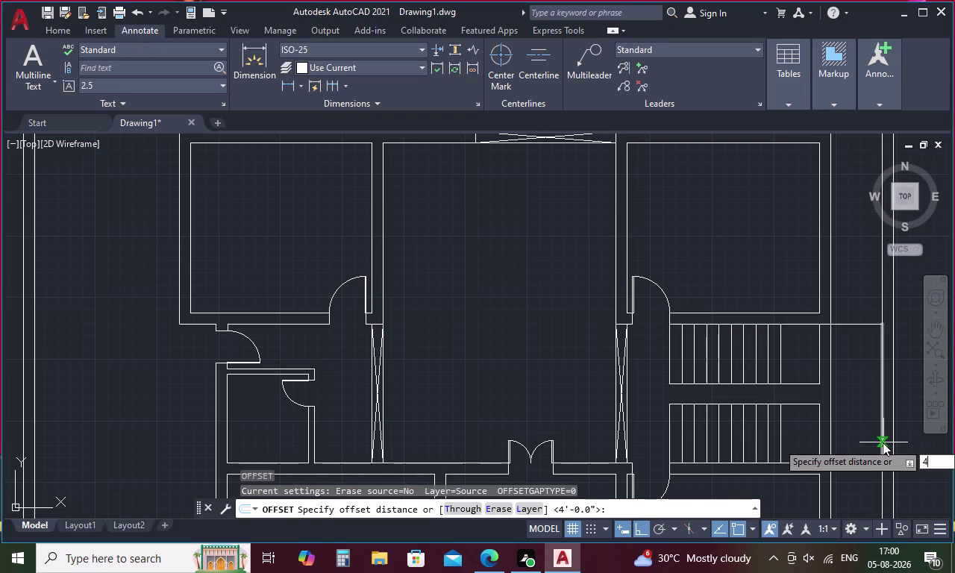
key(BackSpace)
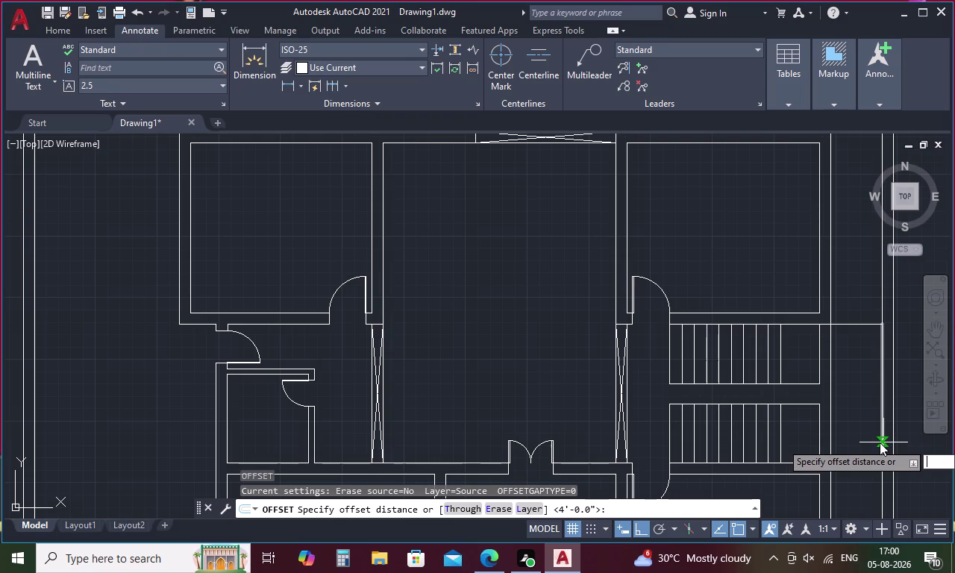
key(1)
text(')
key(space)
click(883, 410)
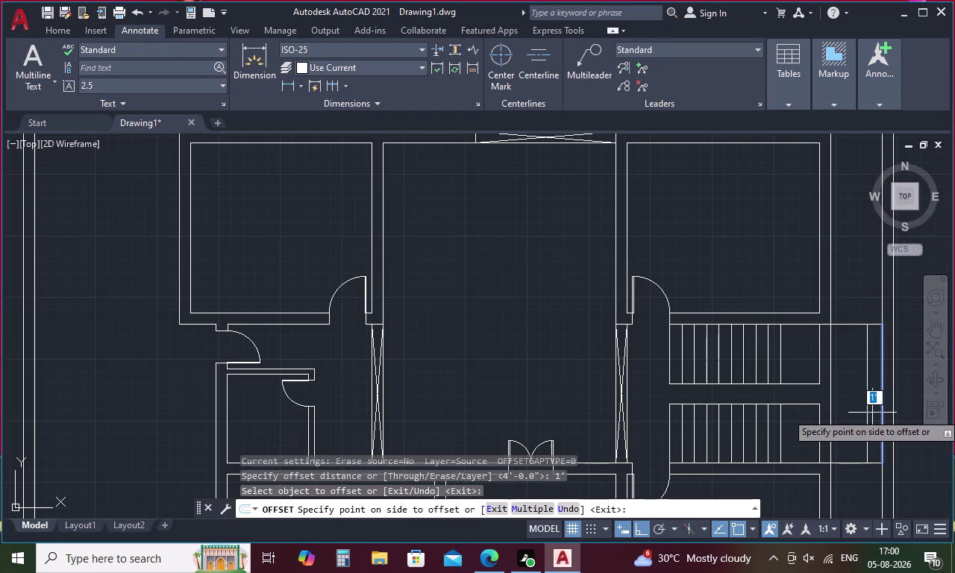
click(865, 416)
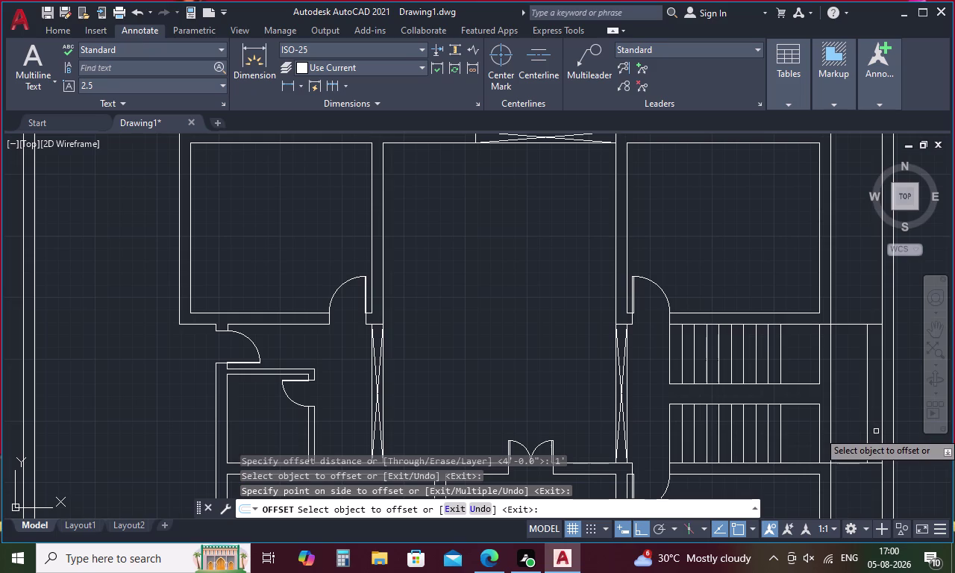
key(space)
Make 4-unit parallel copies of the vertical line and the stair room's edge lines.
key(space)
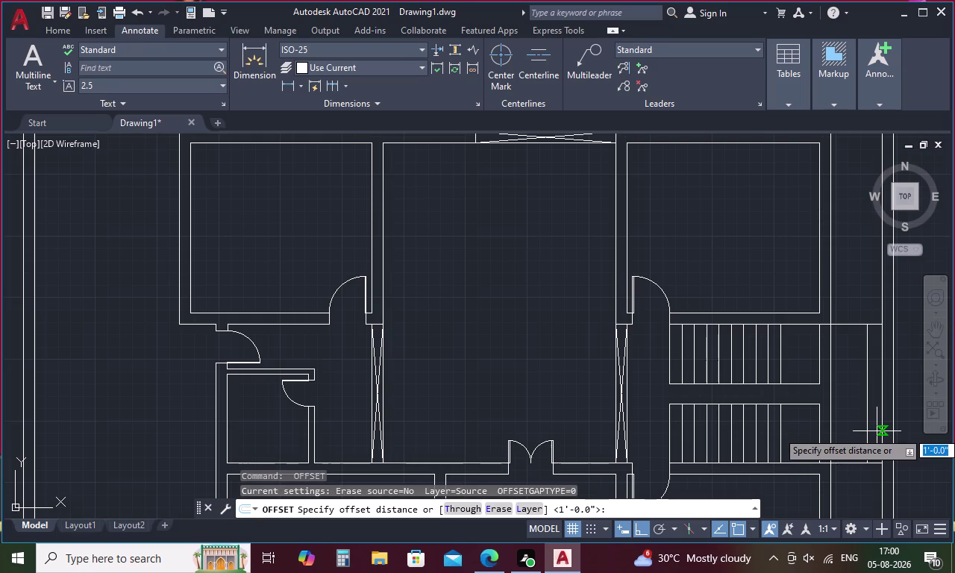
text(4)
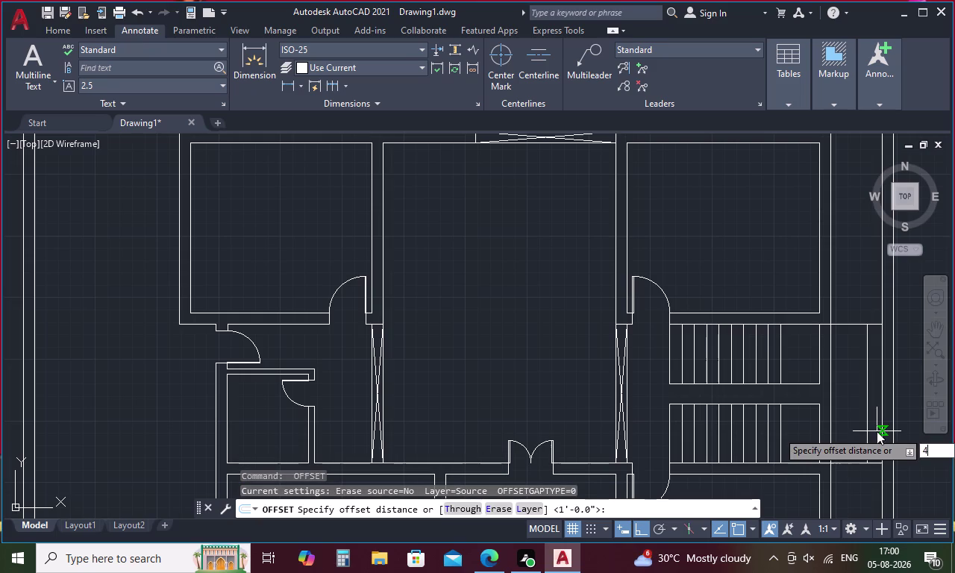
key(space)
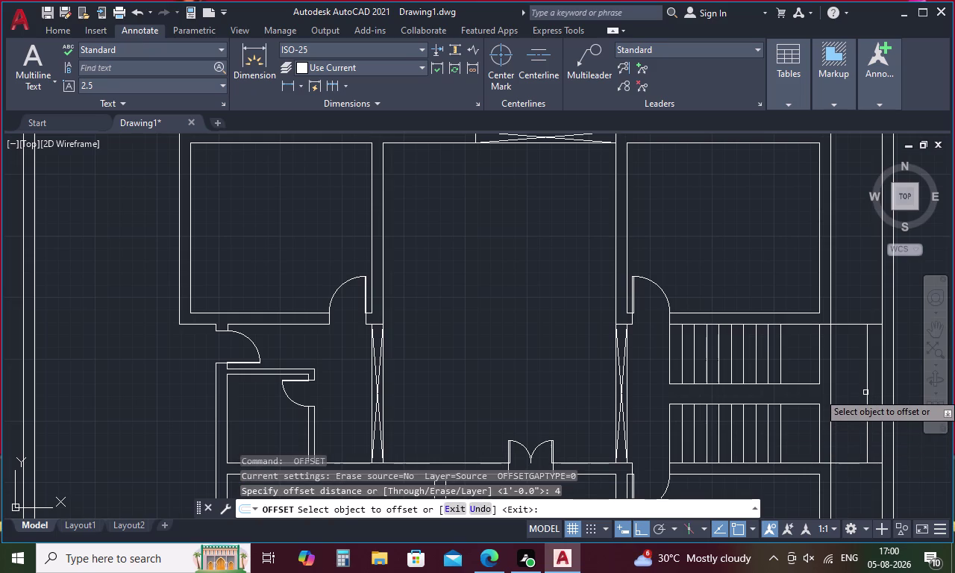
click(867, 385)
click(859, 388)
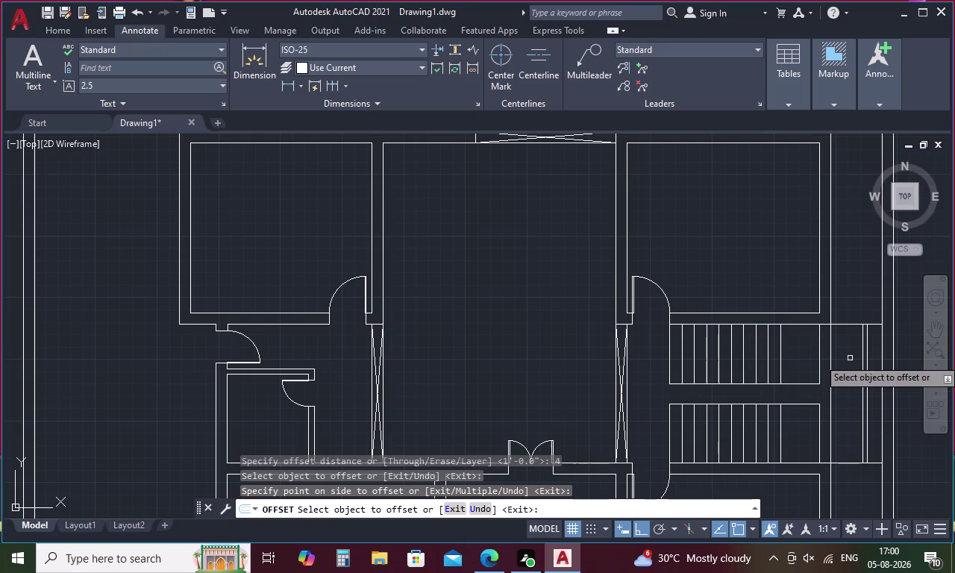
click(845, 325)
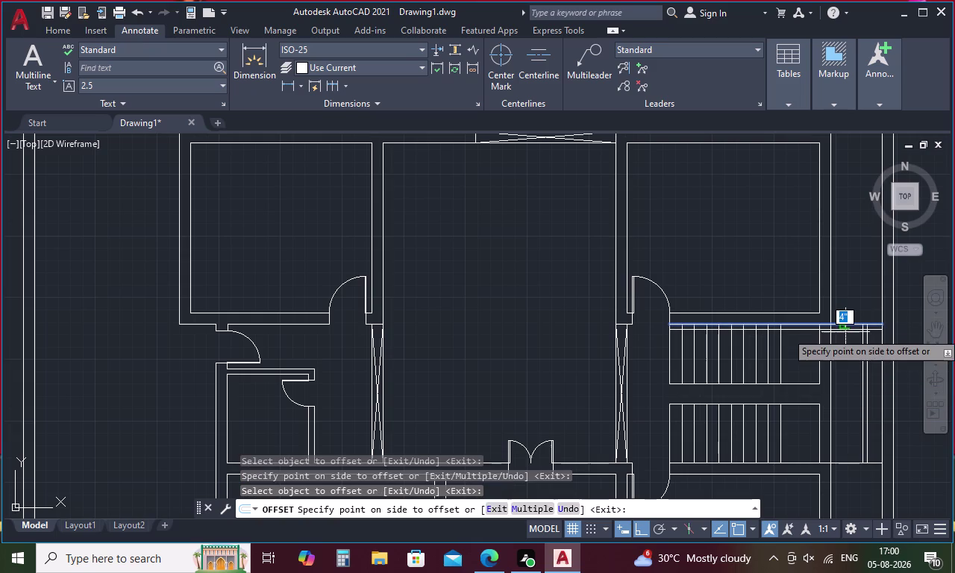
click(843, 347)
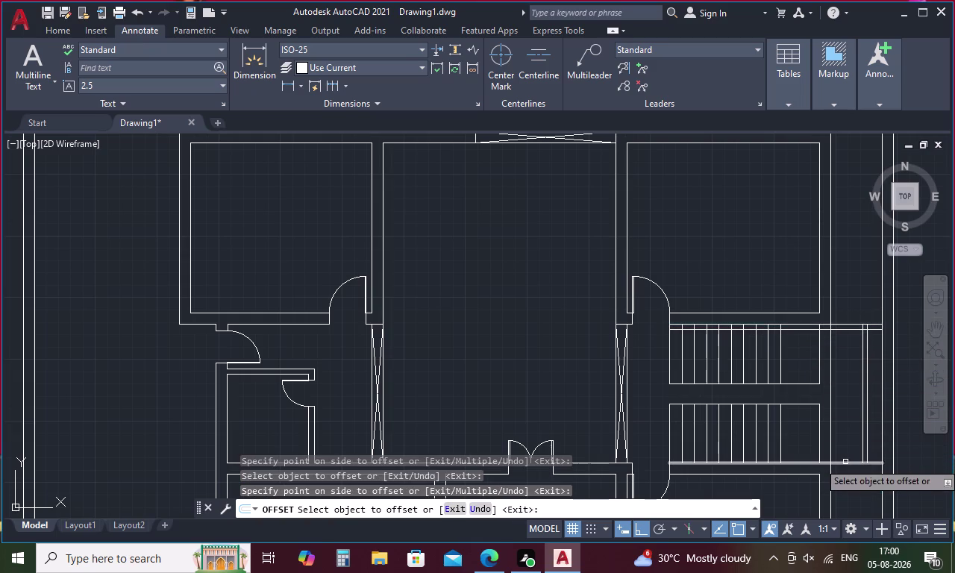
click(845, 462)
click(847, 439)
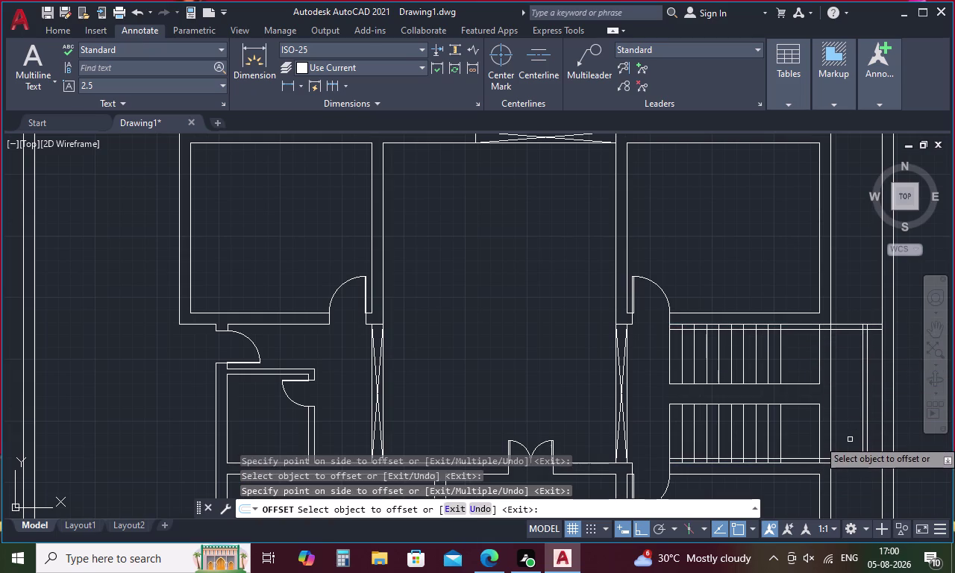
key(Escape)
text(tr)
key(space)
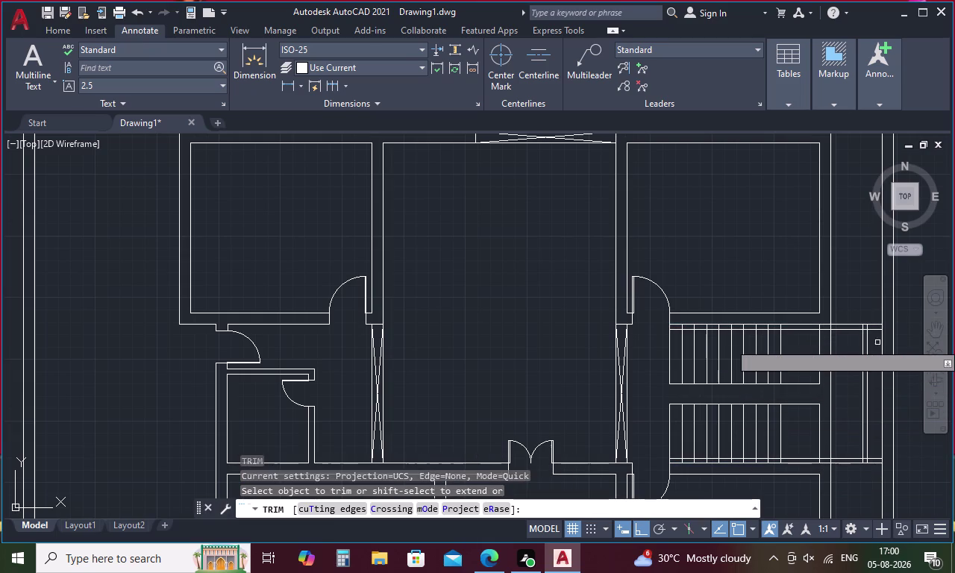
Fence-trim the segments around the staircase landing, then undo the trim.
drag(873, 316, 874, 334)
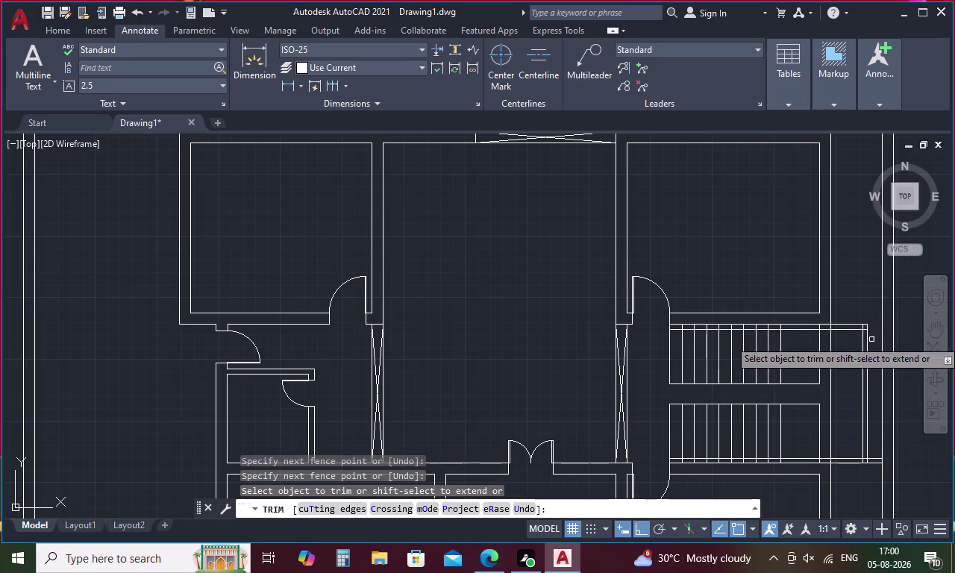
drag(875, 448, 875, 467)
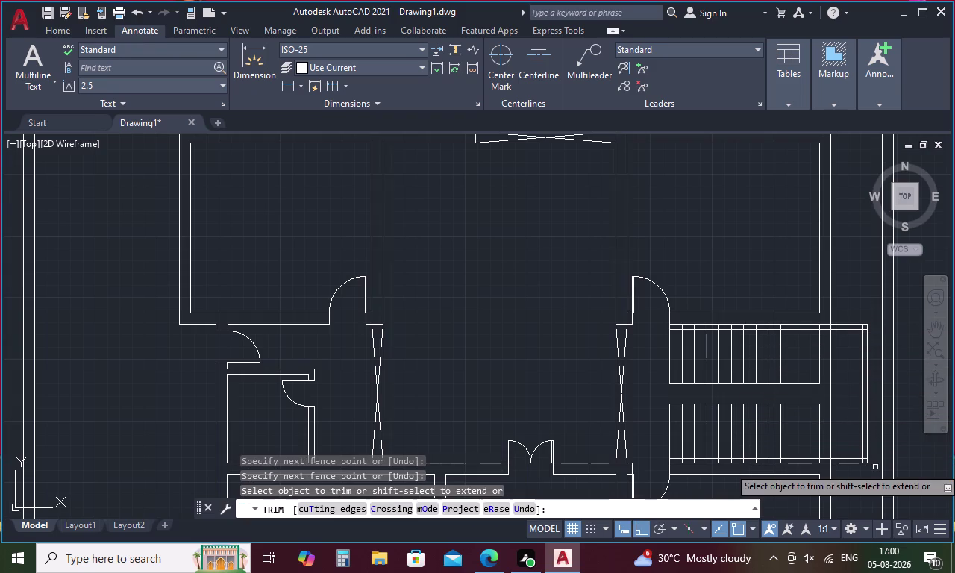
scroll(up, 3)
drag(827, 406, 823, 419)
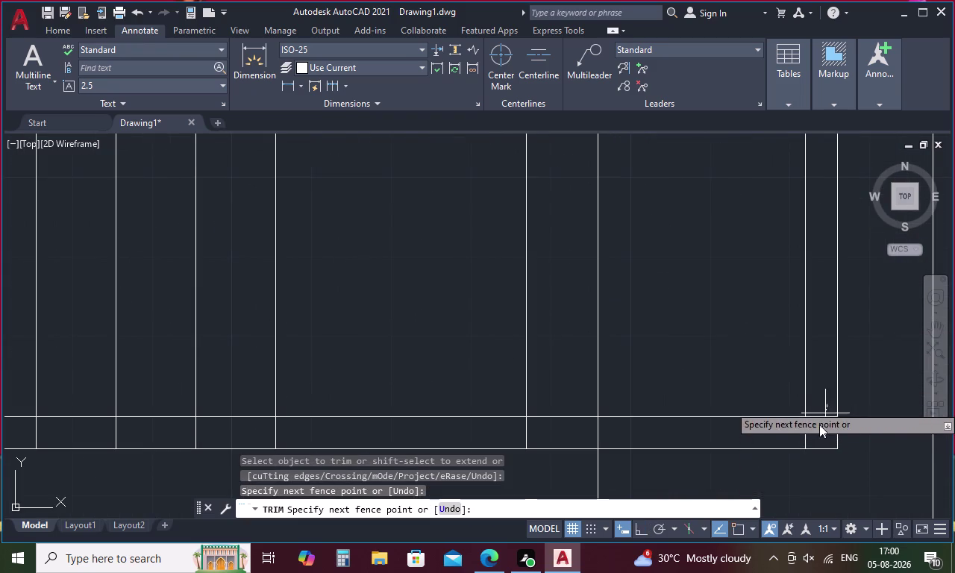
drag(823, 420, 795, 438)
scroll(down, 3)
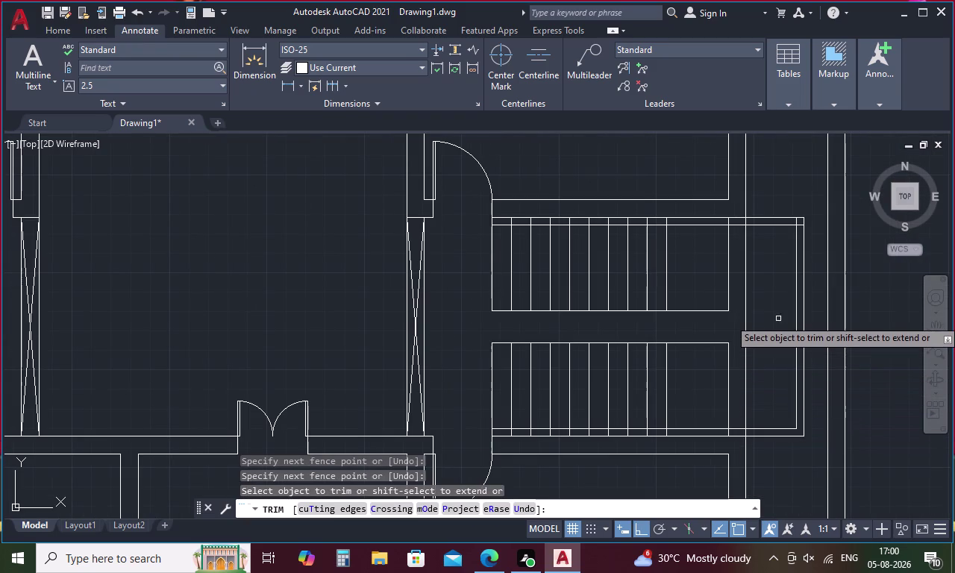
middle_drag(770, 306, 761, 428)
scroll(up, 3)
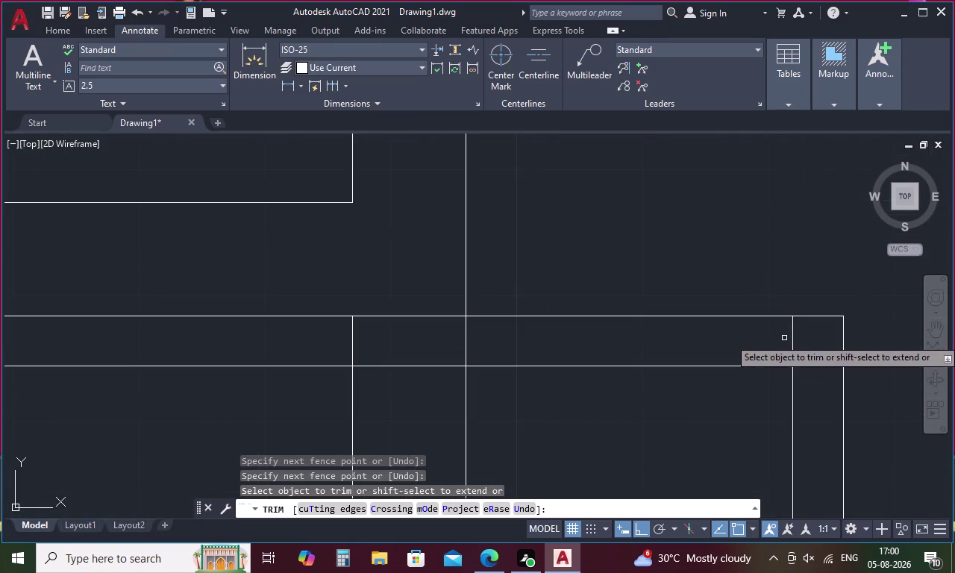
drag(784, 339, 813, 380)
scroll(down, 3)
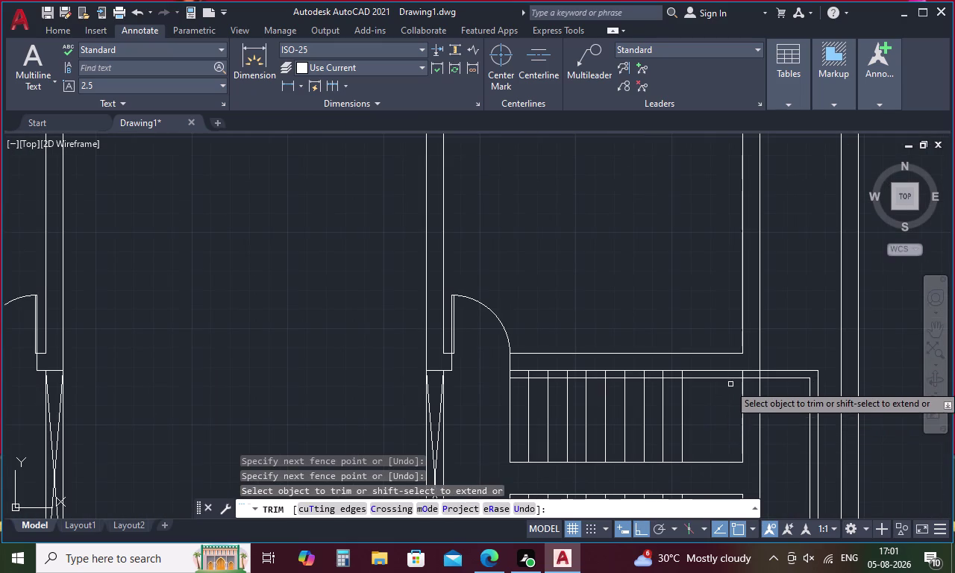
scroll(up, 3)
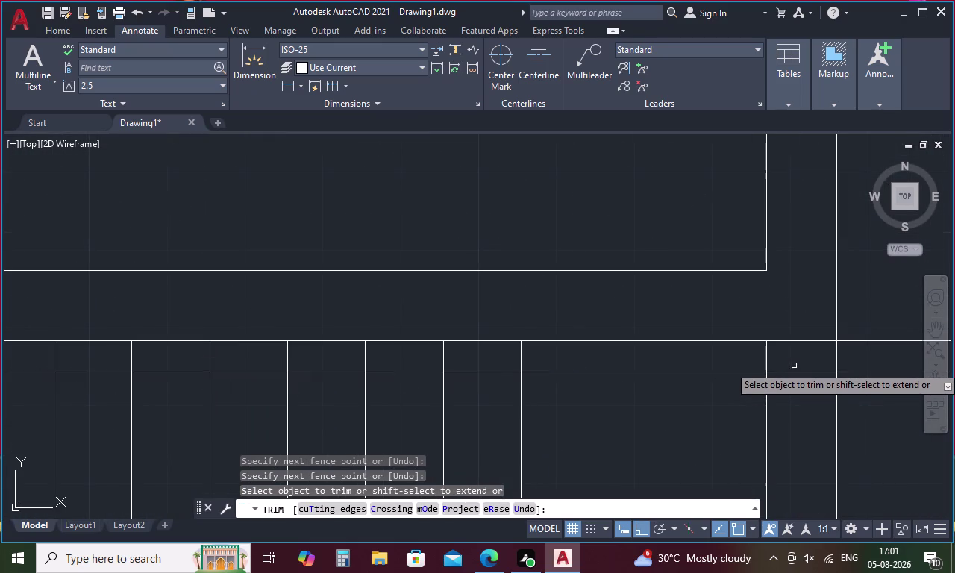
scroll(down, 3)
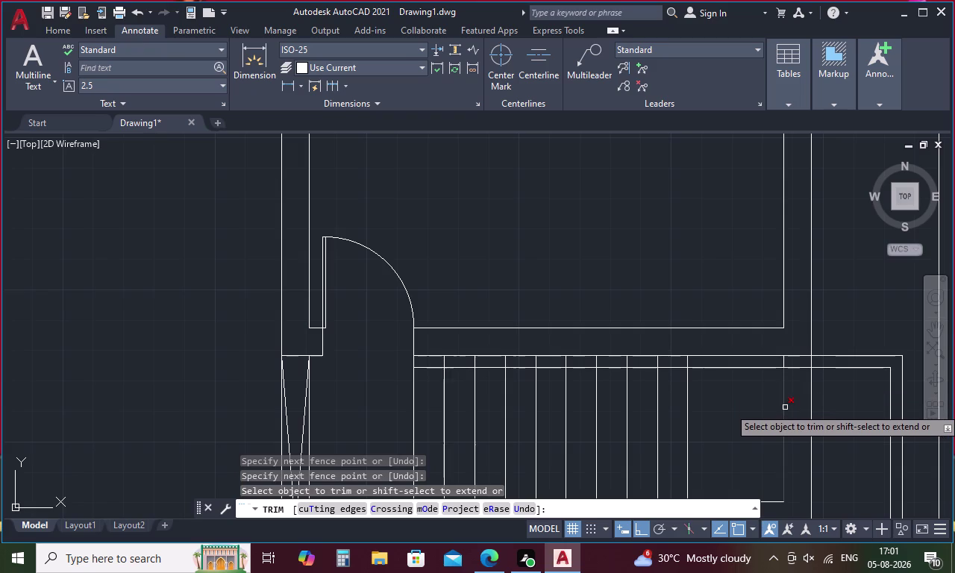
key(Escape)
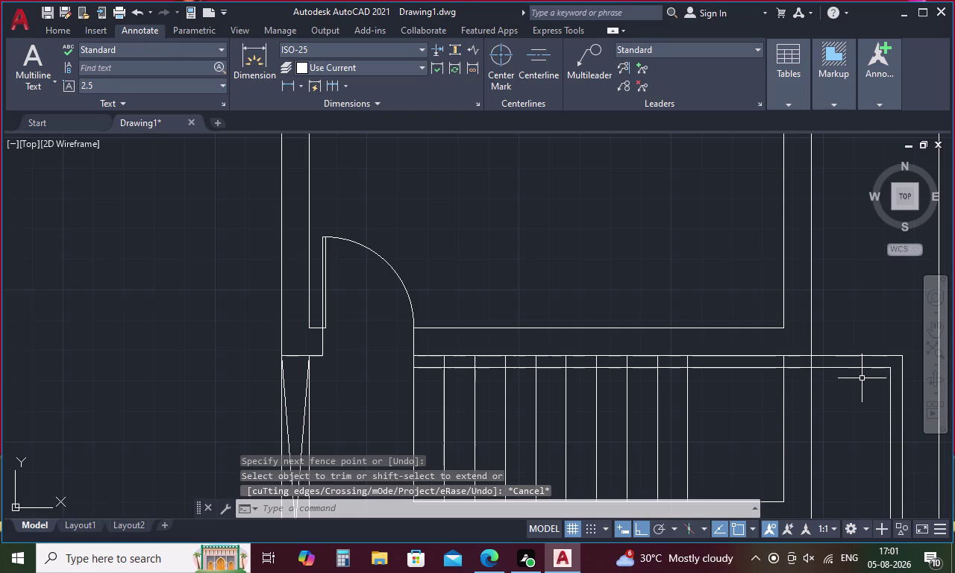
key(ctrl+z)
Undo the trim and the offset copies, closing the Select File dialogs that pop up.
key(ctrl+z)
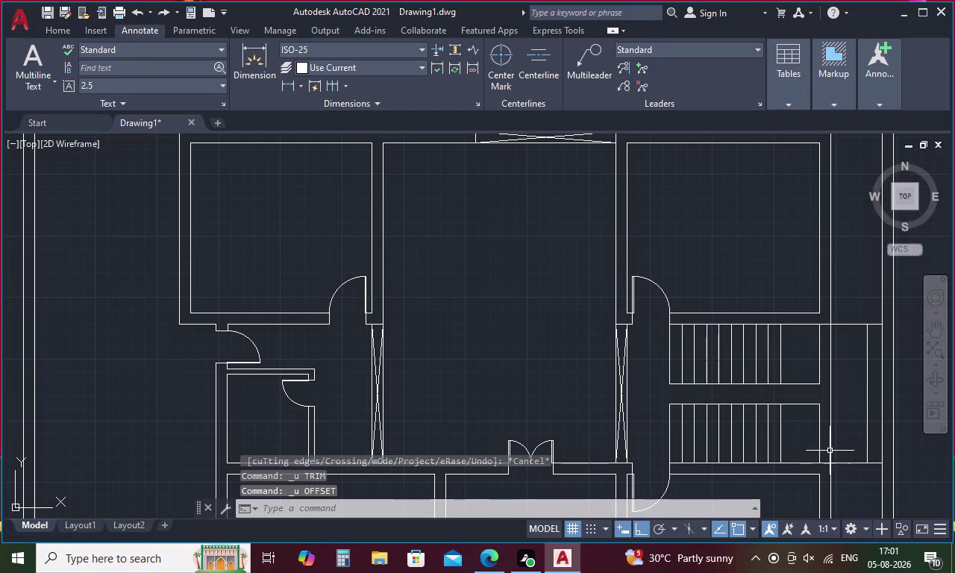
key(ctrl+o)
key(ctrl+Return)
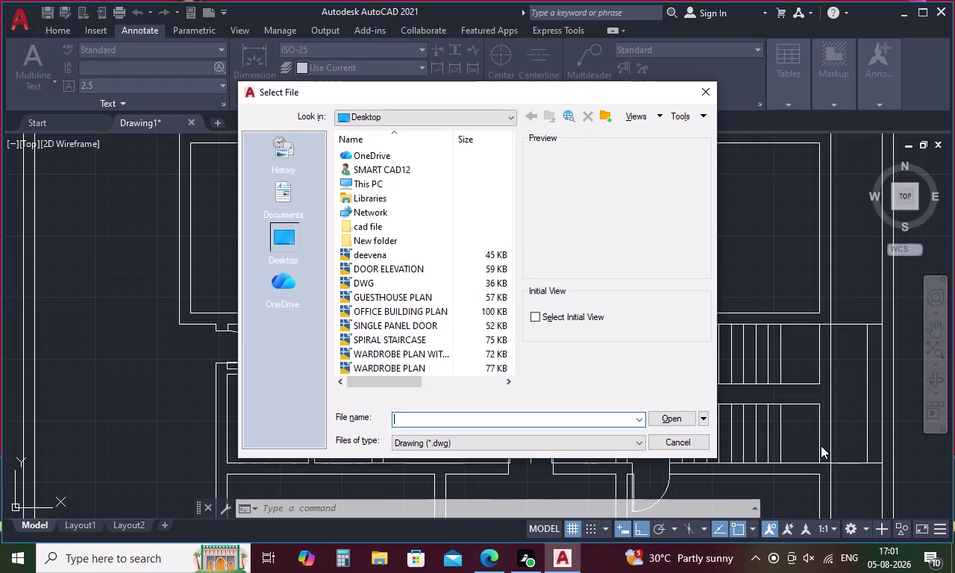
click(712, 96)
key(ctrl+o)
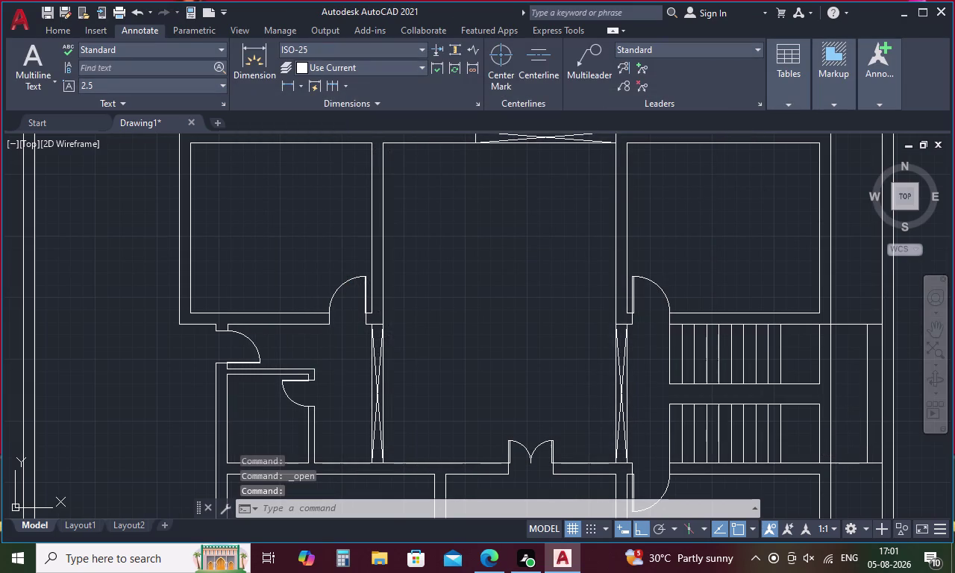
key(ctrl+space)
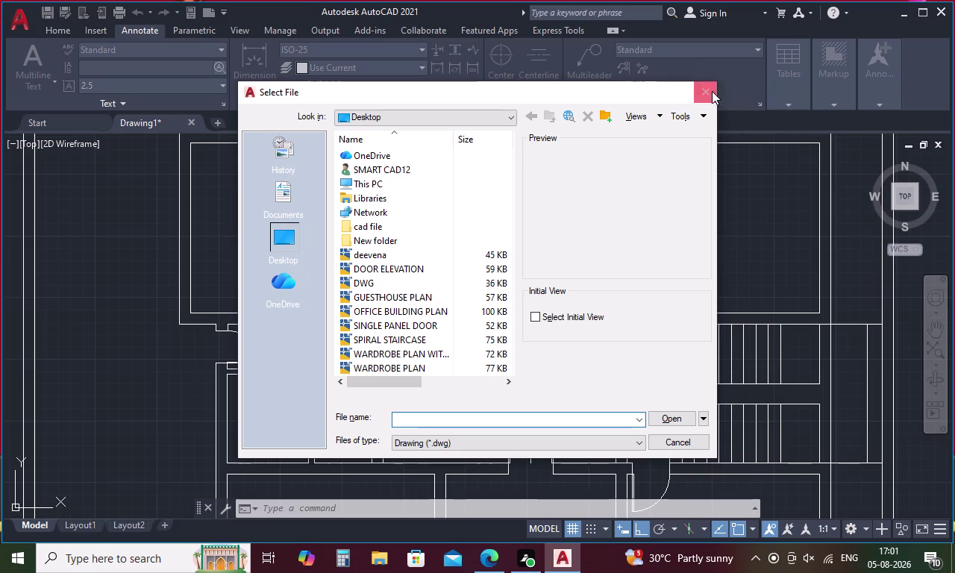
click(709, 89)
key(ctrl+o)
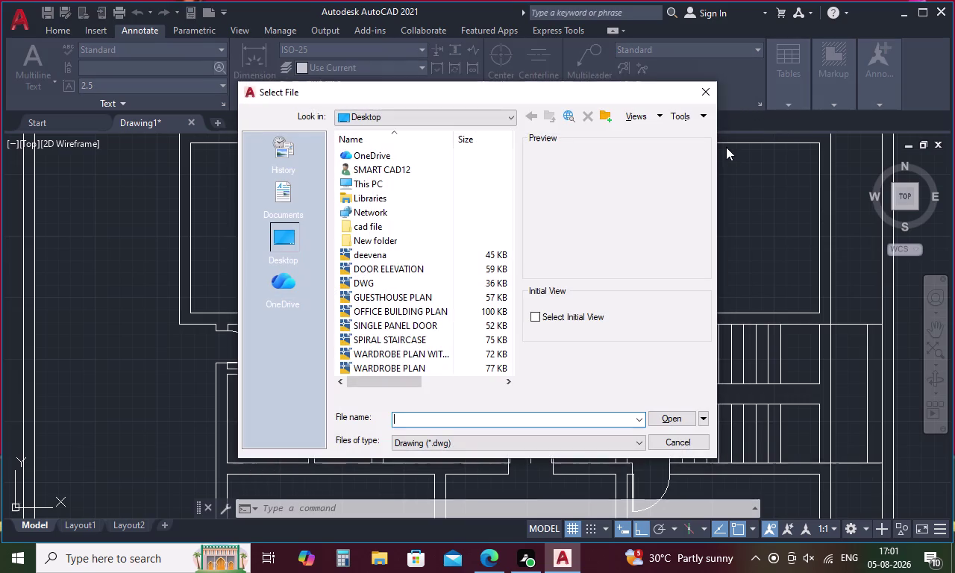
click(708, 92)
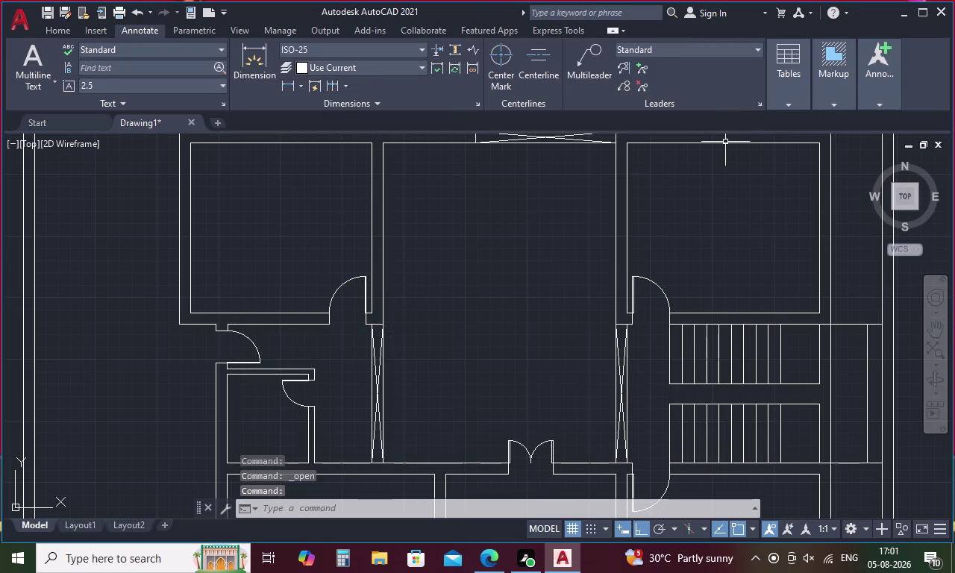
Dismiss the repeatedly opened Start menu and Select File dialog.
key(ctrl+Escape)
key(ctrl+Escape)
key(ctrl+Escape)
key(ctrl+Escape)
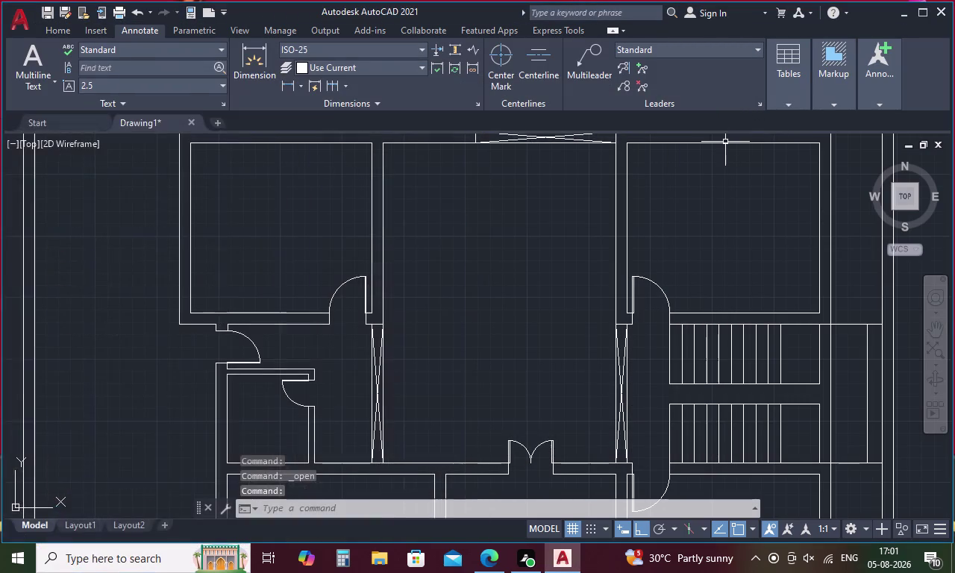
key(ctrl+Escape)
key(ctrl+Escape)
key(ctrl+Escape)
key(ctrl+Escape)
key(ctrl+Escape)
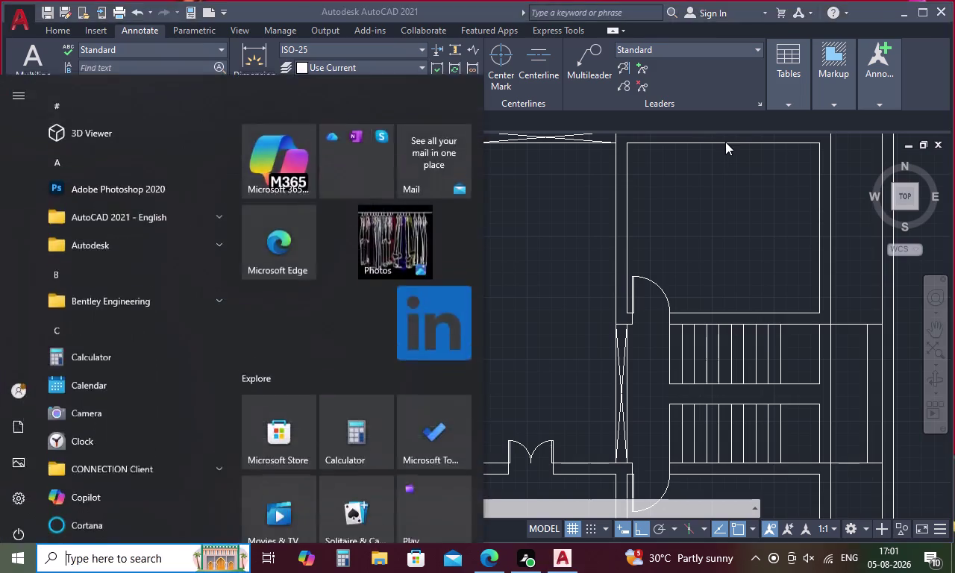
key(ctrl+Escape)
key(ctrl+Escape)
scroll(down, 3)
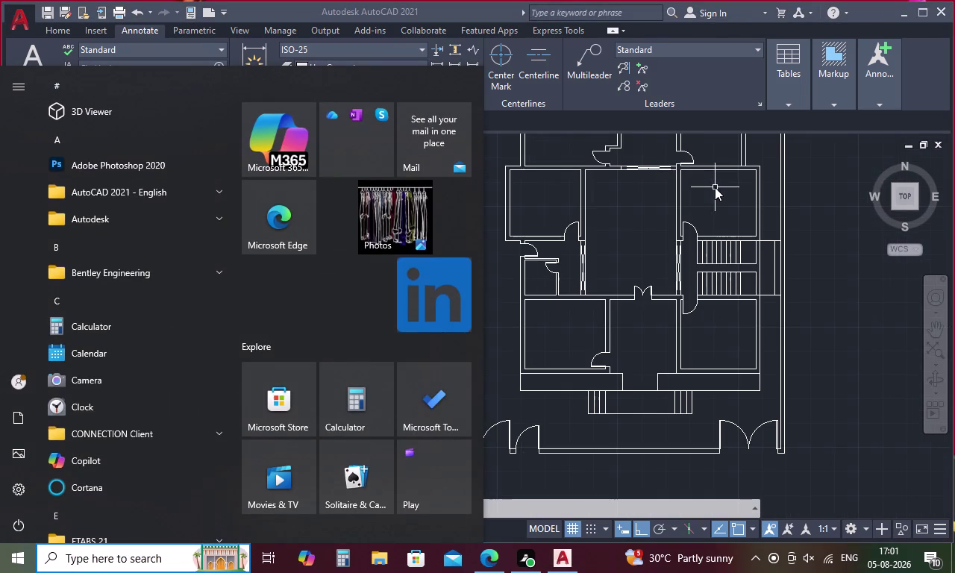
key(ctrl+Escape)
key(ctrl+o)
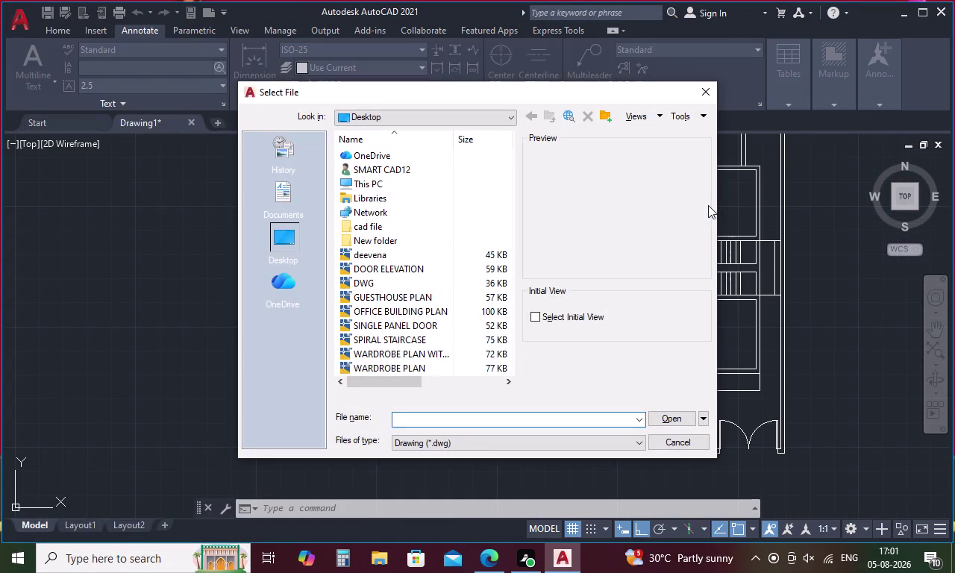
click(707, 91)
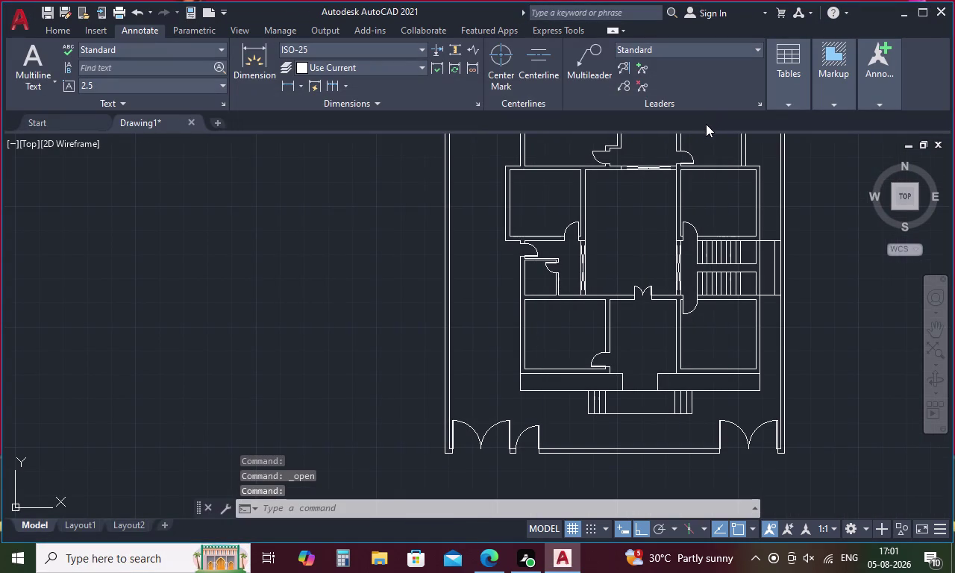
key(o)
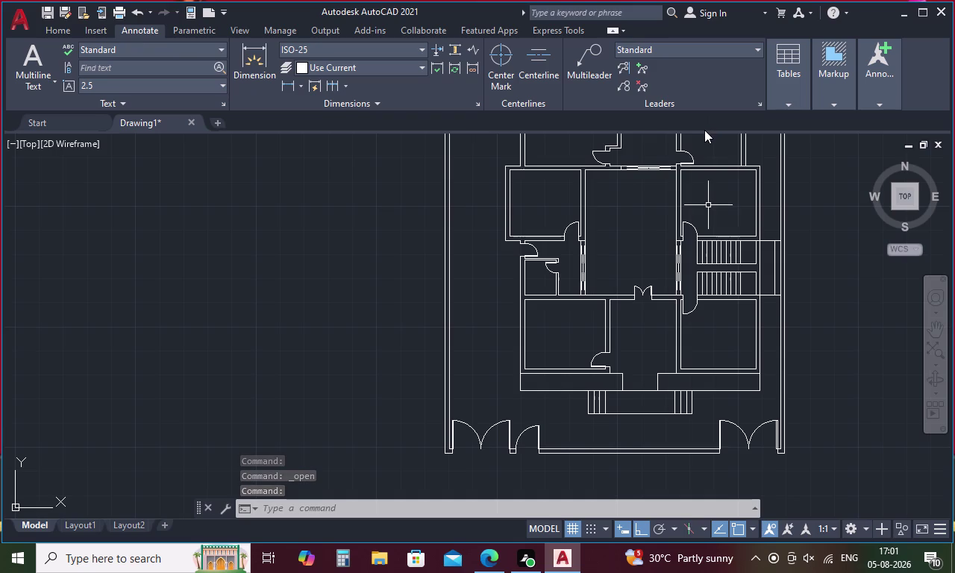
key(space)
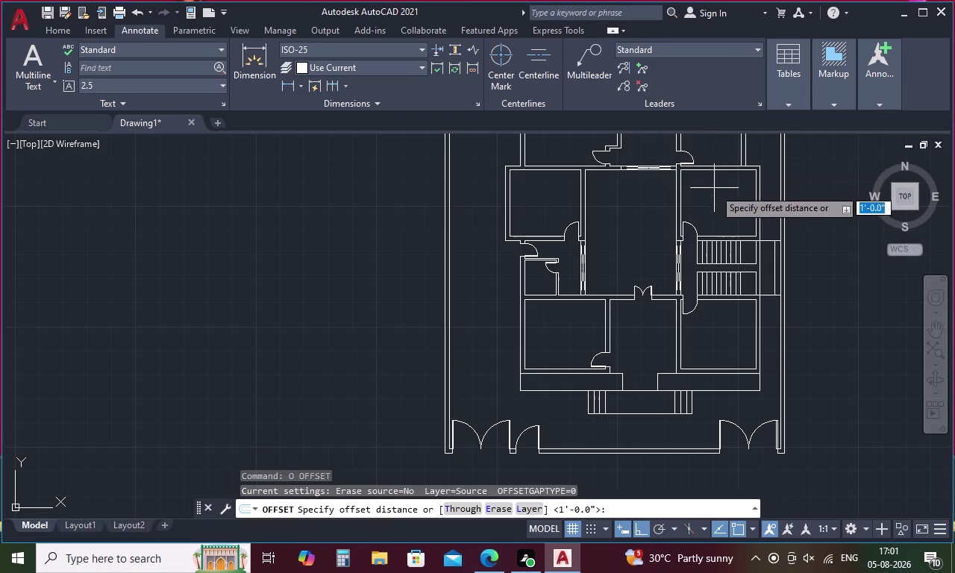
Offset a landing line and the top and bottom staircase landing lines by 4.
text(4)
key(space)
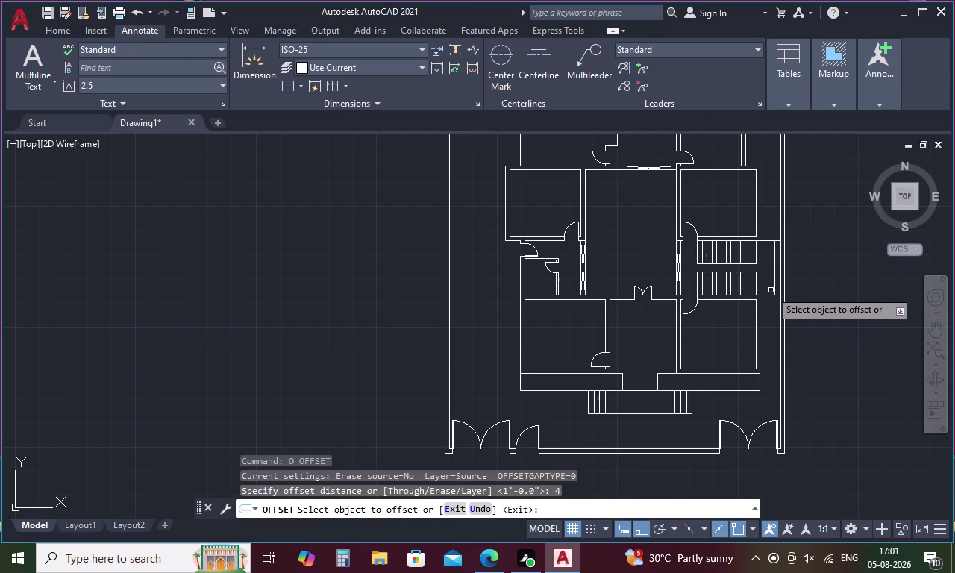
scroll(up, 3)
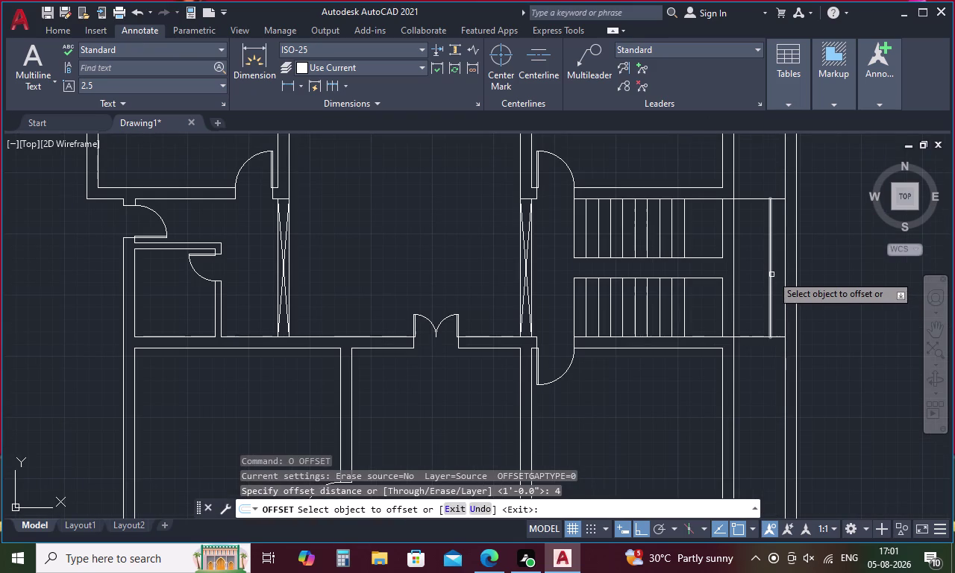
click(772, 275)
click(752, 284)
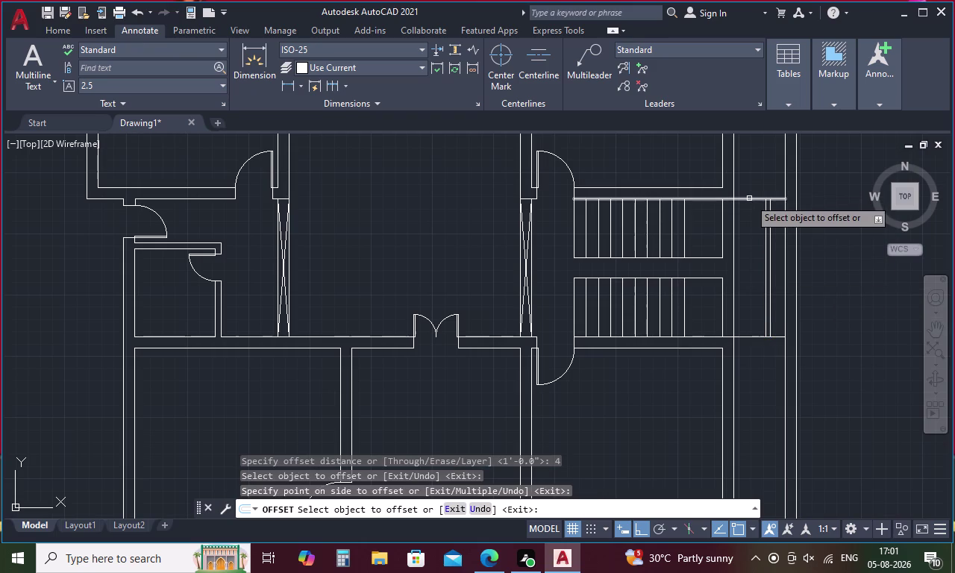
click(749, 199)
click(749, 191)
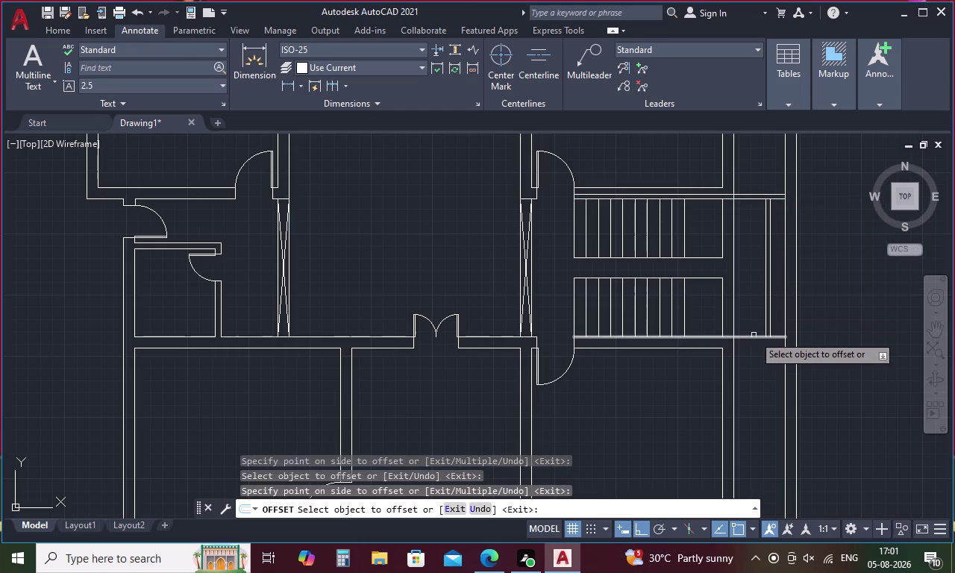
click(753, 336)
click(753, 355)
key(Escape)
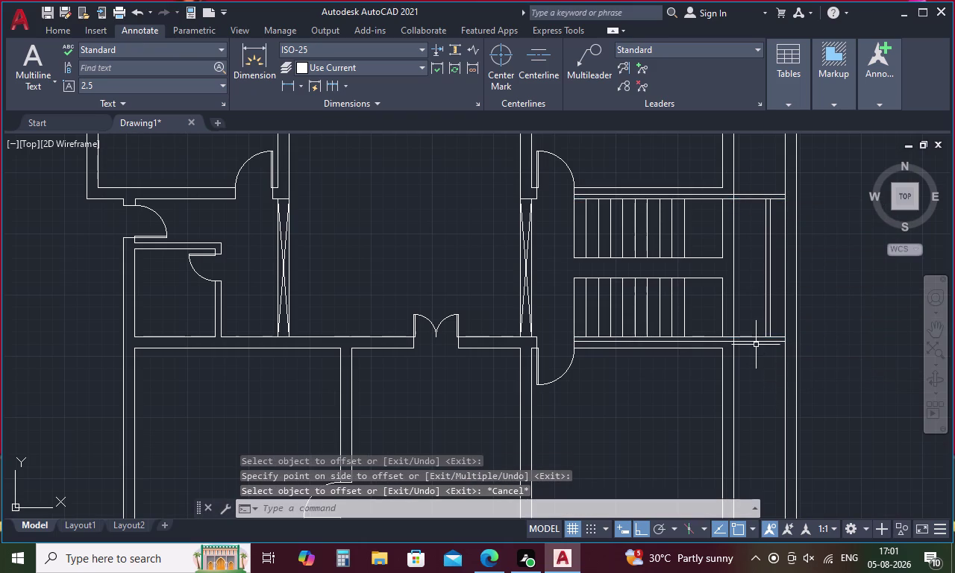
key(t)
key(r)
key(space)
Extend the wall line beside the staircase and a second line to their boundaries.
text(b)
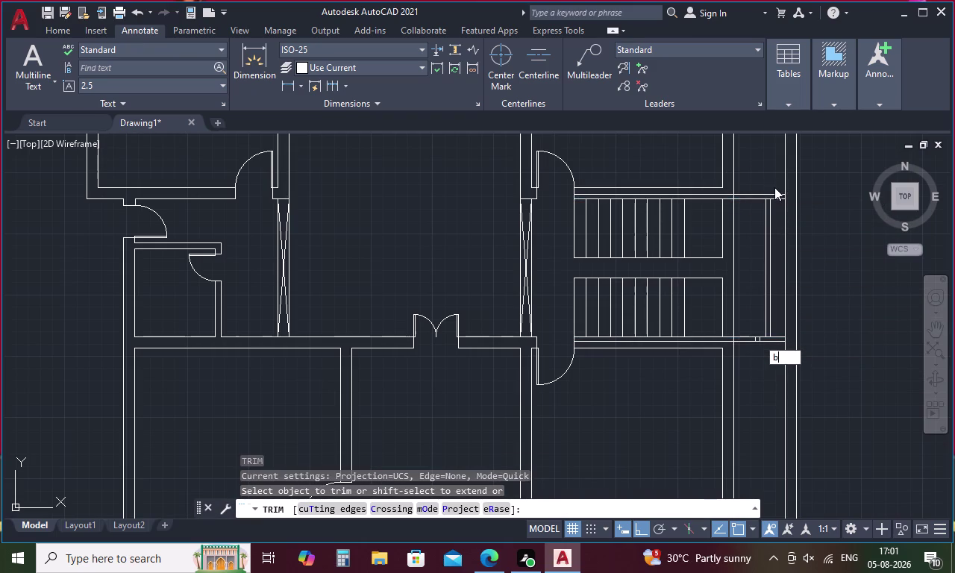
key(Escape)
key(e)
key(x)
key(space)
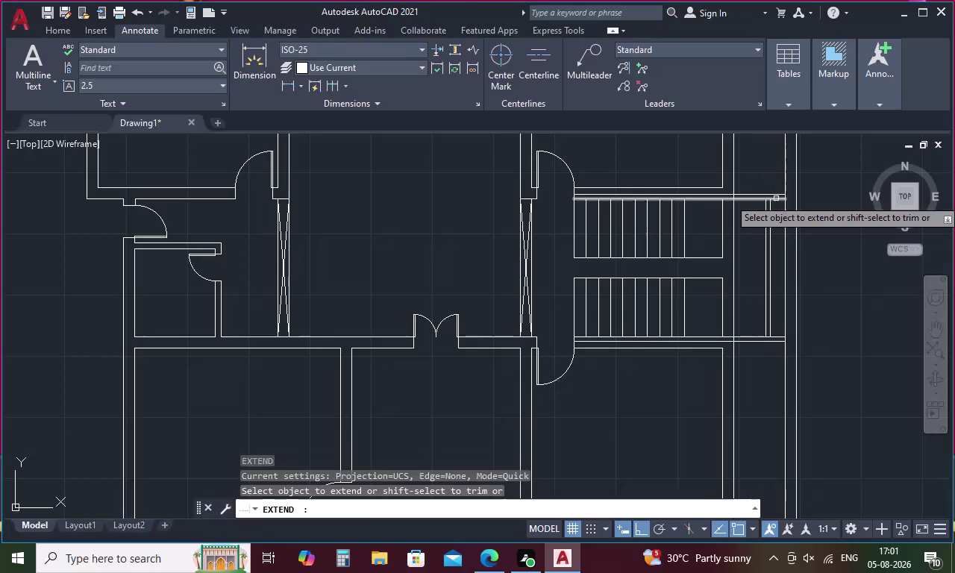
click(771, 213)
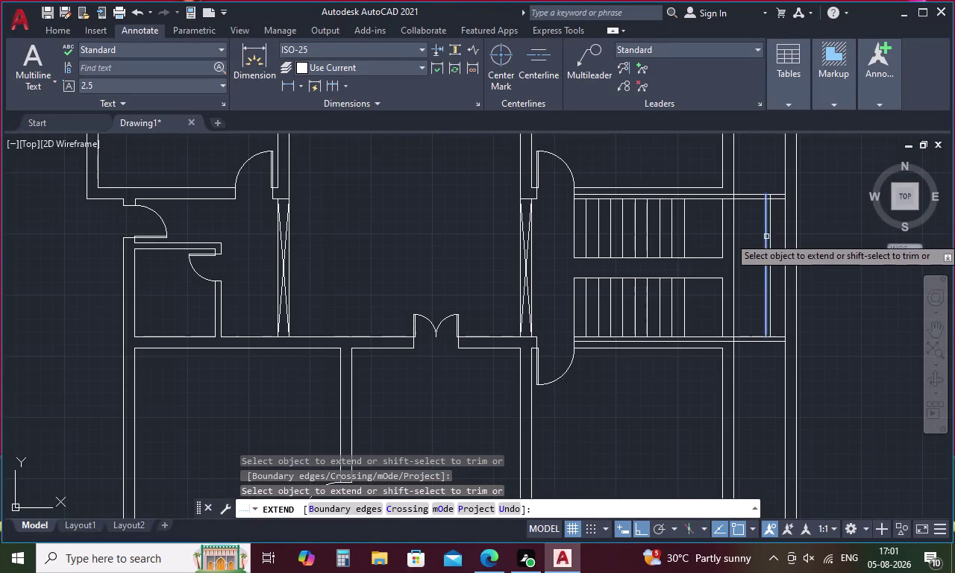
click(769, 286)
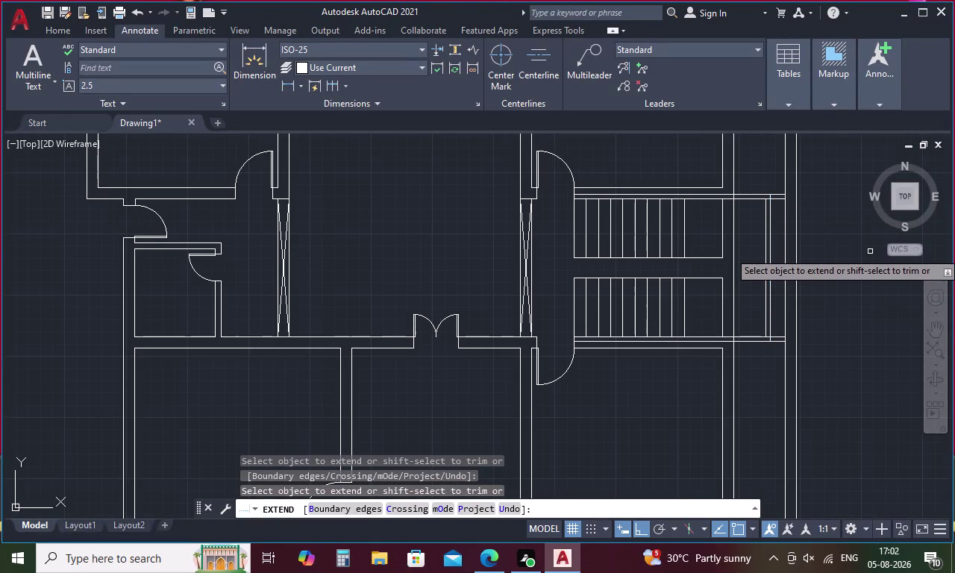
key(Escape)
Fence-trim the overhanging line ends at the landing corner and lower end.
text(tr)
key(space)
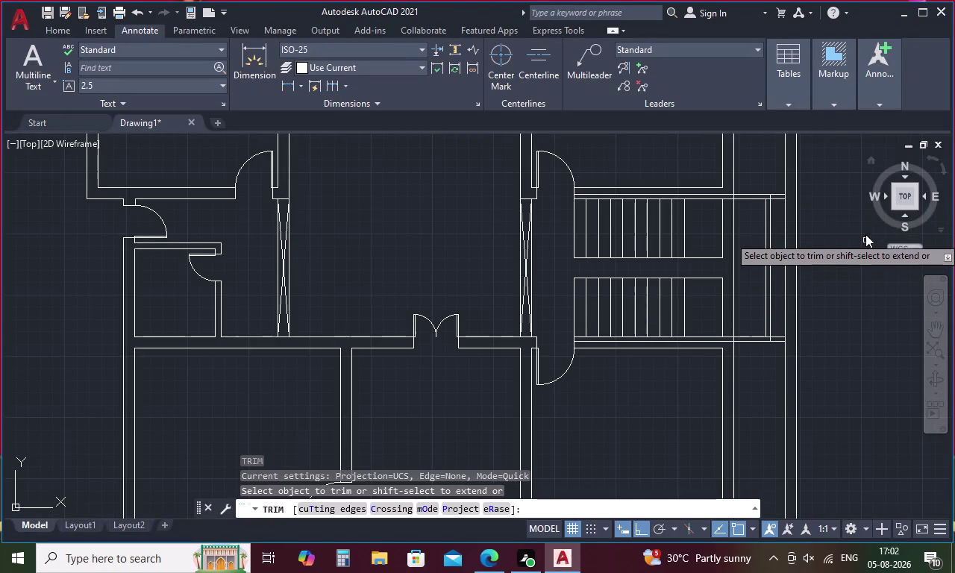
scroll(up, 3)
drag(776, 193, 774, 209)
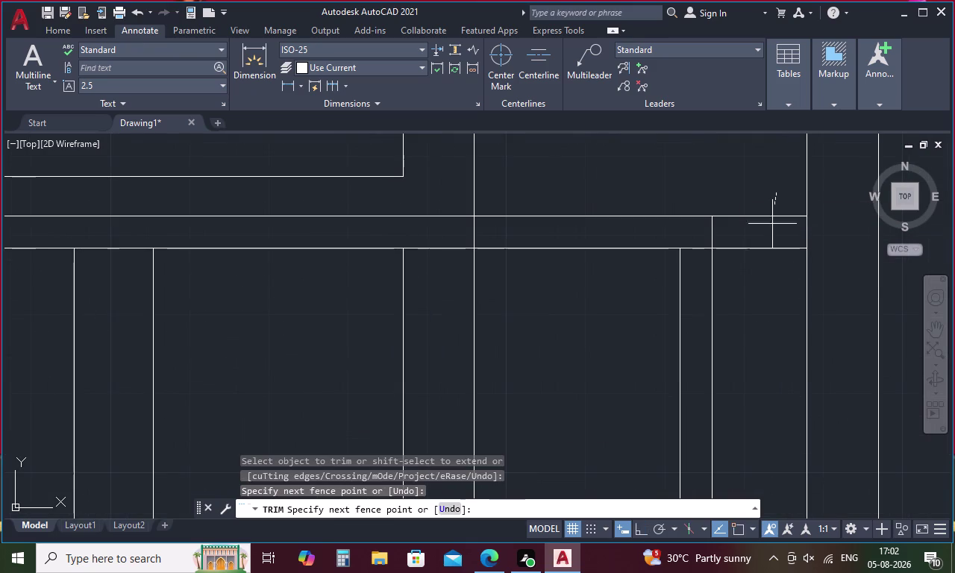
drag(774, 209, 769, 256)
scroll(down, 3)
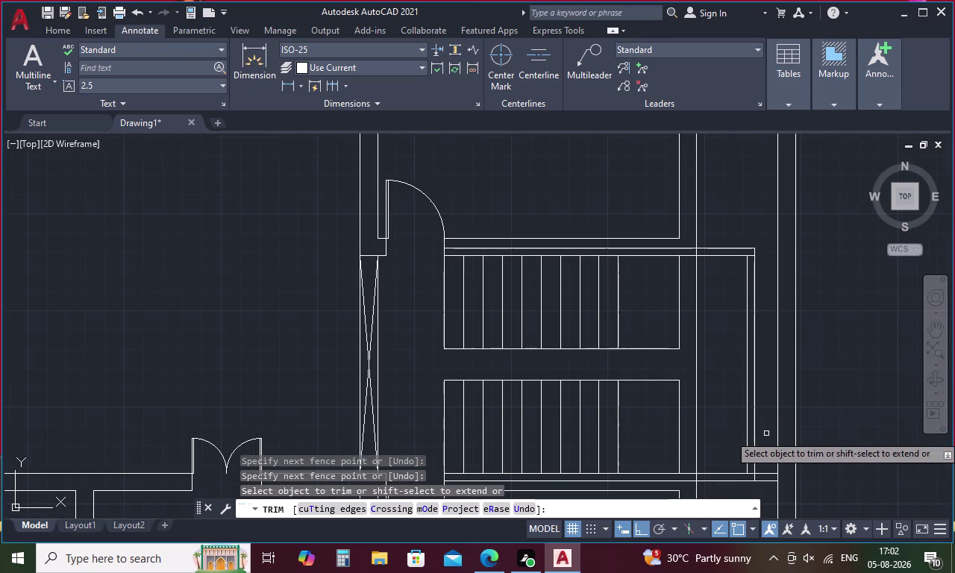
drag(766, 467, 767, 487)
scroll(up, 3)
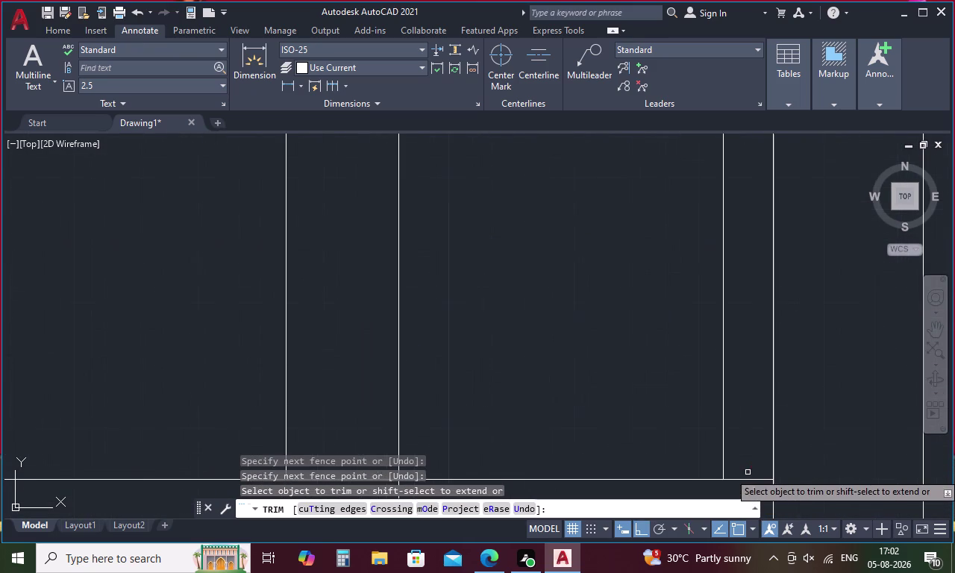
drag(750, 467, 752, 485)
scroll(down, 3)
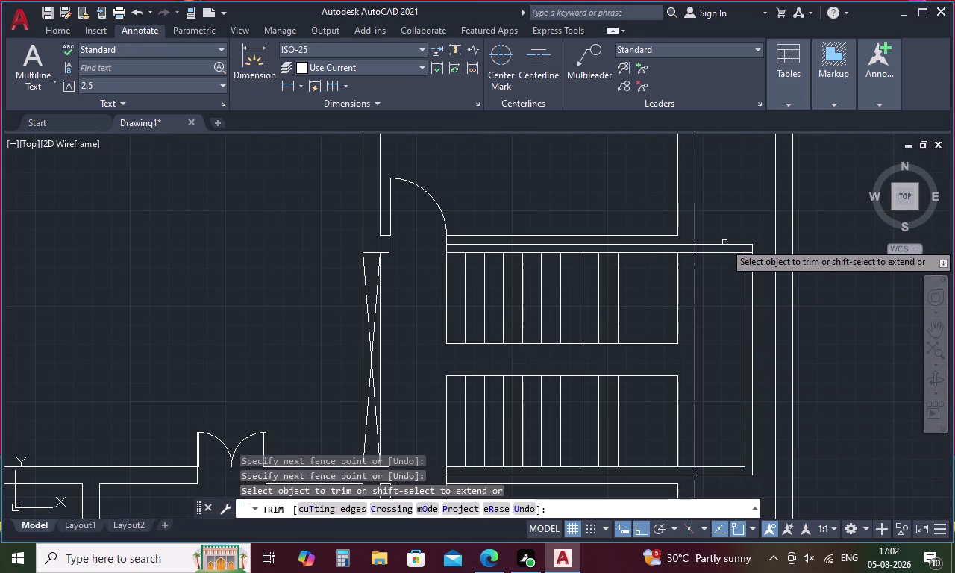
scroll(up, 3)
drag(764, 259, 772, 291)
scroll(down, 3)
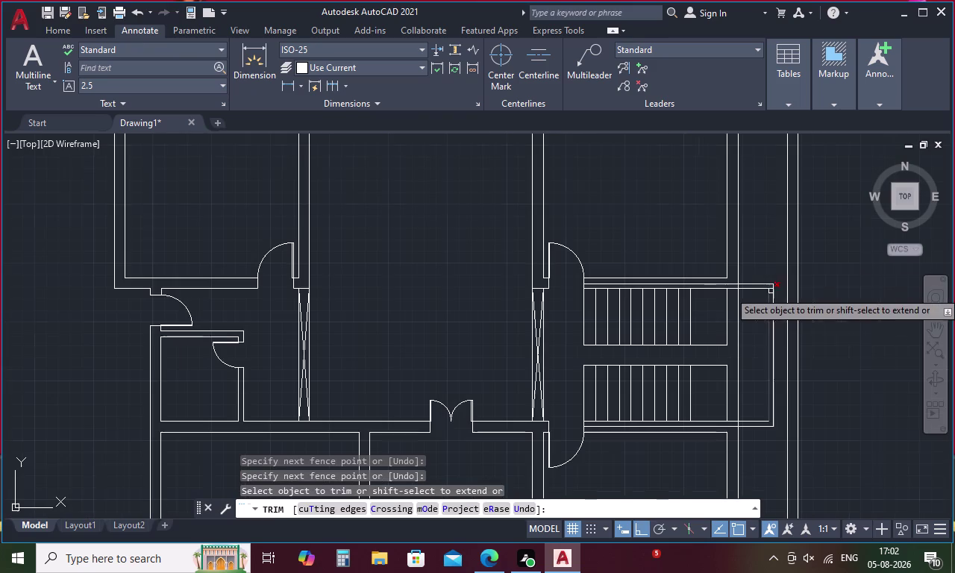
Trim the remaining stray segments at the landing's top edge and lower corner, undoing one mistaken cut.
click(738, 336)
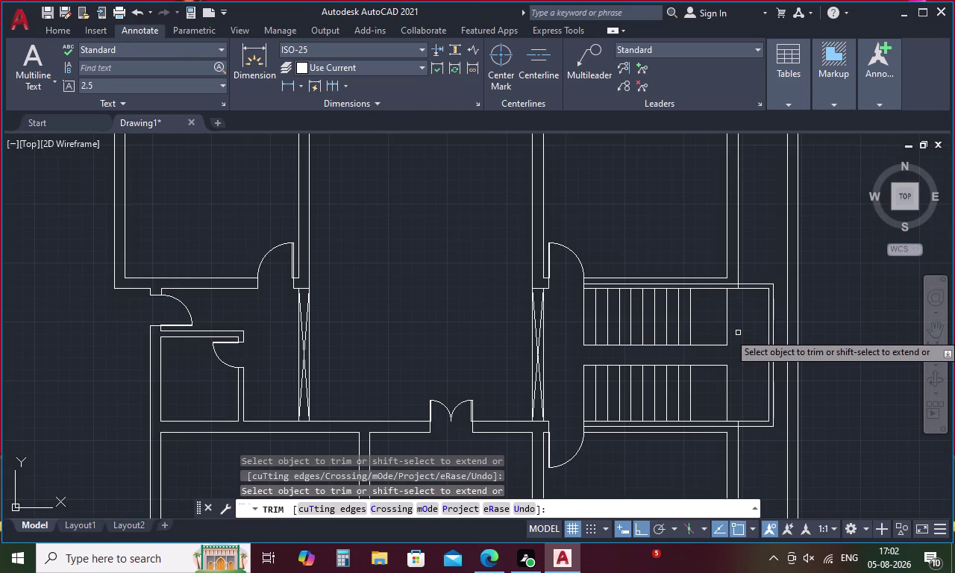
scroll(down, 3)
scroll(up, 3)
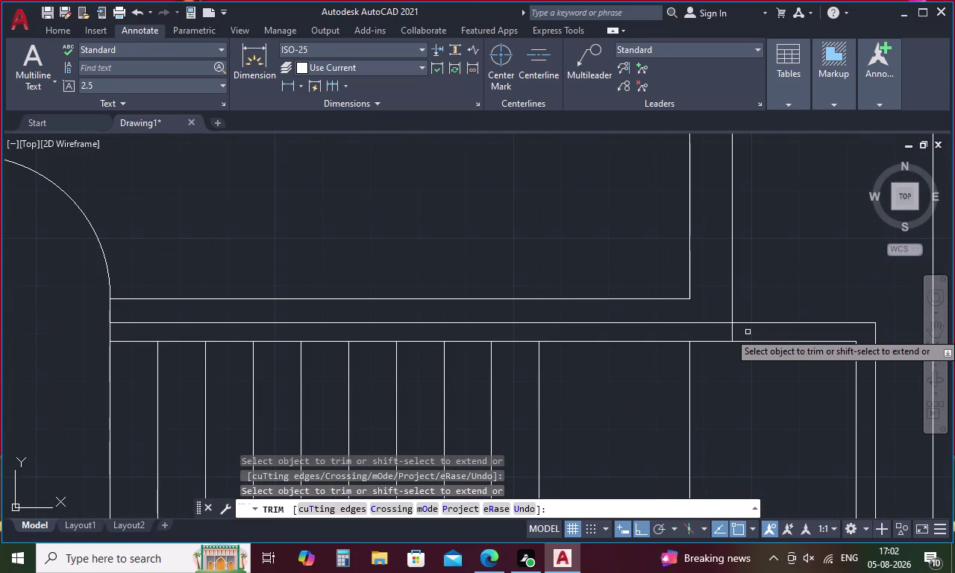
drag(748, 332, 730, 332)
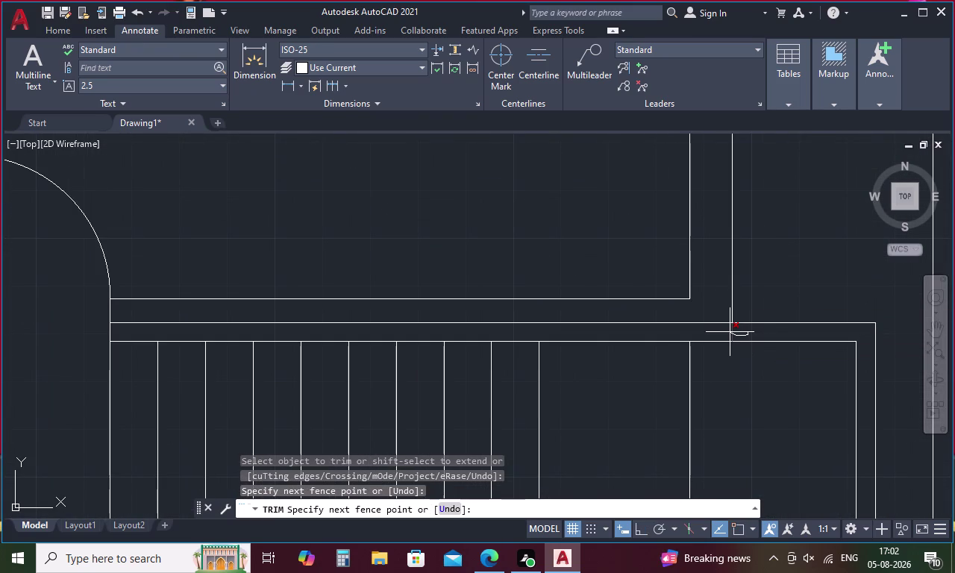
drag(729, 332, 741, 336)
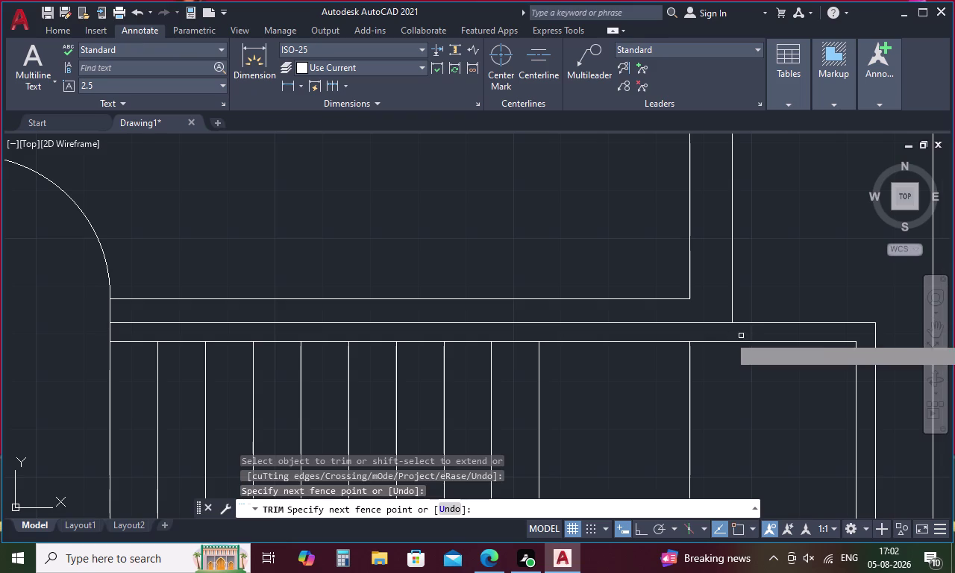
key(ctrl+z)
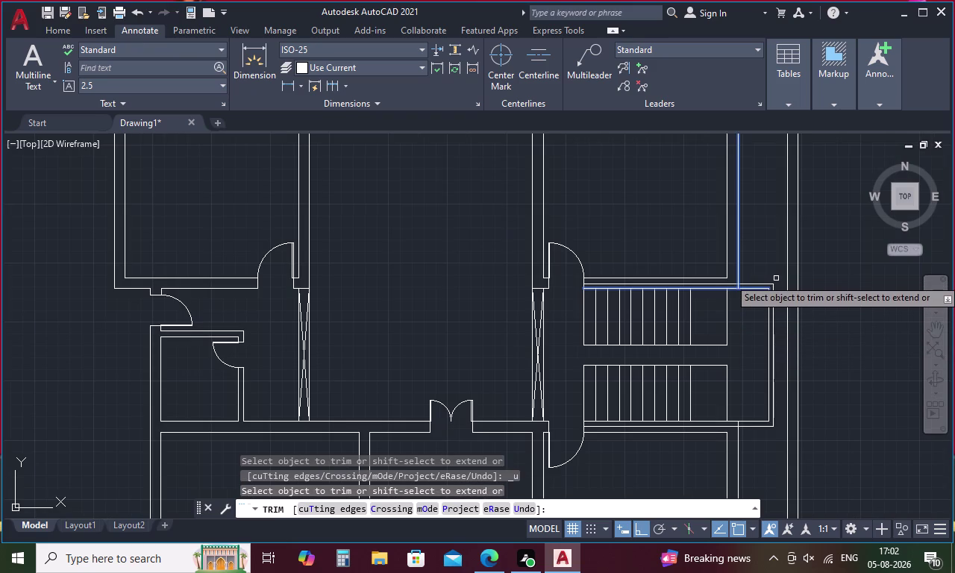
scroll(up, 3)
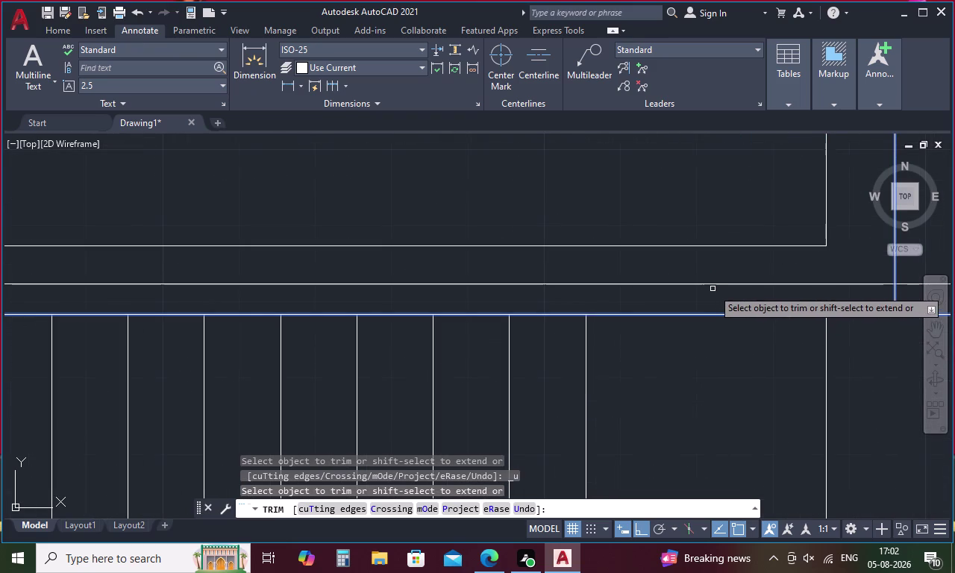
click(716, 283)
scroll(down, 3)
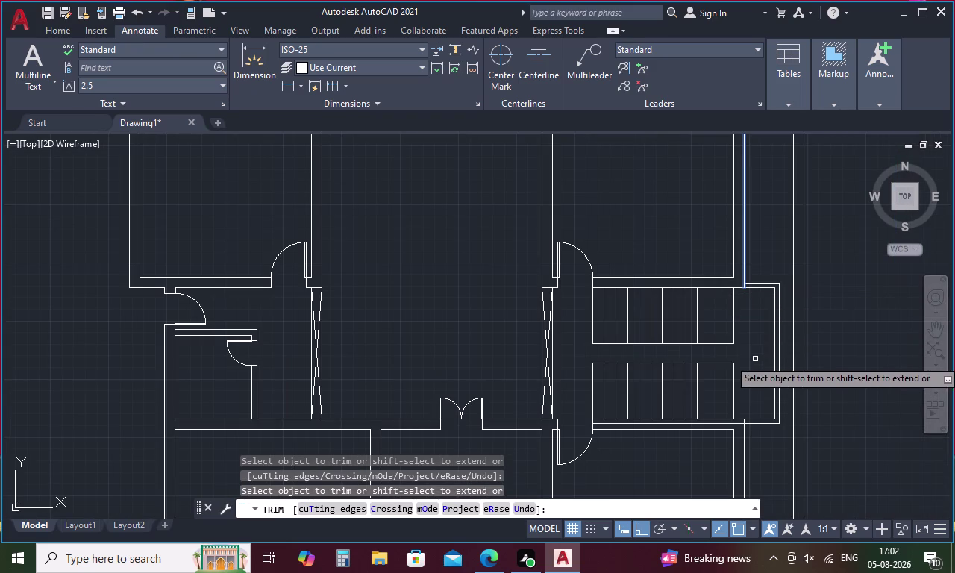
middle_drag(755, 389, 739, 308)
scroll(up, 3)
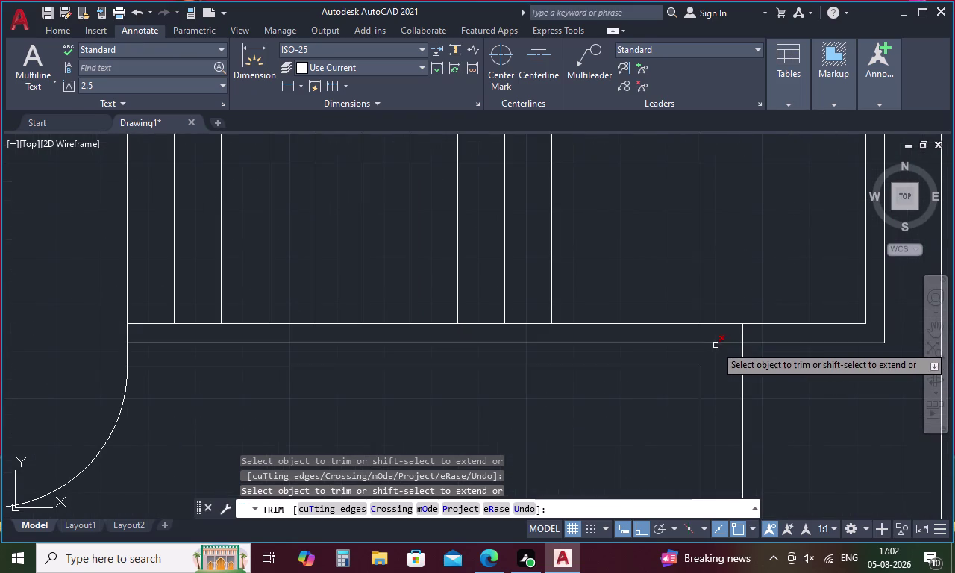
click(715, 344)
scroll(down, 3)
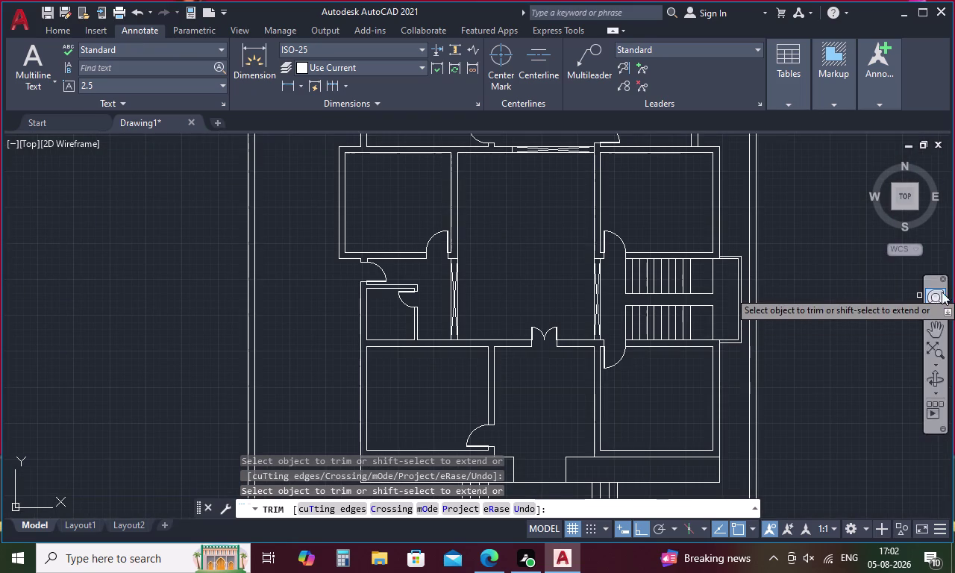
key(Escape)
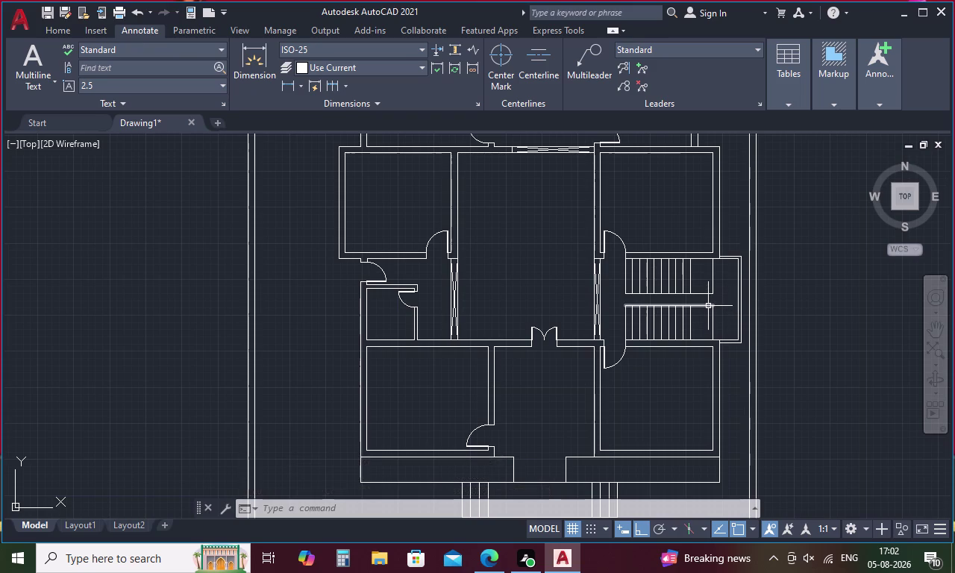
Extend the vertical line between the two stair flights.
text(ex)
key(space)
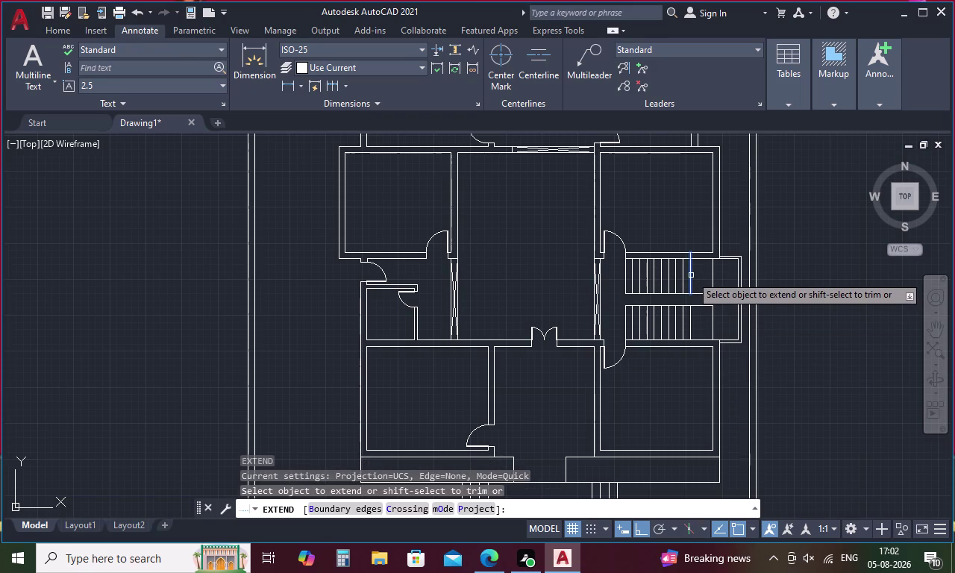
click(691, 284)
key(Escape)
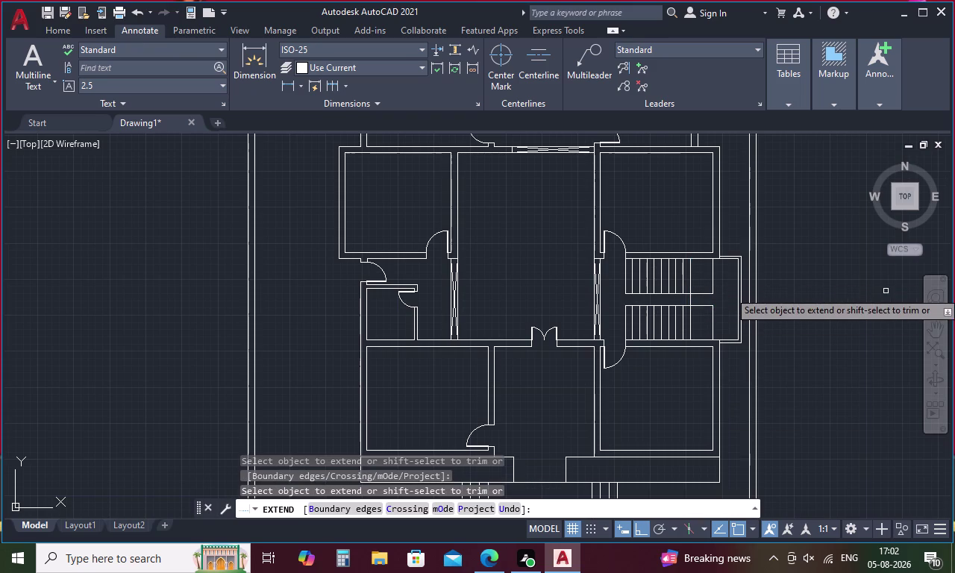
Trim the stray line and leftover segments between the stair flights at the landing.
key(t)
key(r)
key(space)
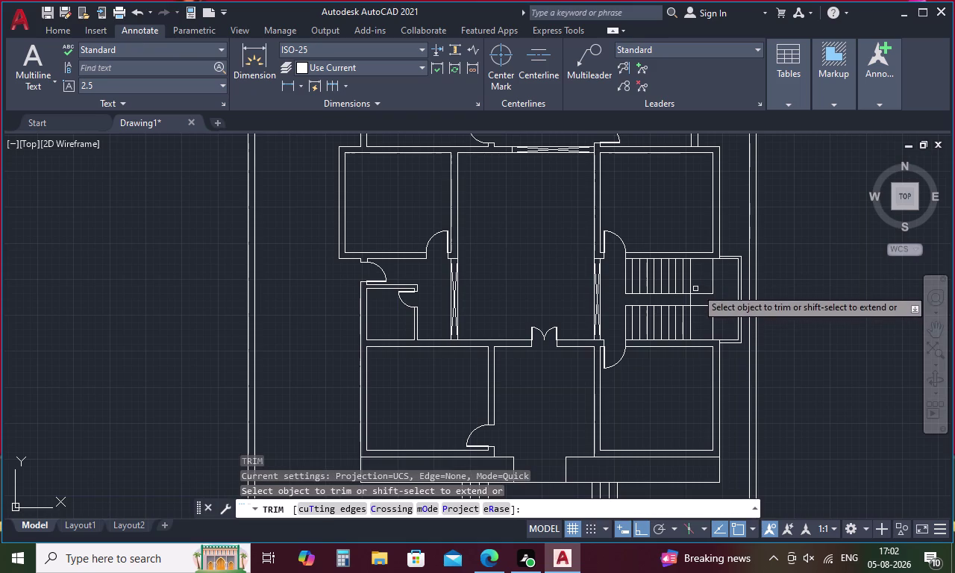
drag(701, 284, 705, 314)
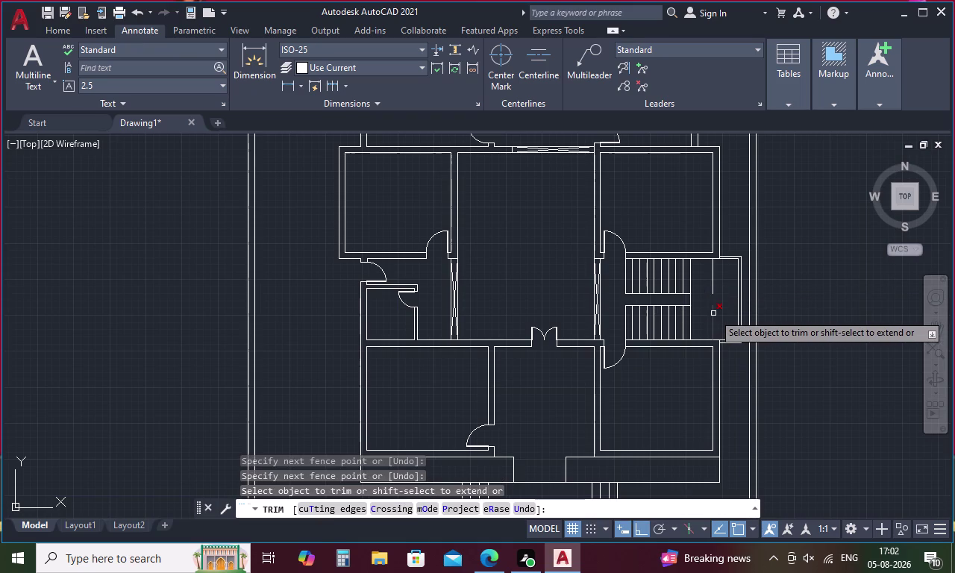
click(713, 314)
click(712, 285)
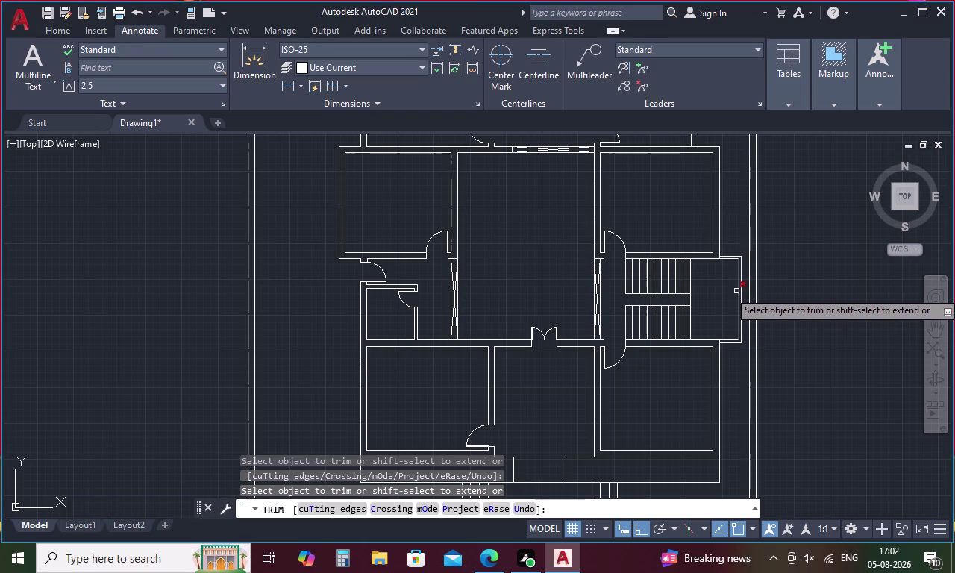
key(Escape)
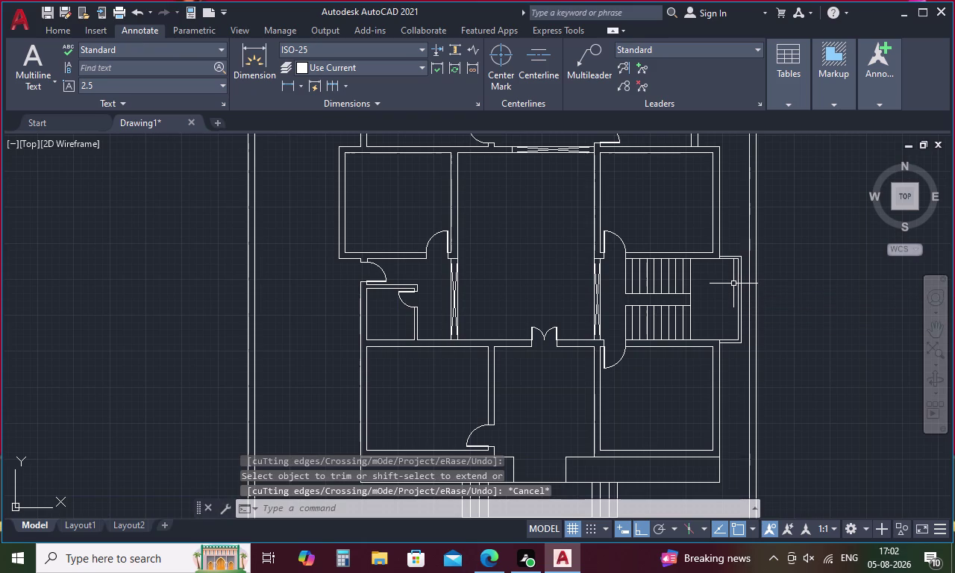
key(ctrl+1)
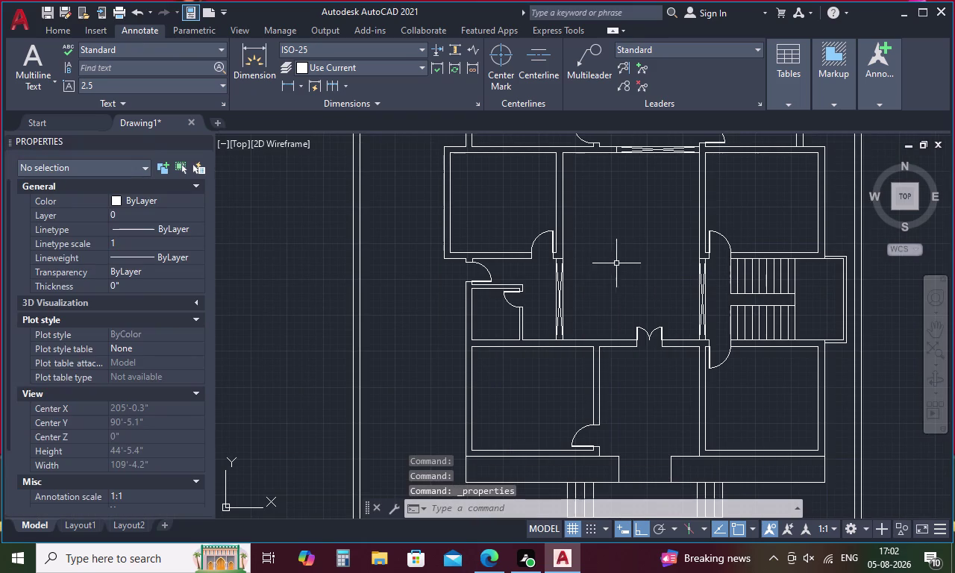
Load the ACAD_ISO02W100 dashed linetype through the LT Linetype Manager.
text(l)
text(t)
key(space)
click(608, 149)
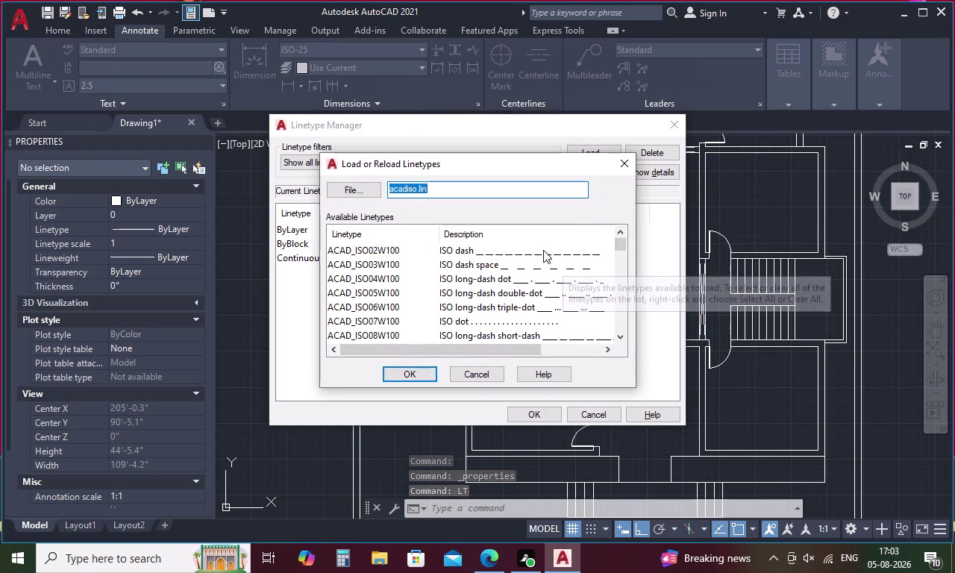
click(529, 251)
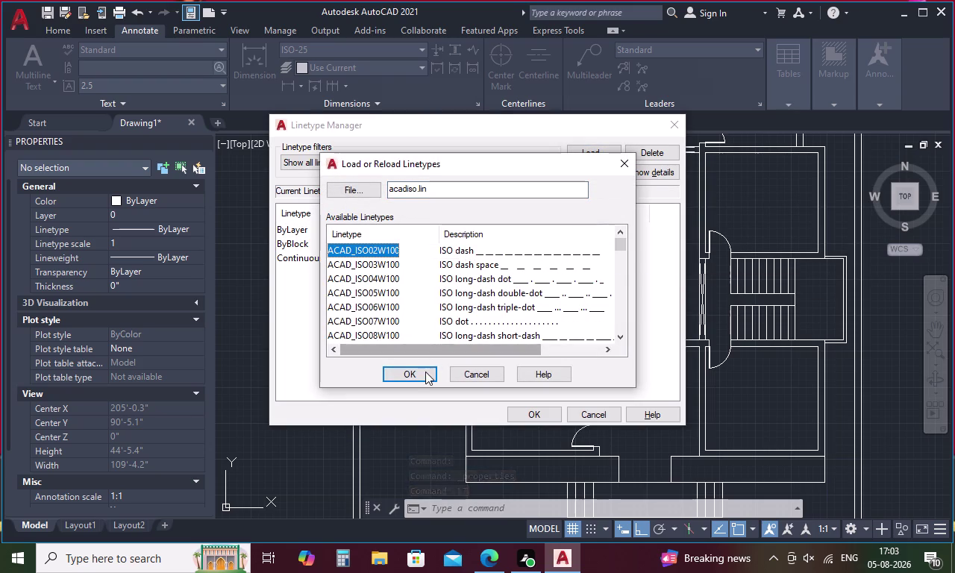
click(422, 374)
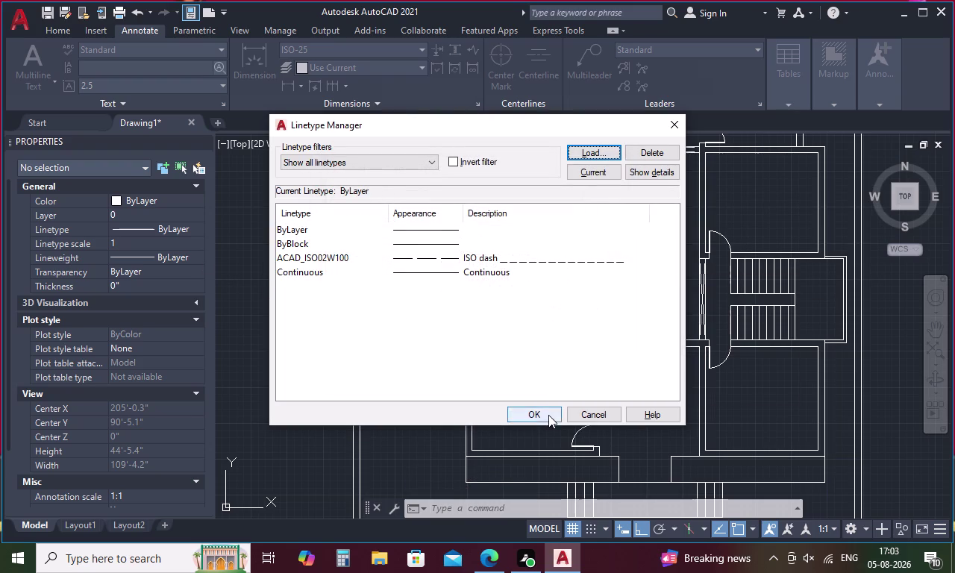
click(549, 415)
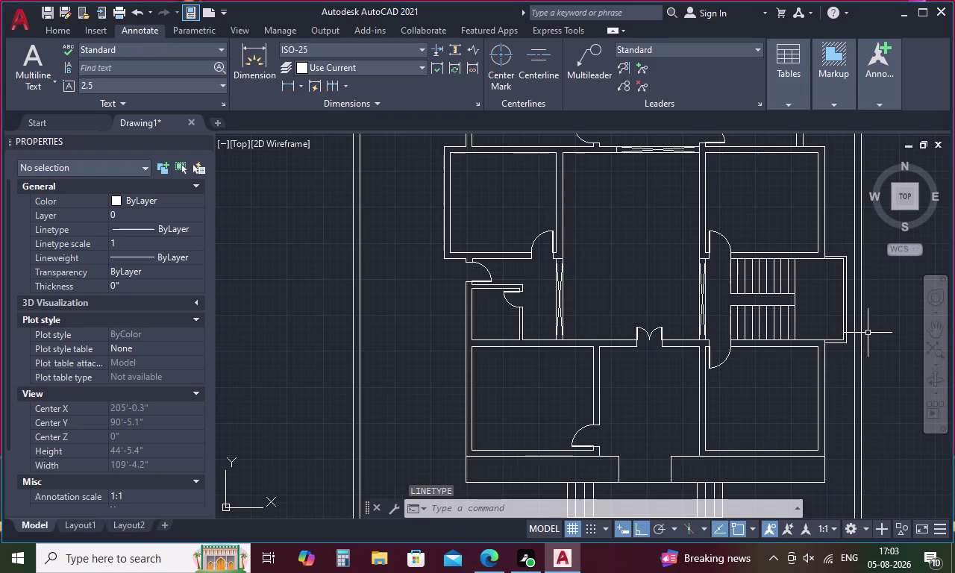
drag(840, 246, 841, 352)
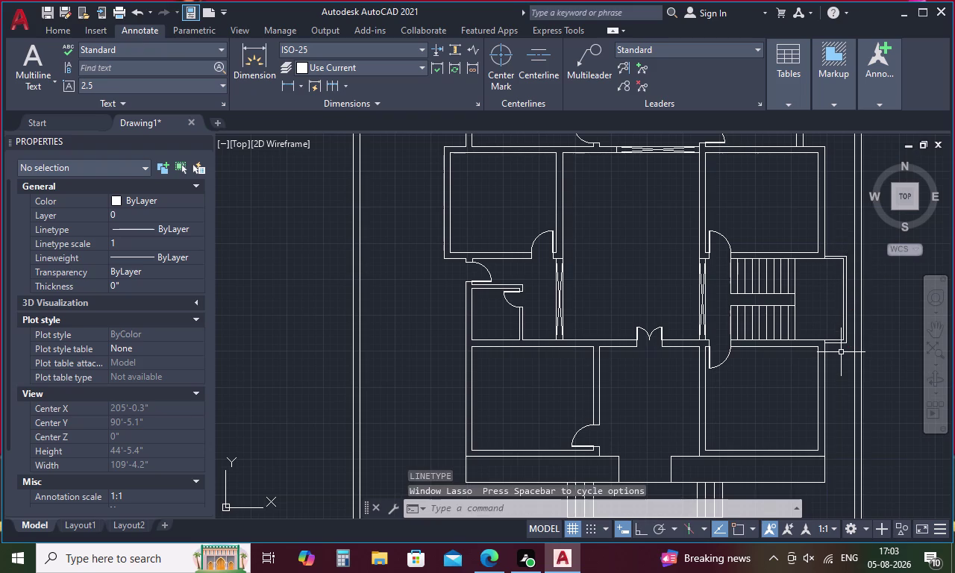
drag(852, 302, 837, 311)
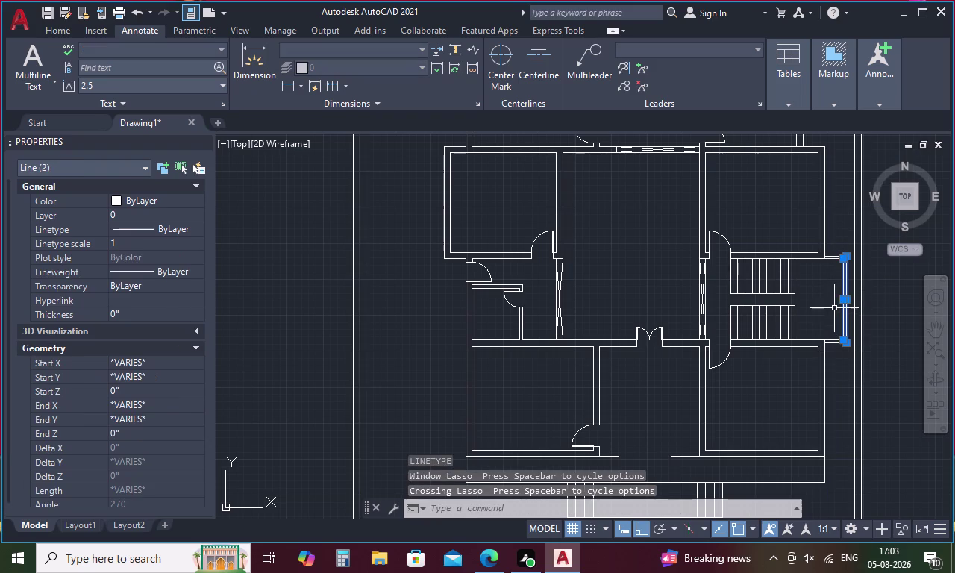
drag(832, 324, 838, 355)
click(836, 344)
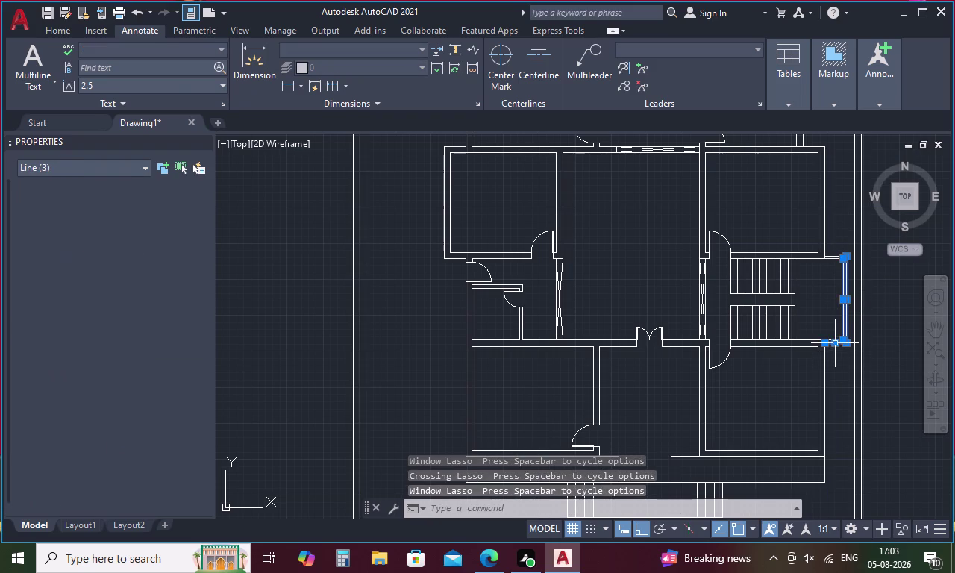
scroll(up, 3)
click(833, 356)
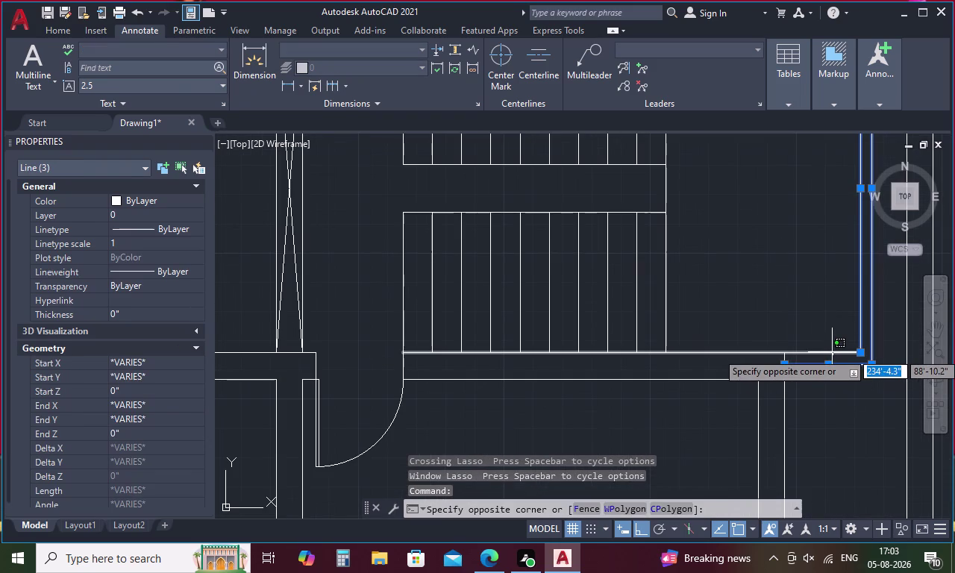
key(Escape)
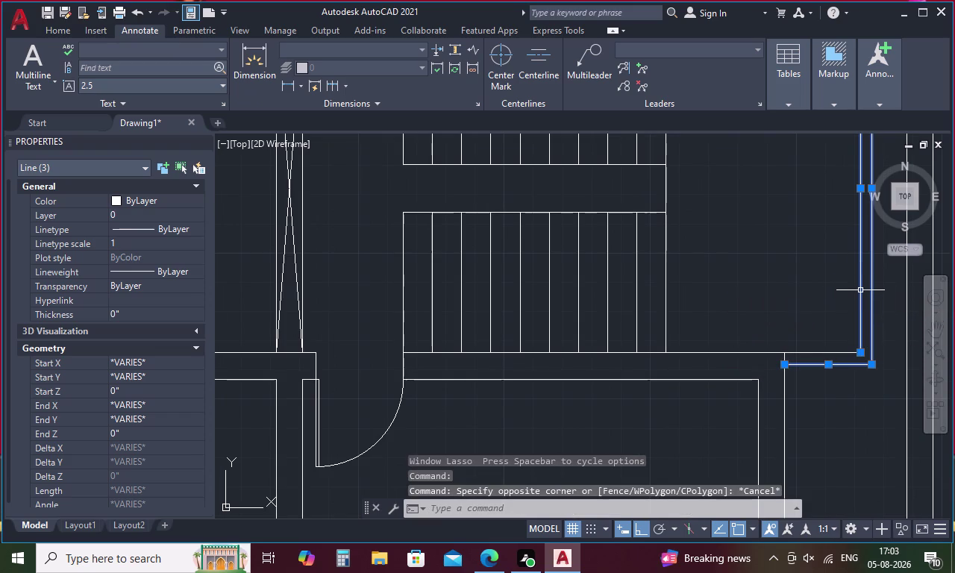
key(Escape)
text(br)
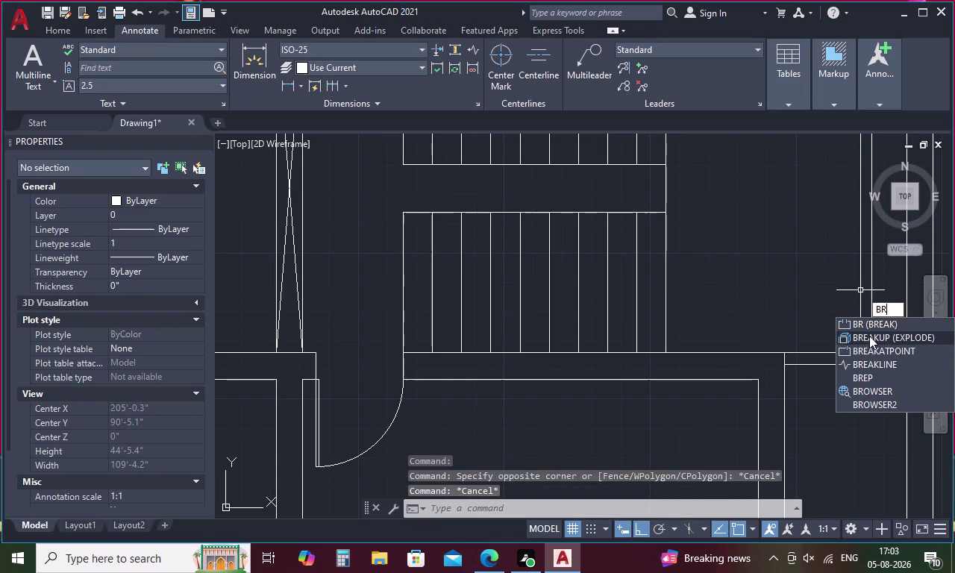
Split the lower landing wall line at a point near the landing's outer edge.
click(870, 347)
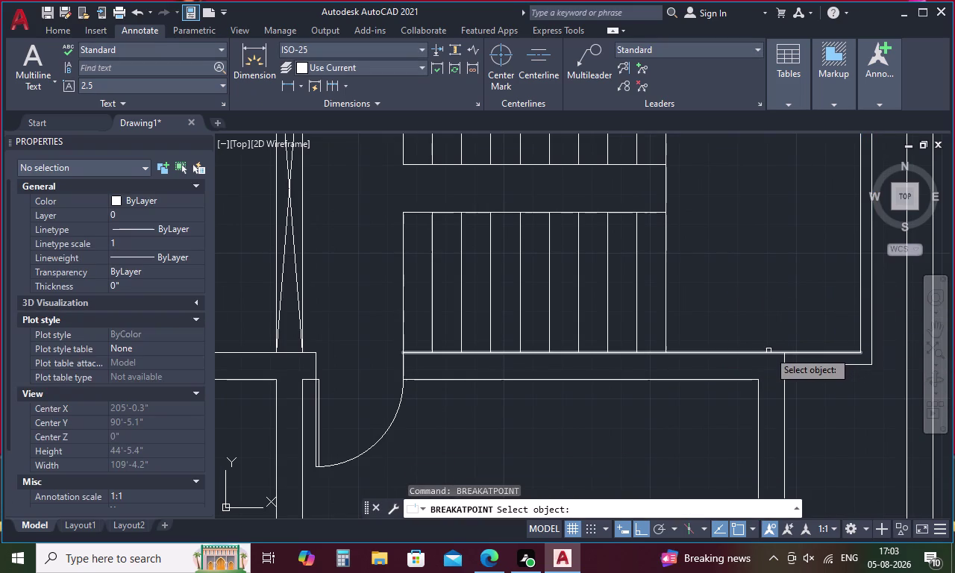
click(768, 351)
click(780, 352)
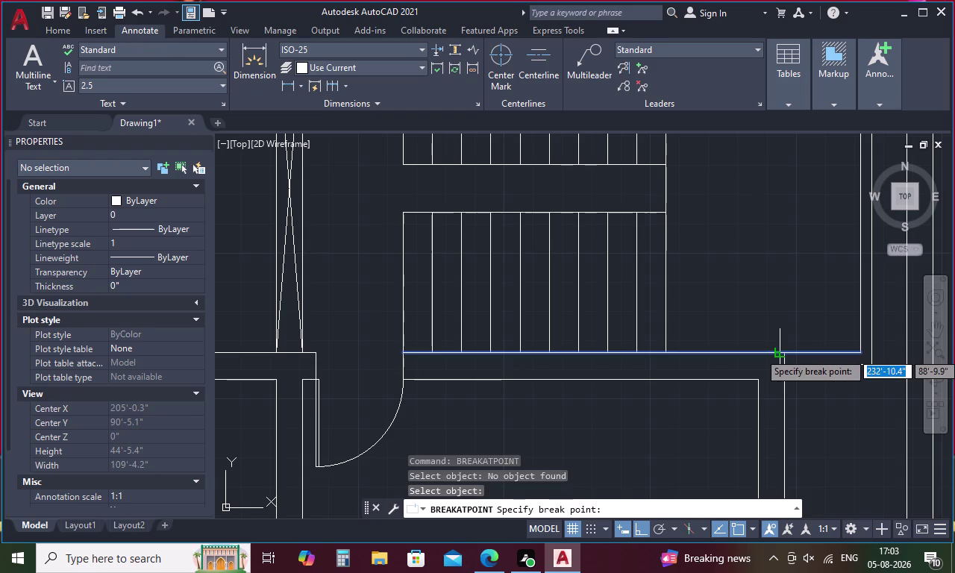
click(787, 352)
key(space)
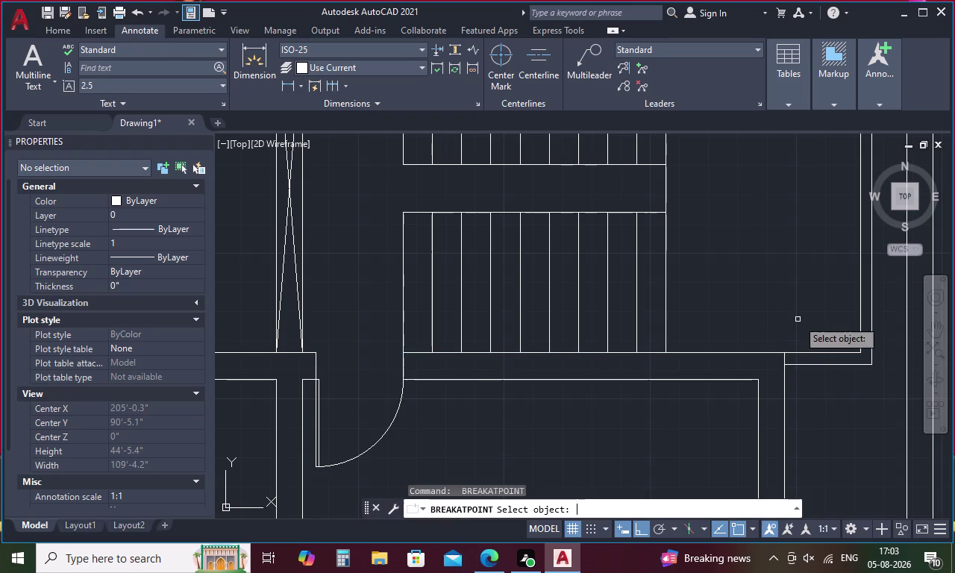
Split the upper landing wall line at a point near the landing's outer edge.
scroll(down, 3)
scroll(up, 3)
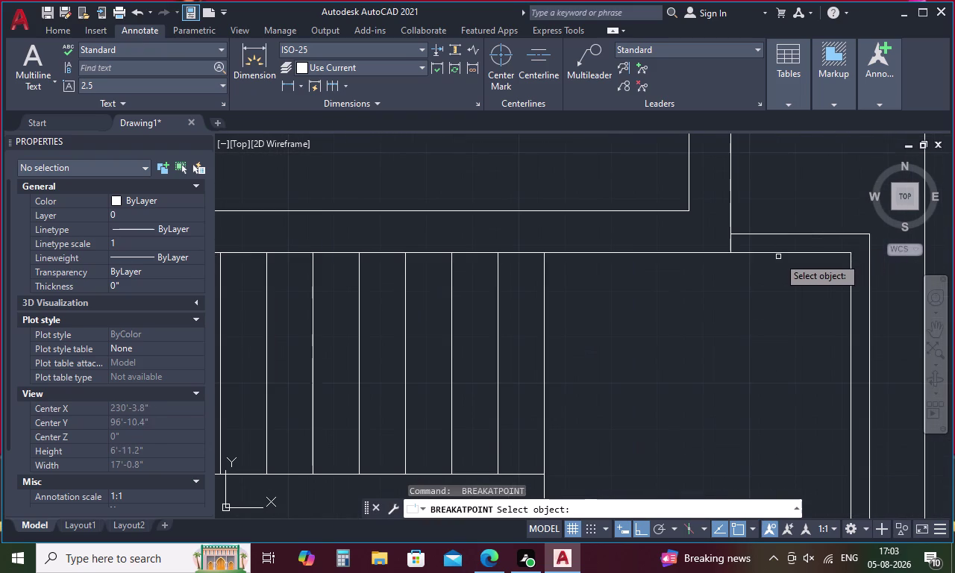
click(783, 250)
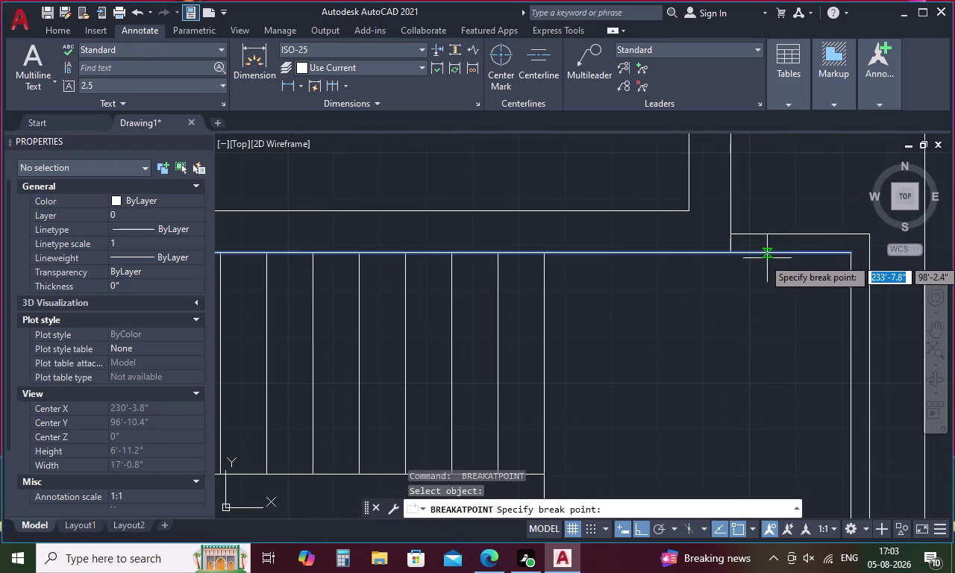
click(735, 253)
scroll(down, 3)
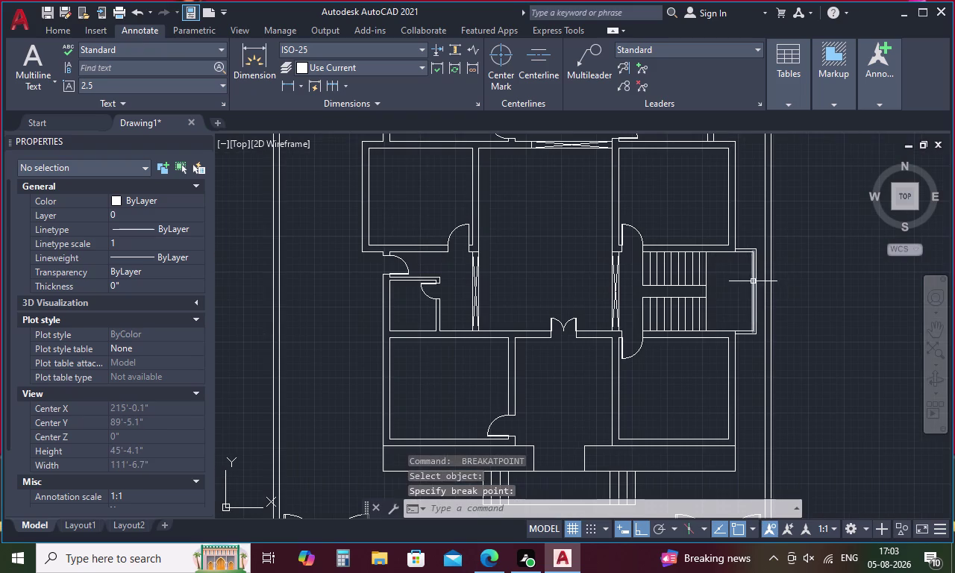
key(Escape)
Give the projecting landing's outline lines the dashed ACAD_ISO02W100 linetype.
drag(758, 240, 757, 280)
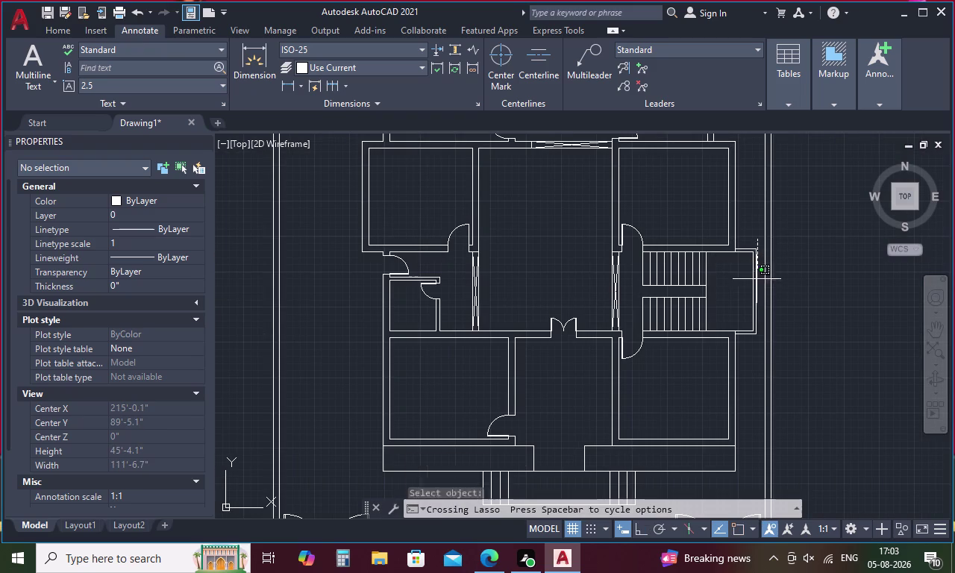
drag(757, 280, 748, 338)
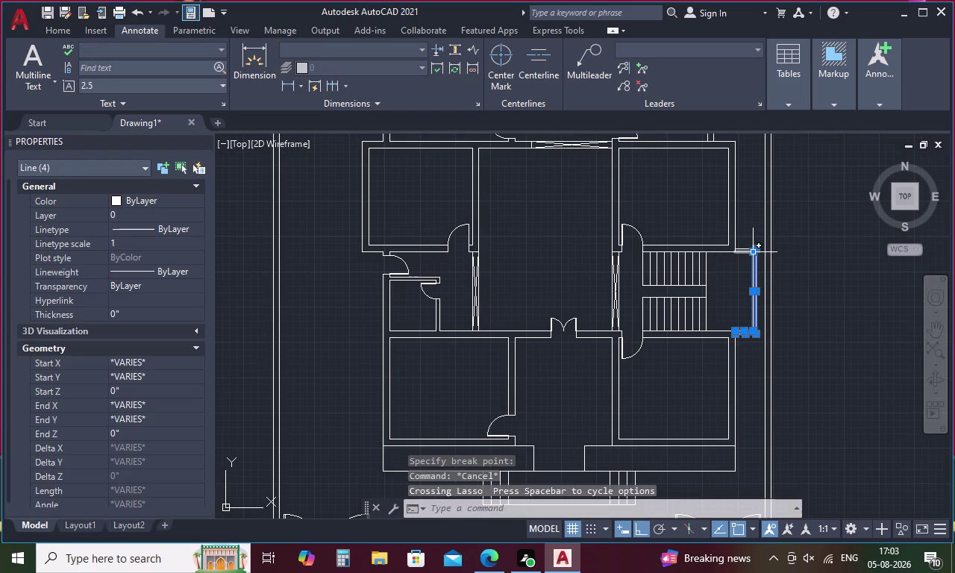
drag(749, 242, 744, 266)
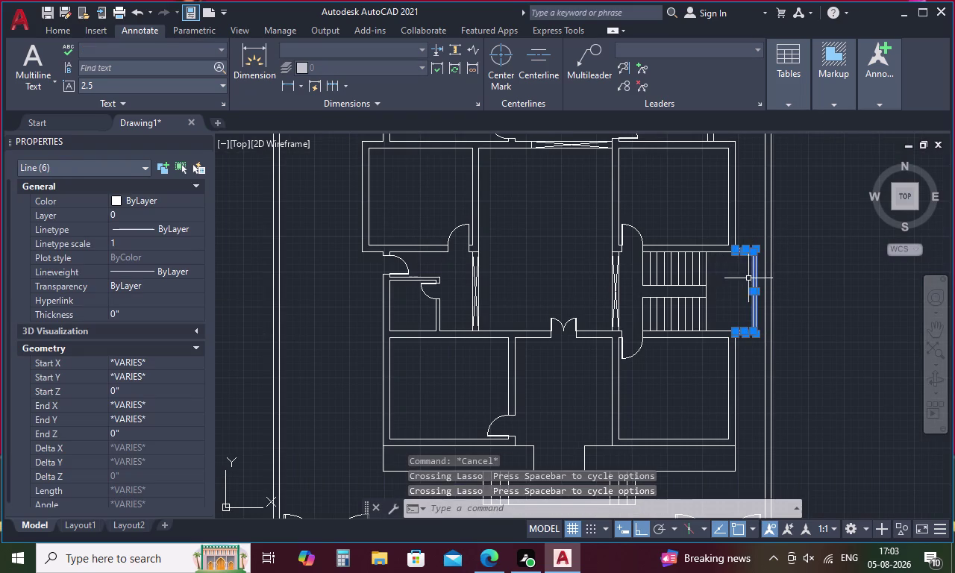
click(194, 228)
click(198, 227)
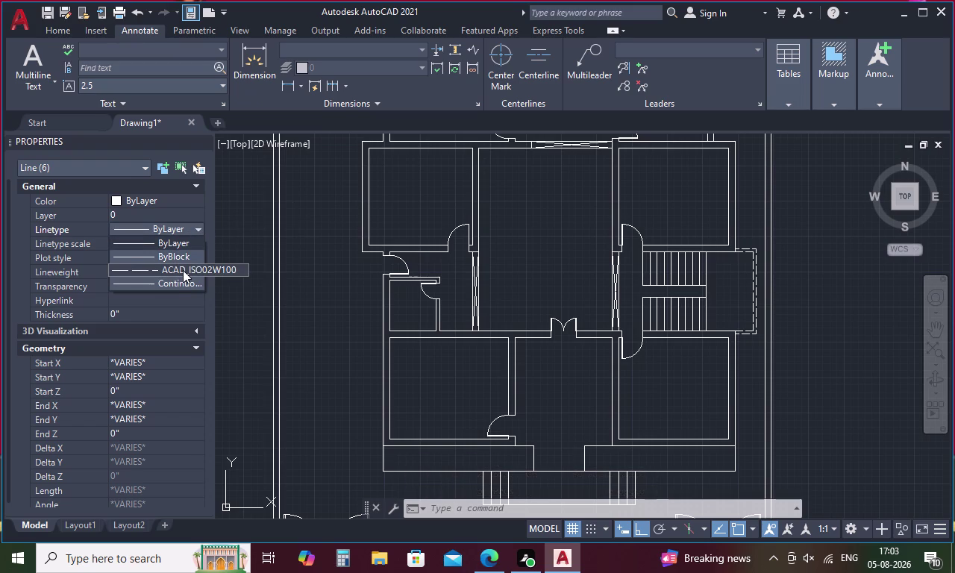
click(183, 270)
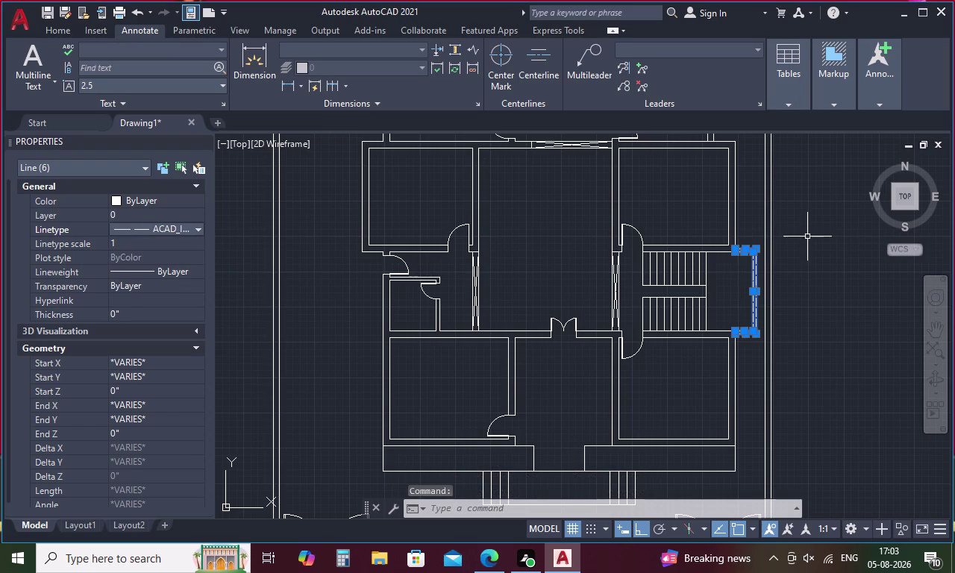
Clear the landing line selection and return to the full plan view.
click(808, 237)
click(808, 236)
click(808, 237)
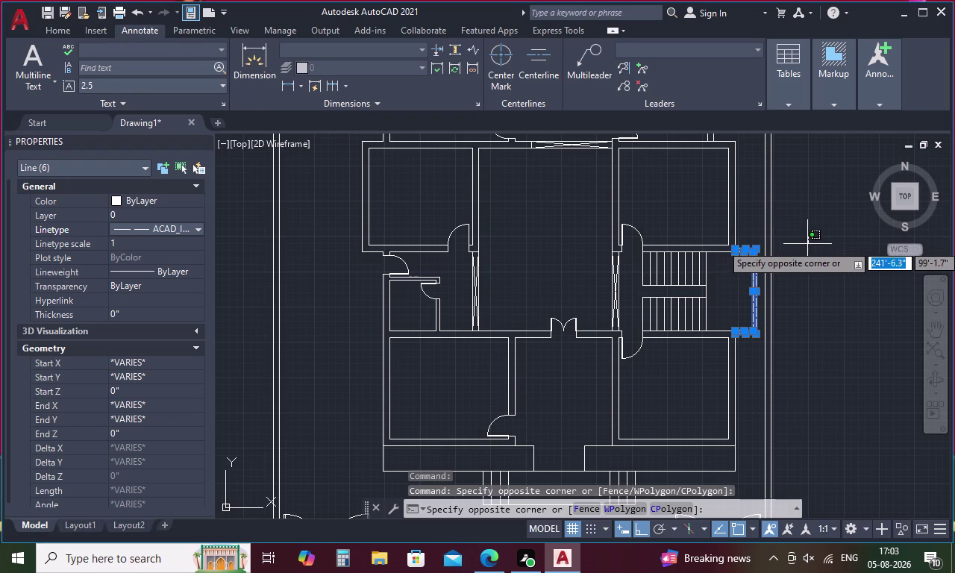
key(Escape)
key(Escape)
key(Escape)
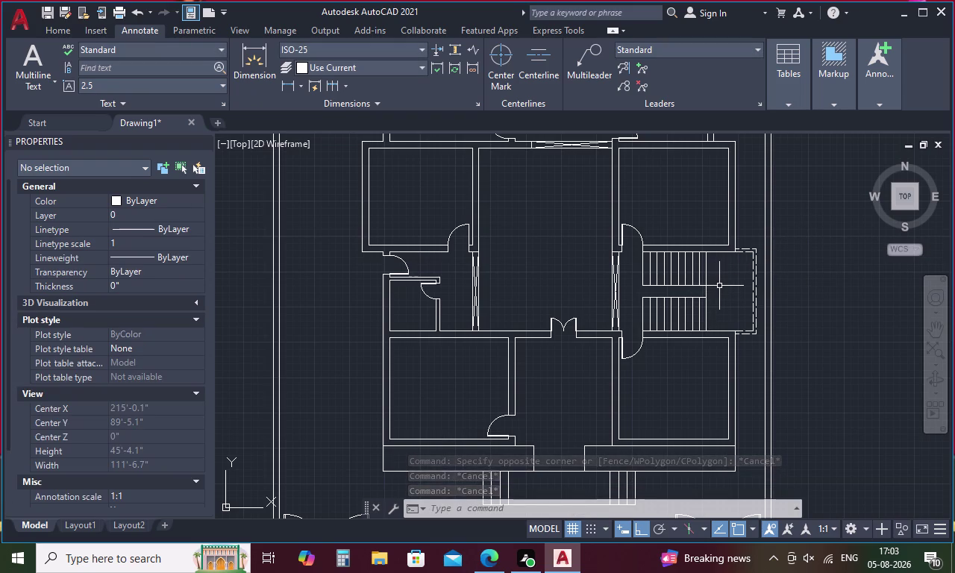
scroll(down, 3)
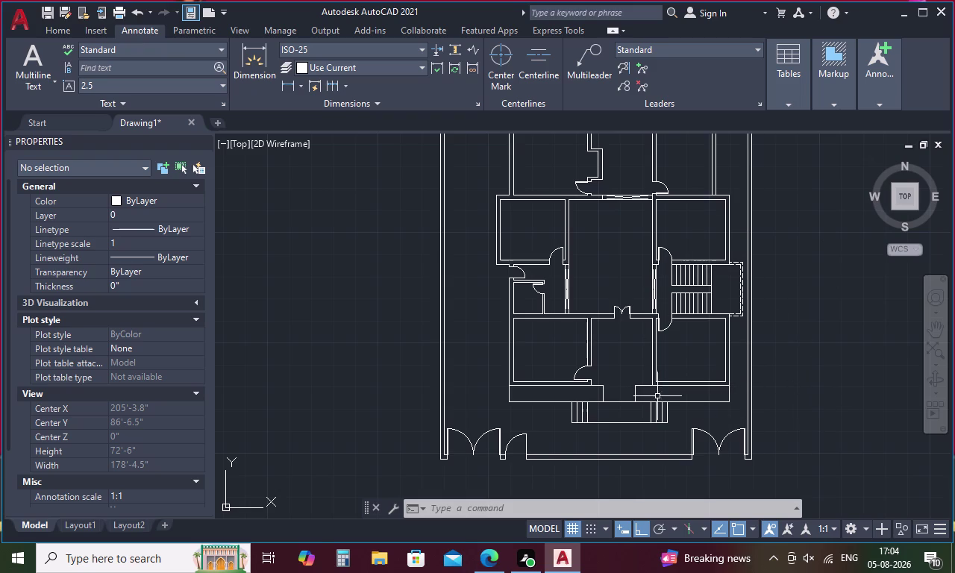
scroll(down, 3)
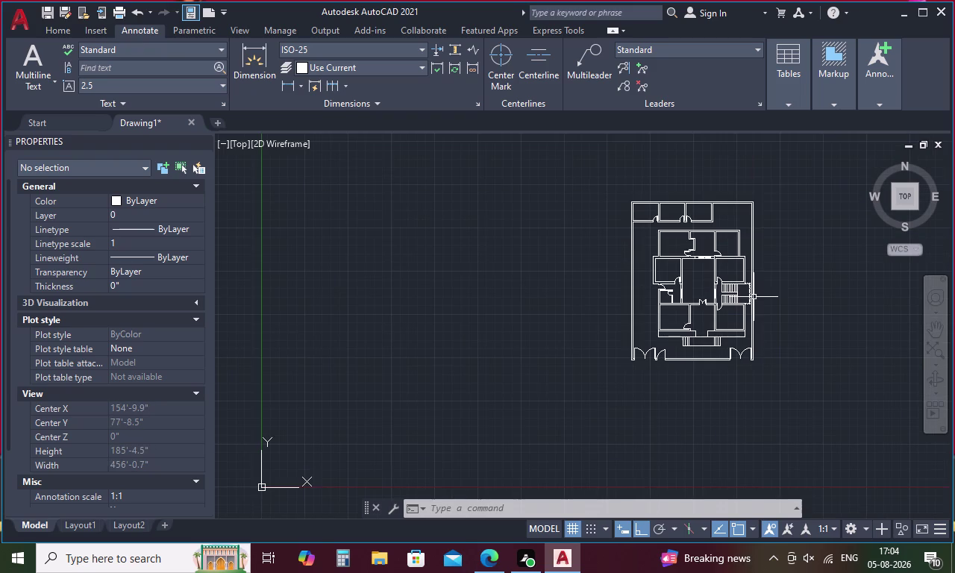
scroll(up, 3)
scroll(down, 3)
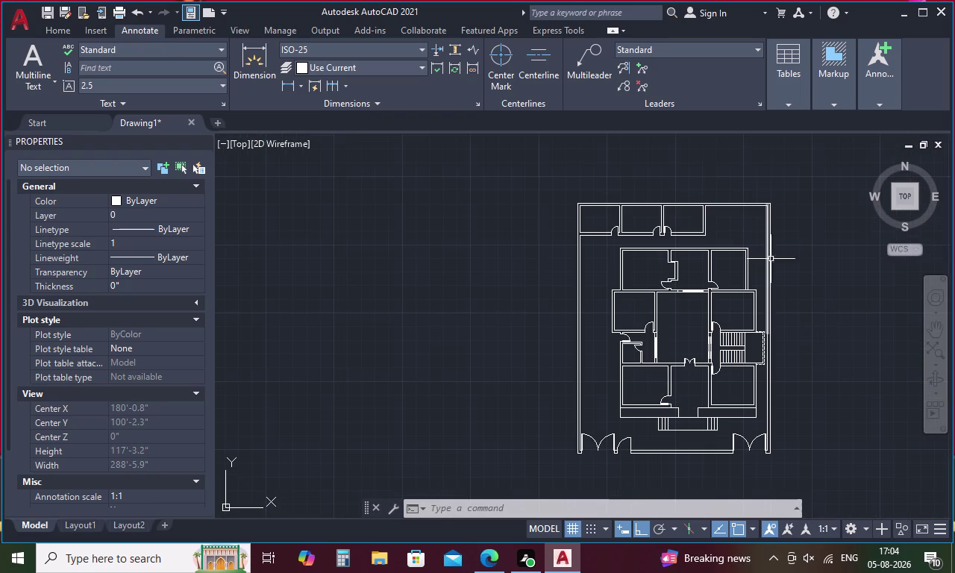
scroll(up, 3)
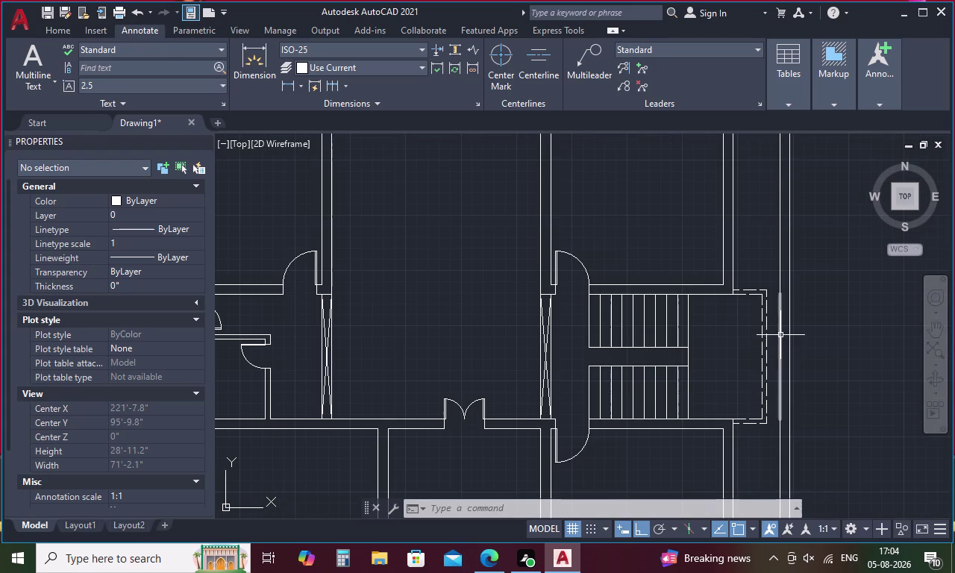
scroll(down, 3)
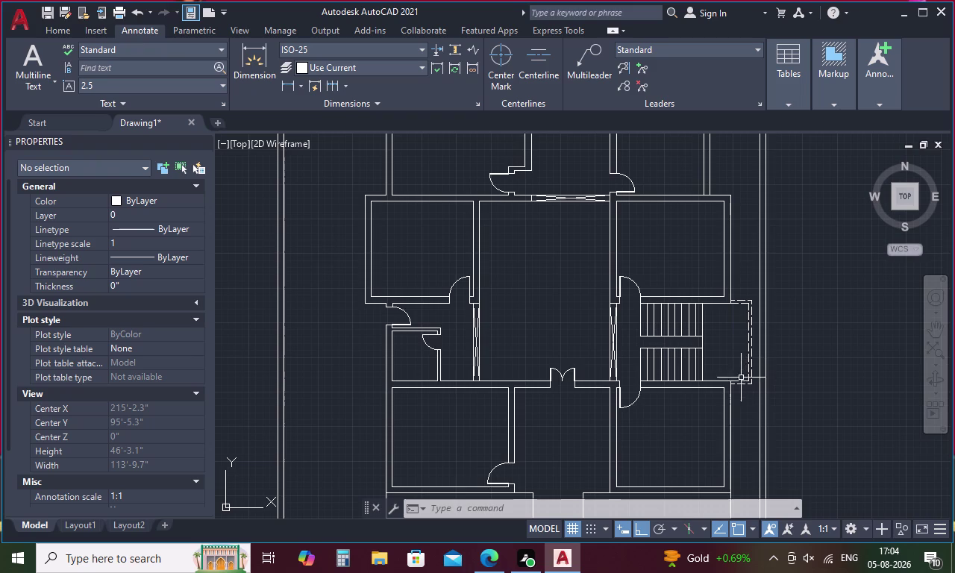
scroll(down, 3)
scroll(up, 3)
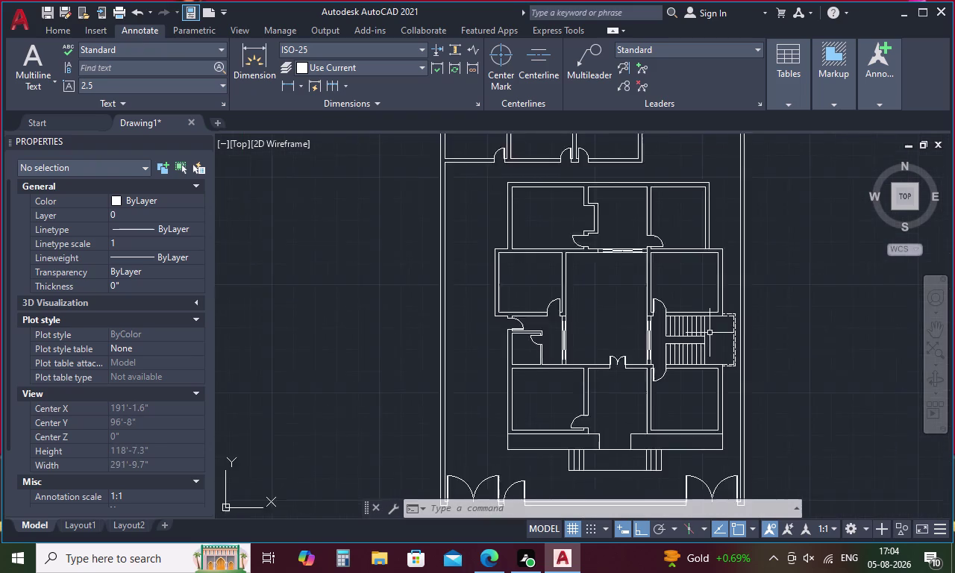
scroll(down, 3)
scroll(up, 3)
scroll(down, 3)
scroll(up, 3)
scroll(down, 3)
scroll(up, 3)
scroll(down, 3)
scroll(up, 3)
scroll(down, 3)
scroll(up, 3)
scroll(down, 3)
scroll(up, 3)
scroll(down, 3)
scroll(up, 3)
scroll(down, 3)
scroll(up, 3)
scroll(down, 3)
scroll(up, 3)
scroll(down, 3)
scroll(up, 3)
scroll(down, 3)
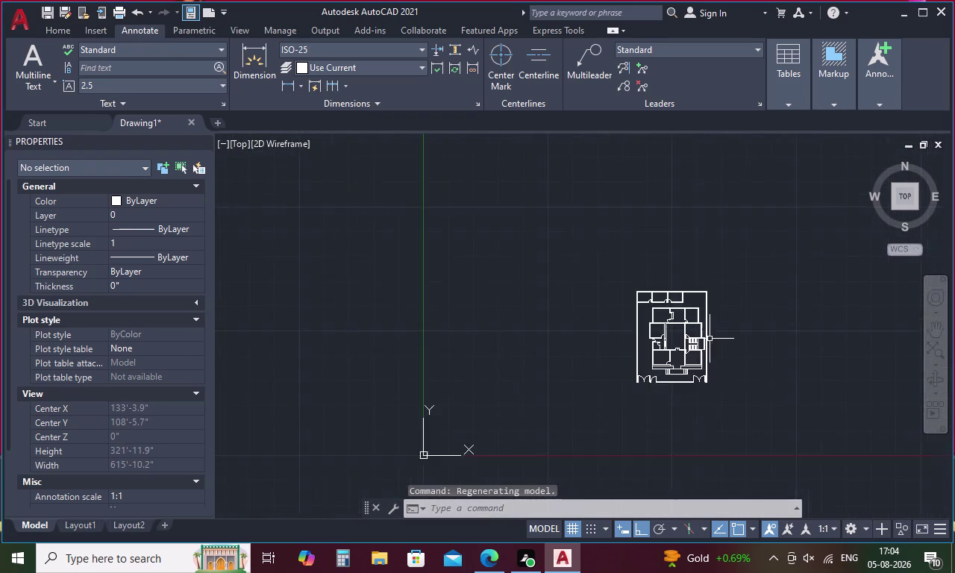
scroll(up, 3)
scroll(down, 3)
scroll(up, 3)
scroll(up, 3)
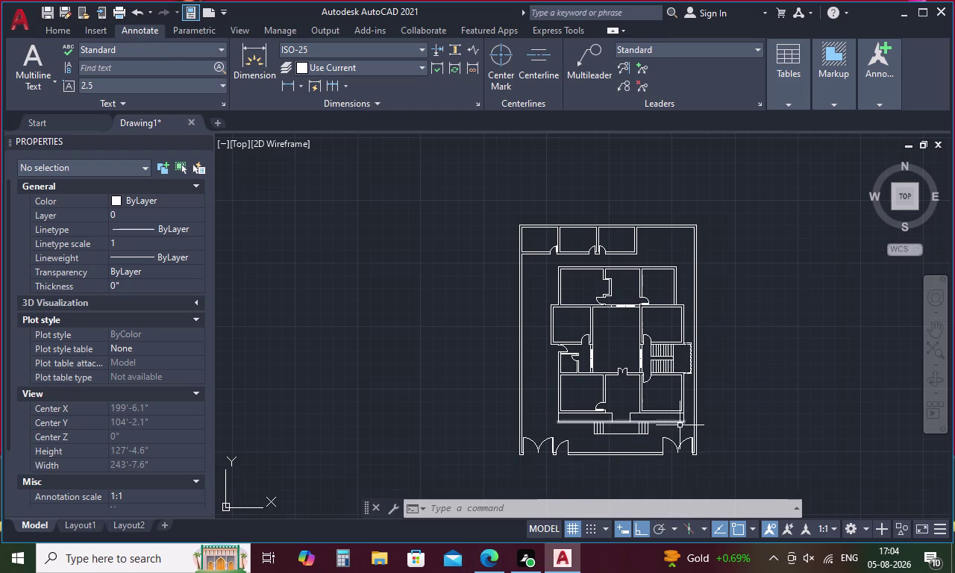
scroll(up, 3)
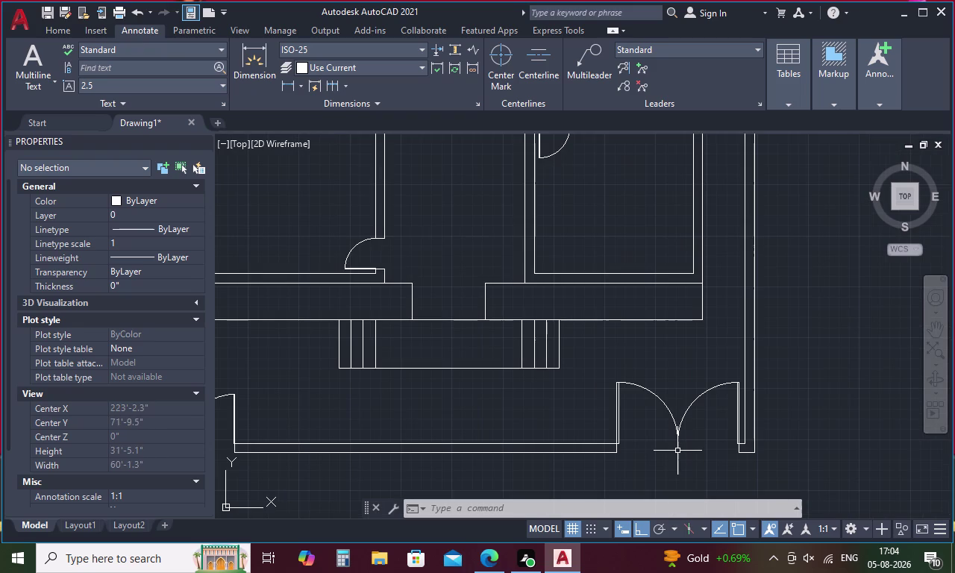
scroll(down, 3)
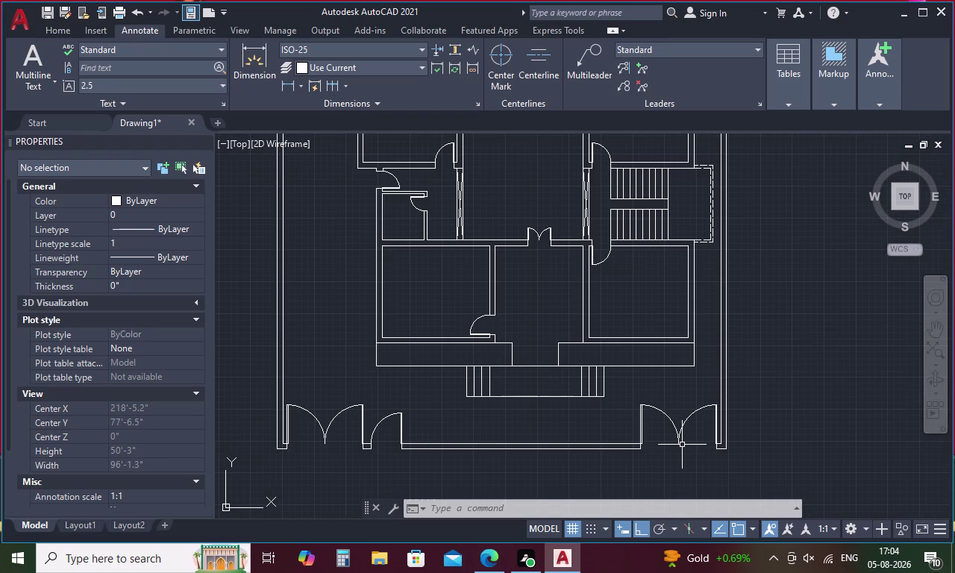
scroll(down, 3)
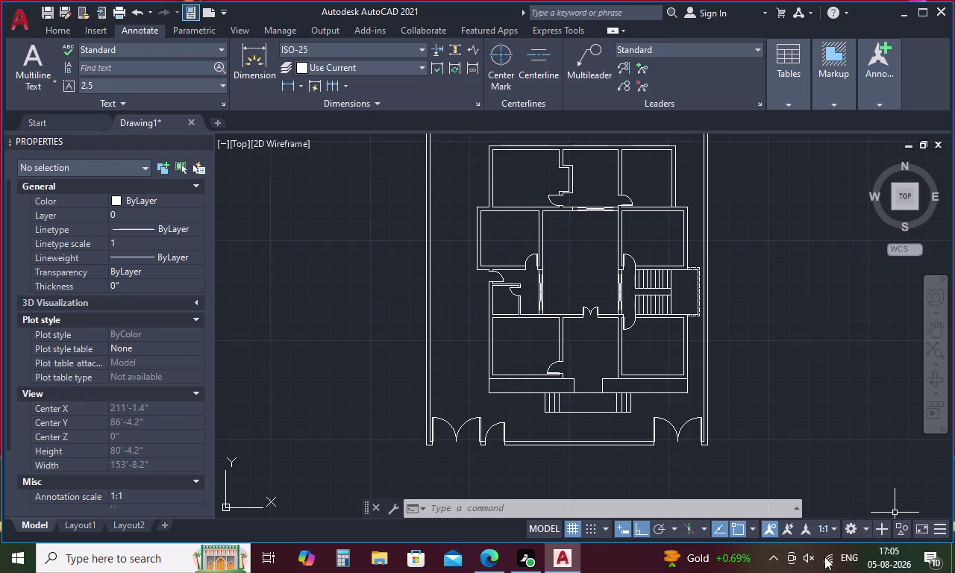
key(Escape)
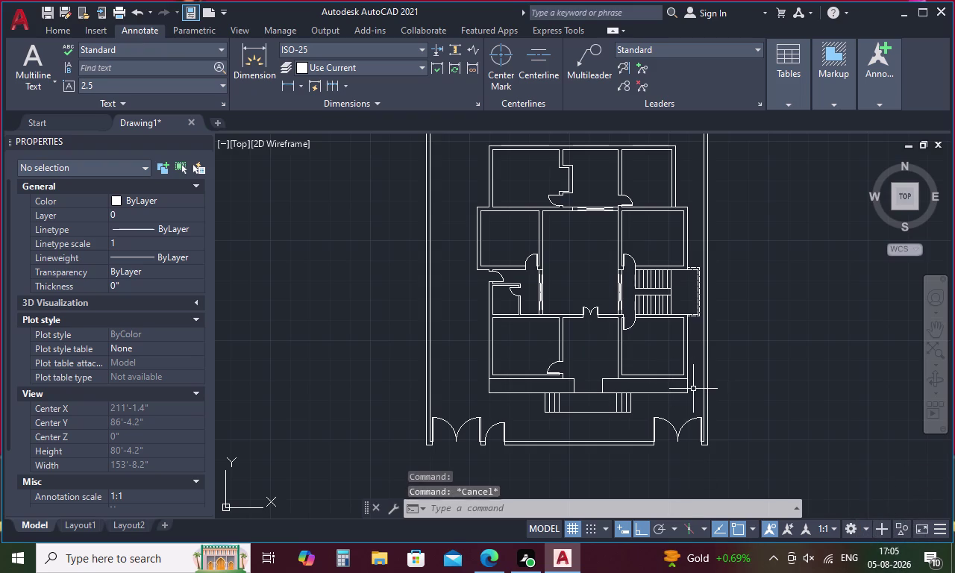
Begin a line at the wall opening below the room, then cancel it.
key(l)
key(space)
scroll(up, 3)
click(631, 346)
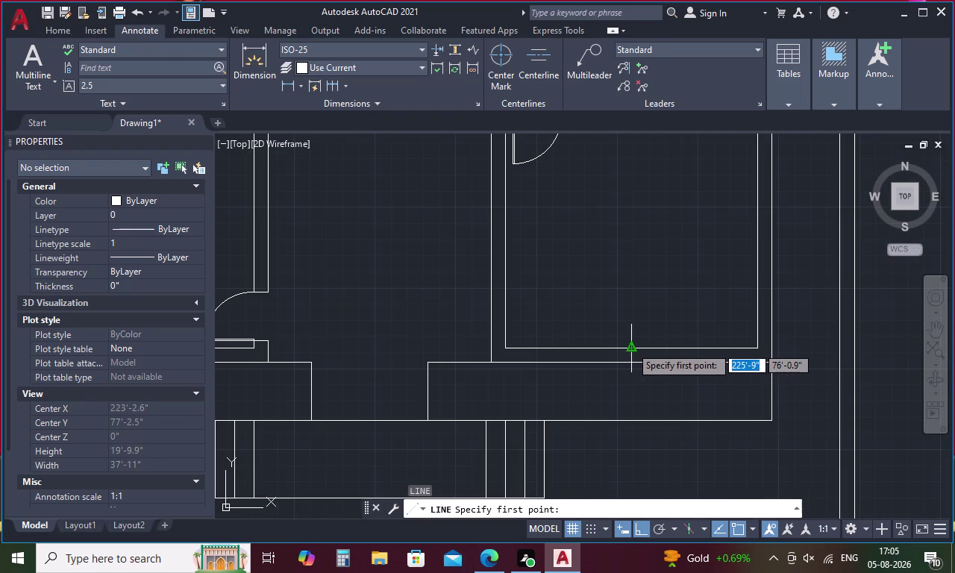
click(630, 362)
key(Escape)
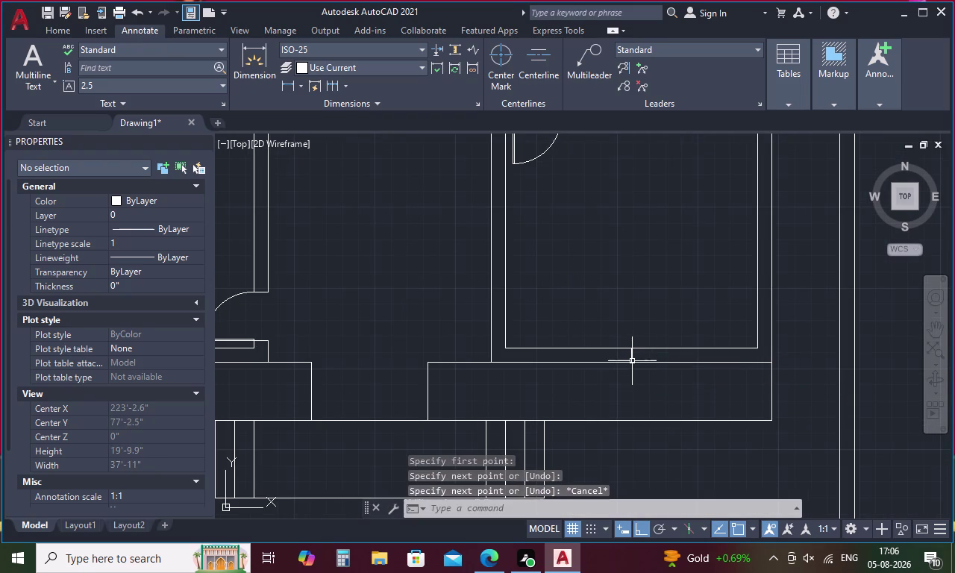
Offset the two short wall lines 2' into the opening.
text(o 2')
key(space)
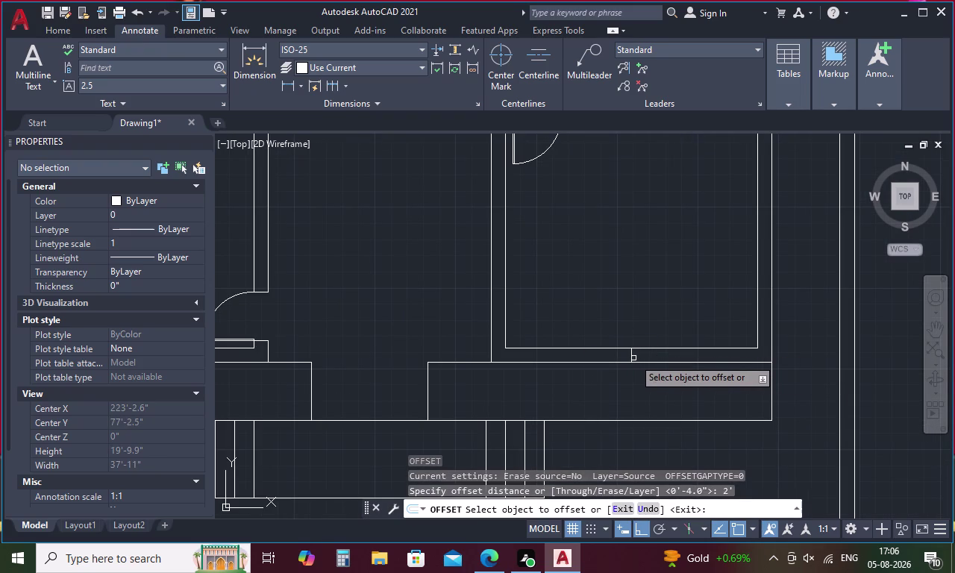
click(630, 358)
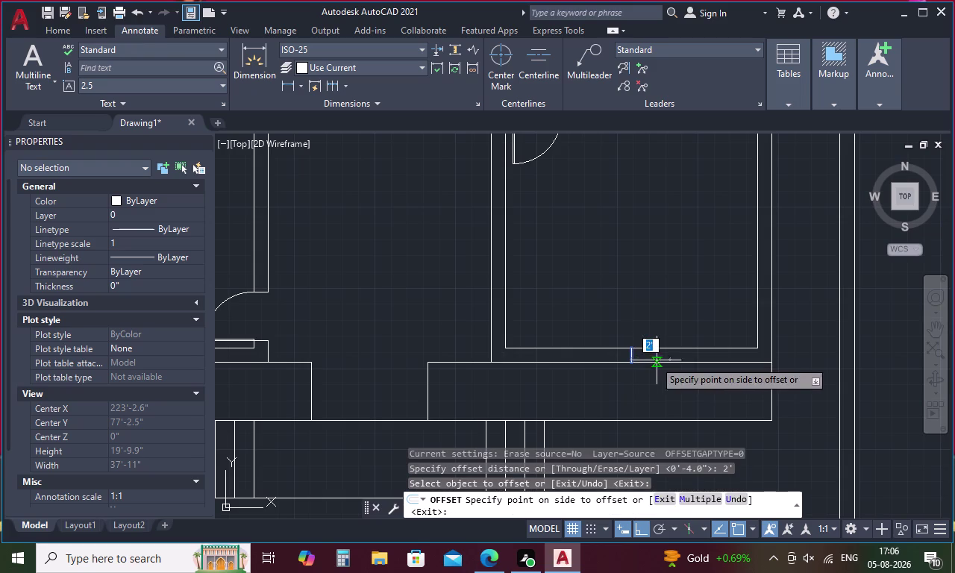
click(679, 357)
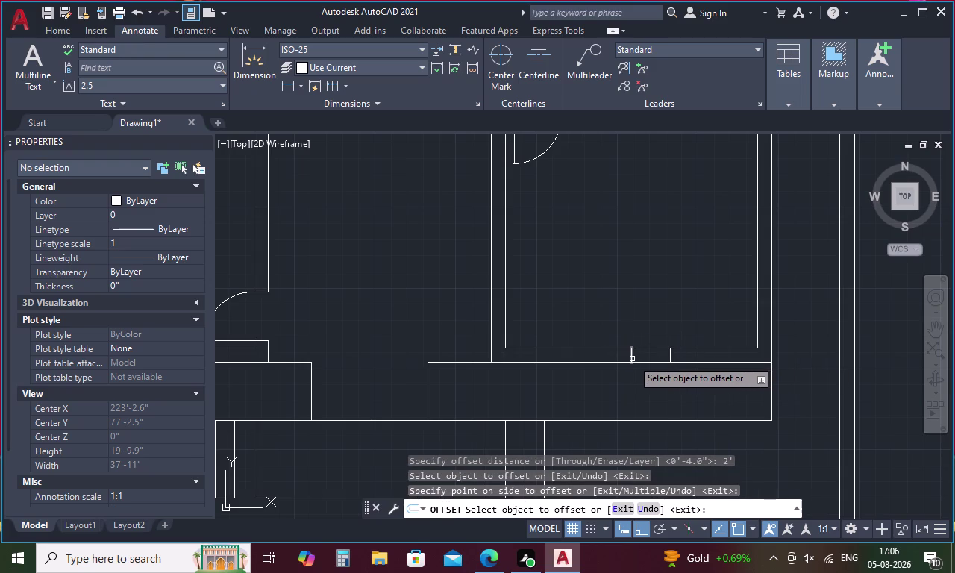
click(632, 359)
click(581, 357)
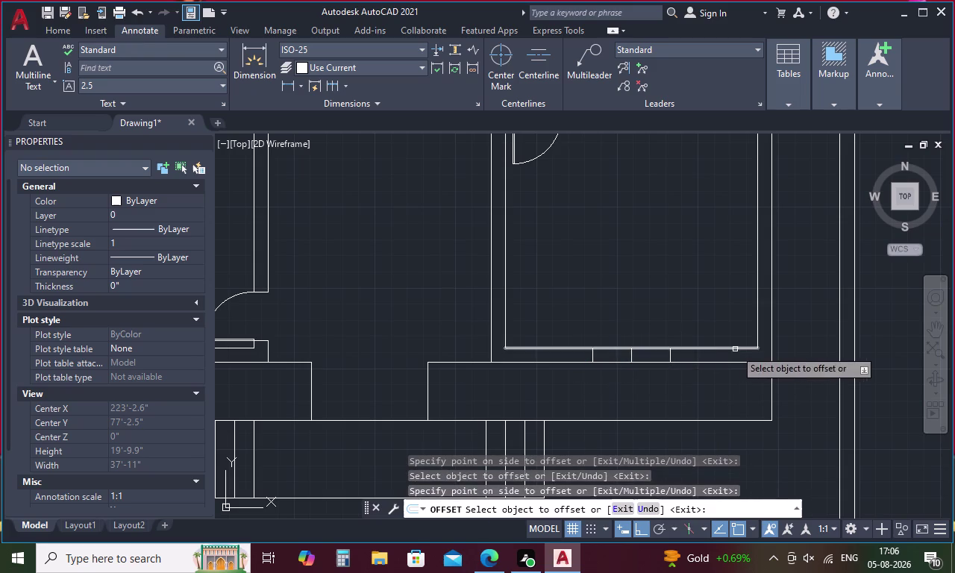
key(Escape)
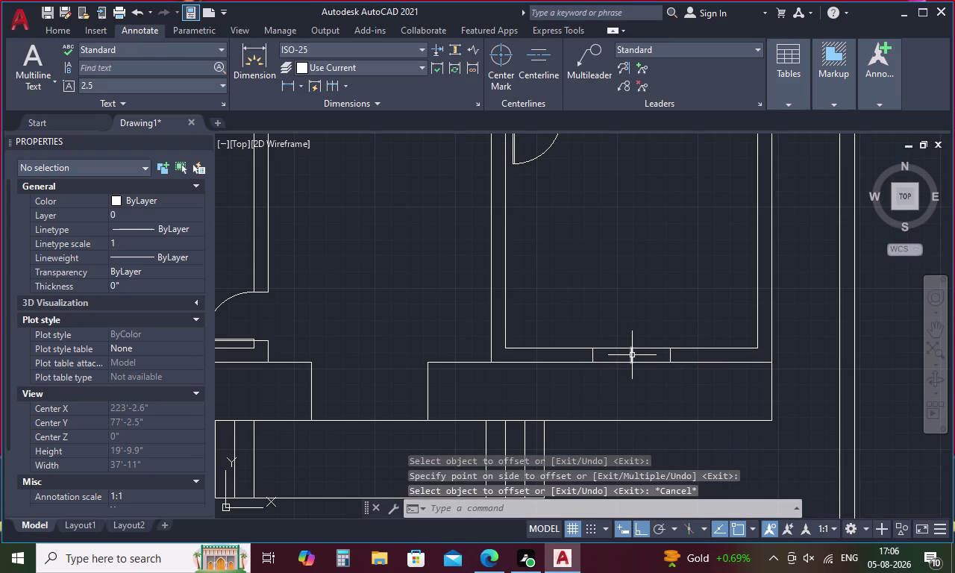
Draw a 4-foot horizontal line across the opening between its jambs.
key(l)
key(space)
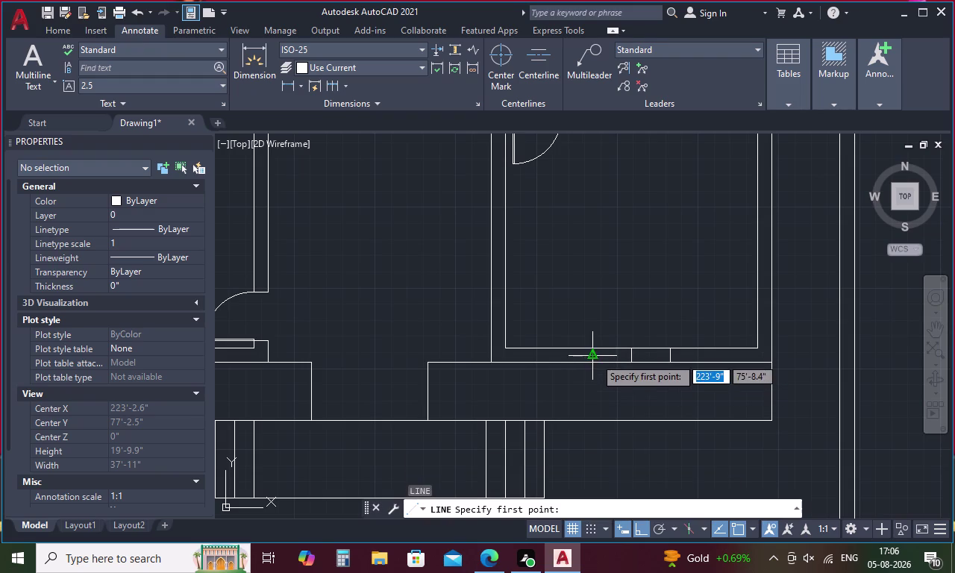
click(595, 357)
click(671, 355)
key(Escape)
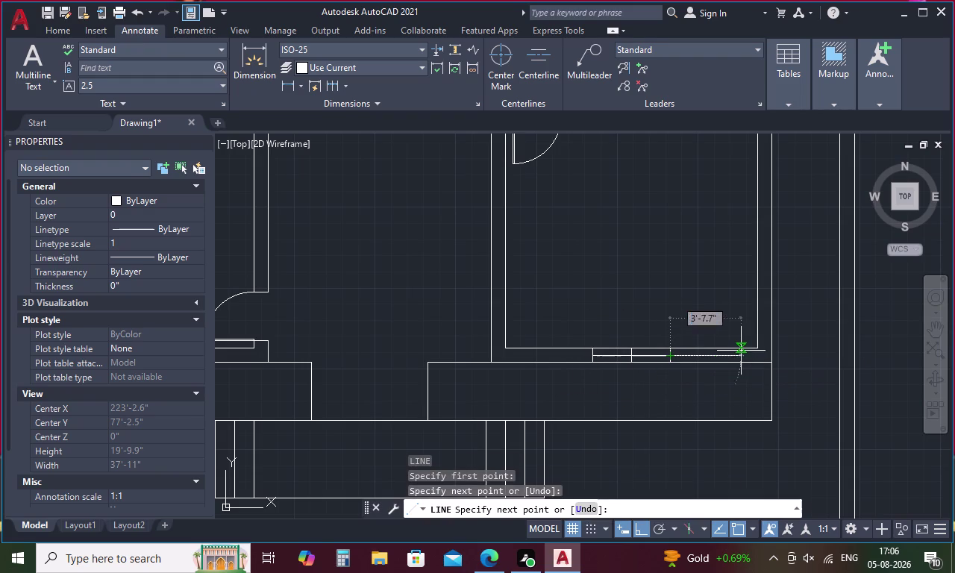
Offset the window line by 1 twice to form parallel window lines.
text(o)
key(space)
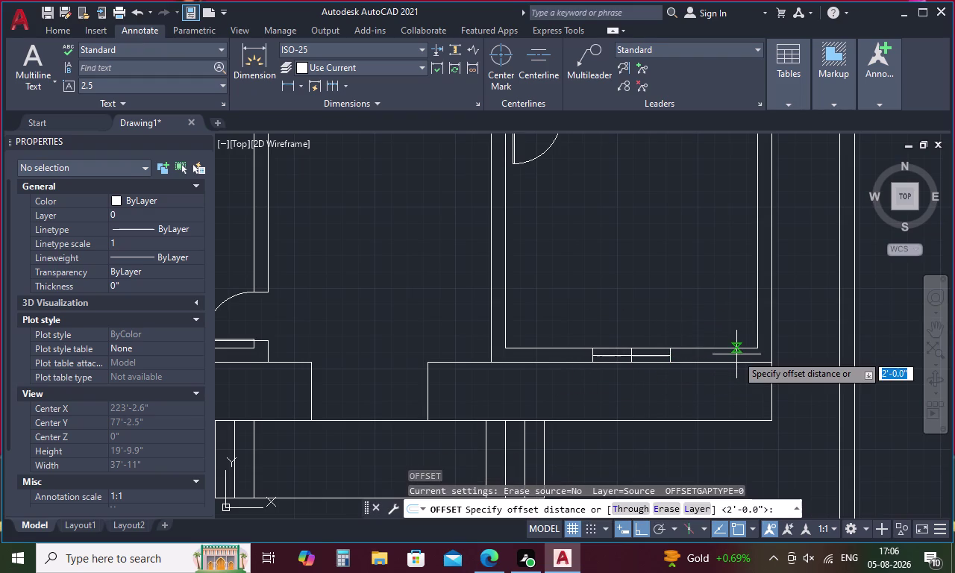
text(1)
key(space)
click(652, 355)
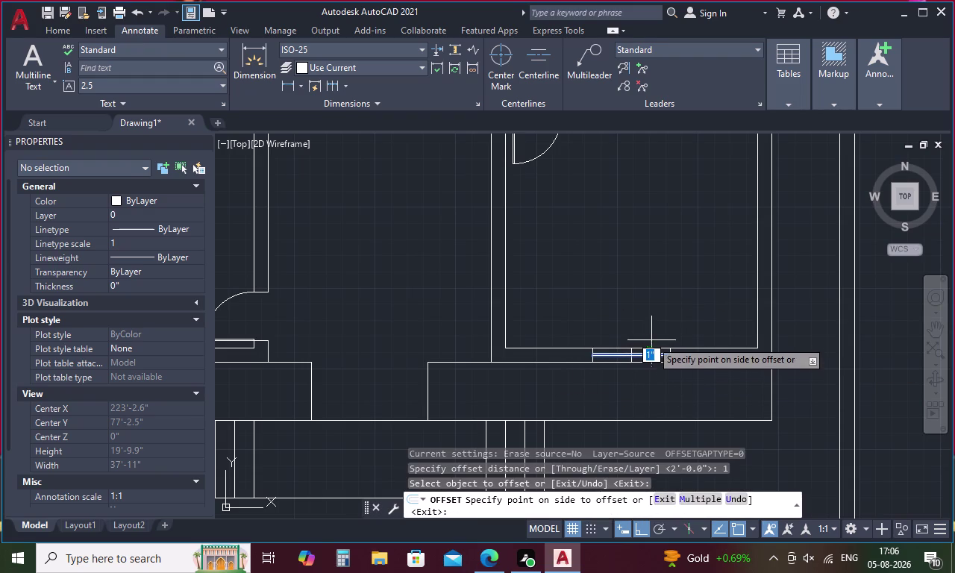
click(652, 340)
scroll(up, 3)
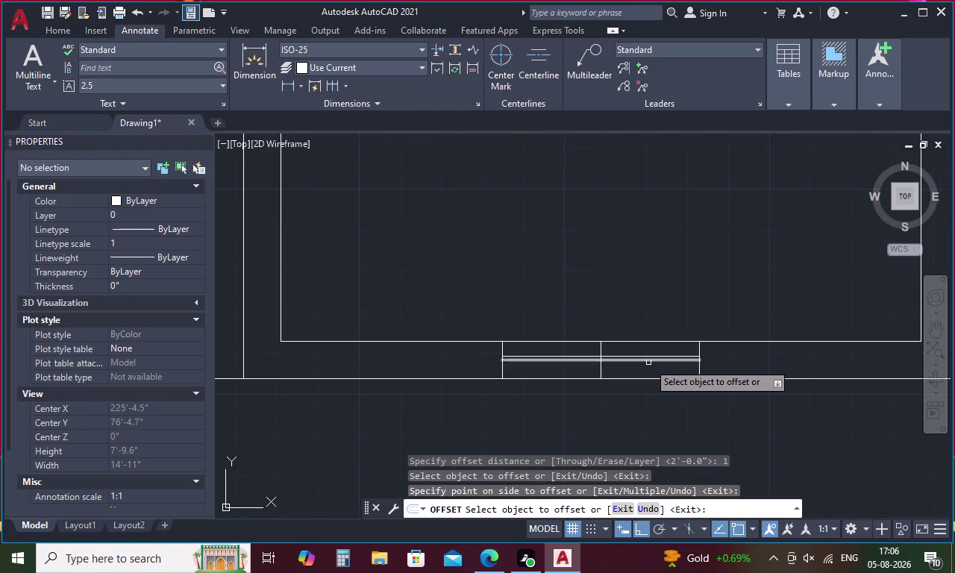
click(650, 359)
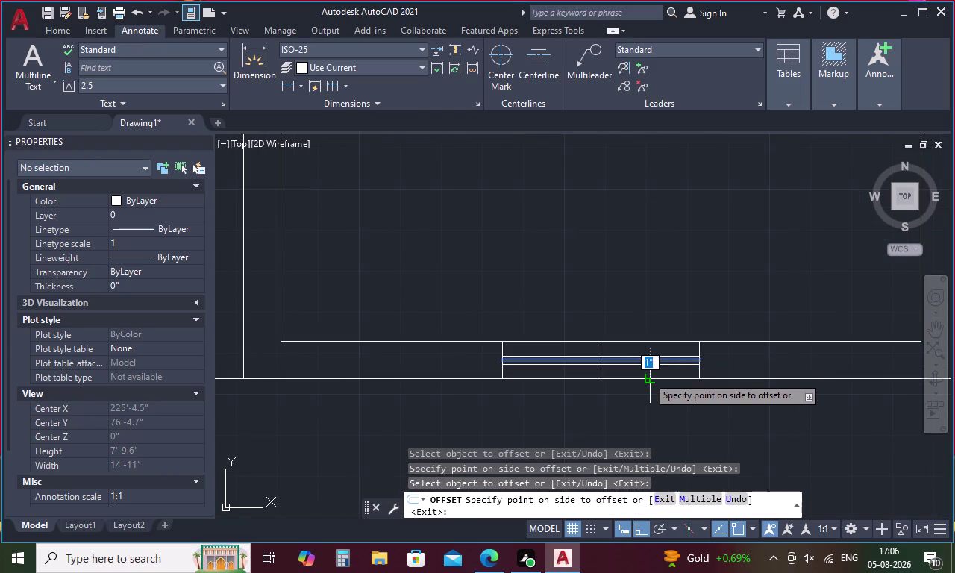
click(648, 376)
key(Escape)
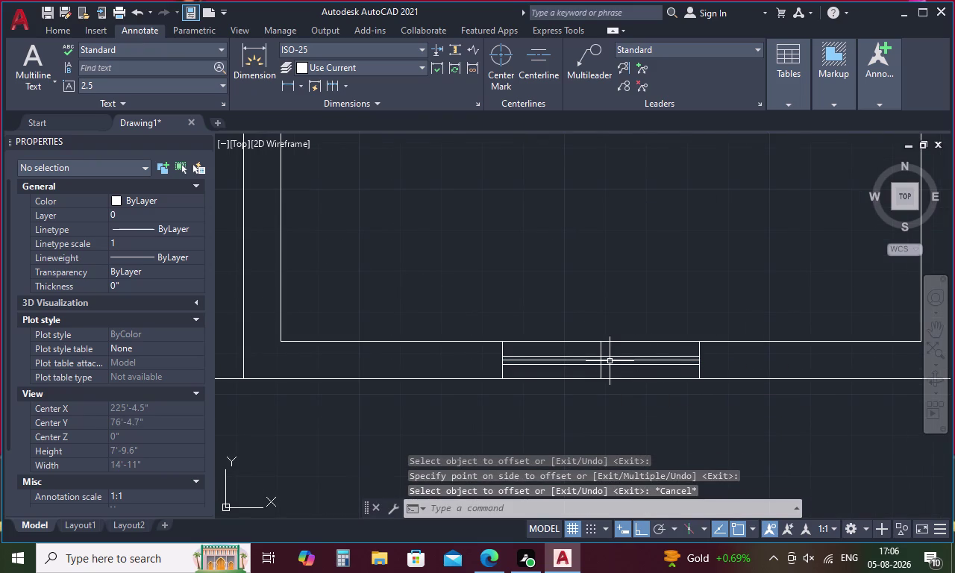
click(610, 361)
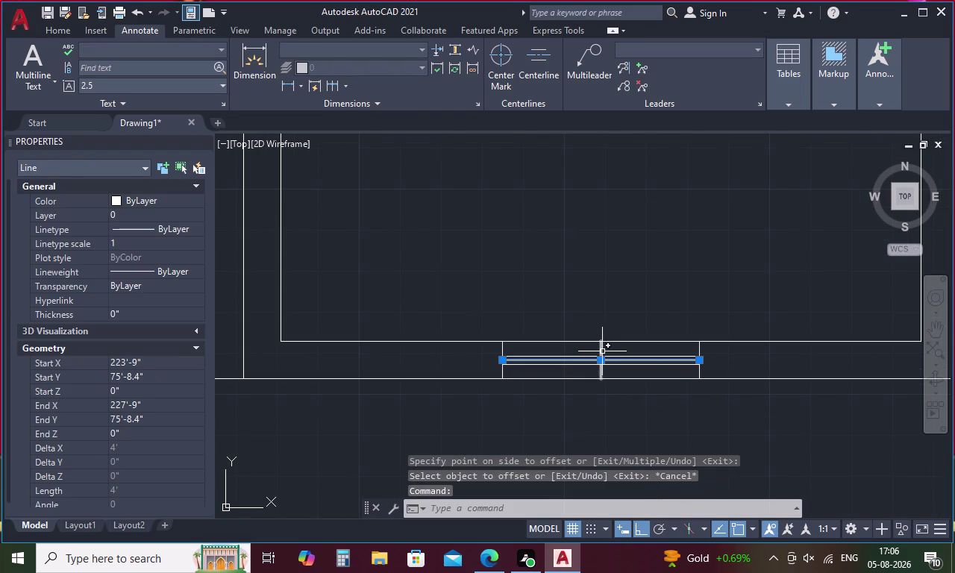
Delete two window lines, then undo to restore them.
click(602, 351)
key(Delete)
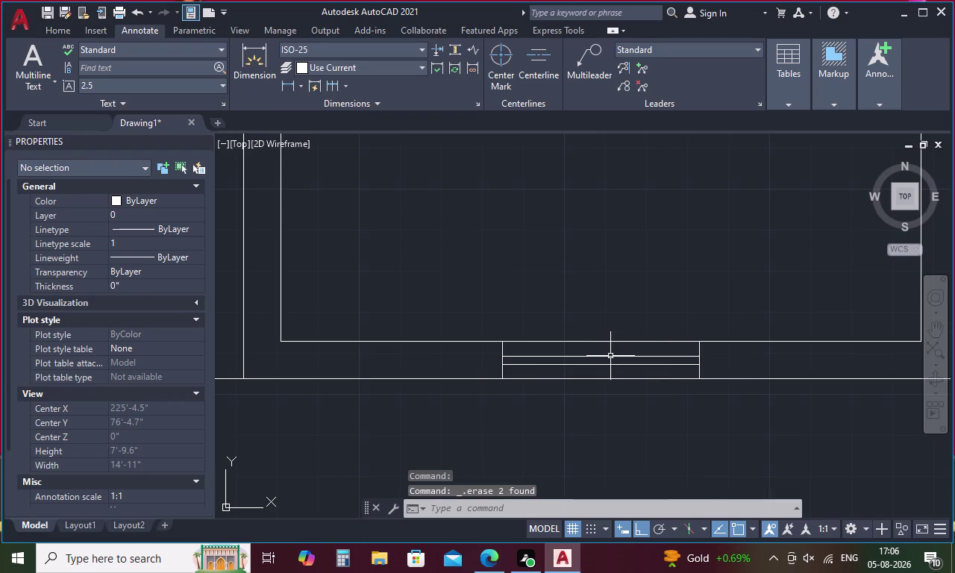
scroll(up, 3)
scroll(down, 3)
scroll(up, 3)
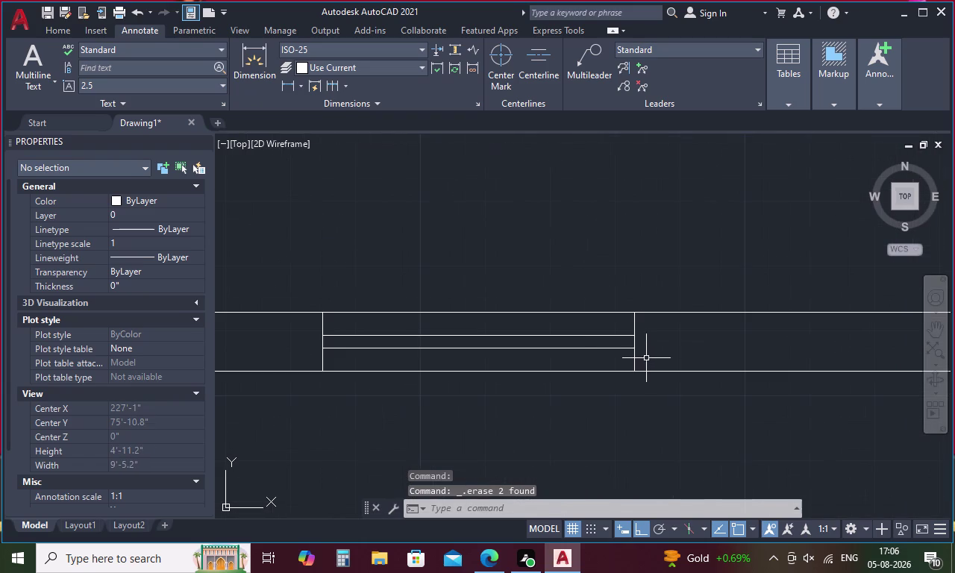
drag(646, 357, 312, 335)
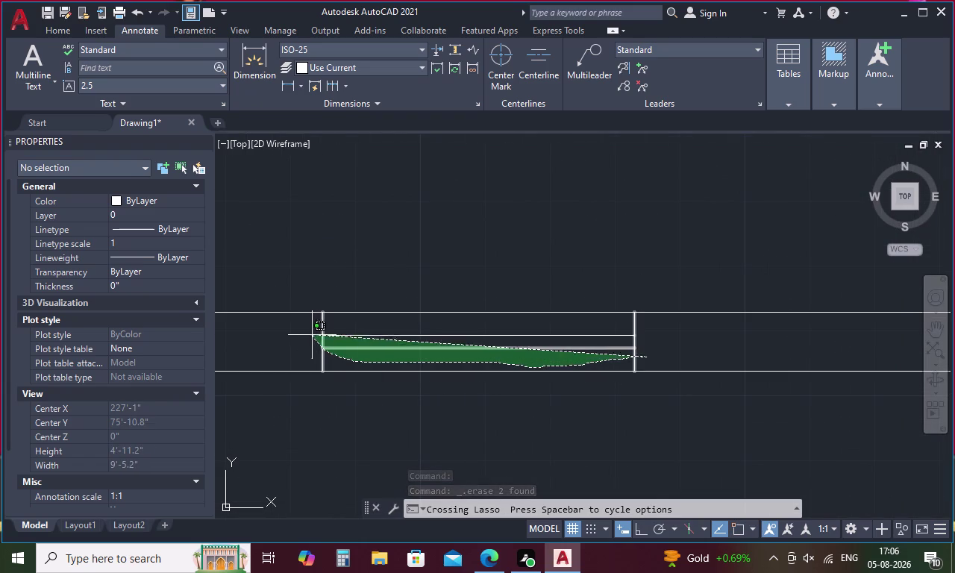
drag(312, 335, 310, 333)
key(Escape)
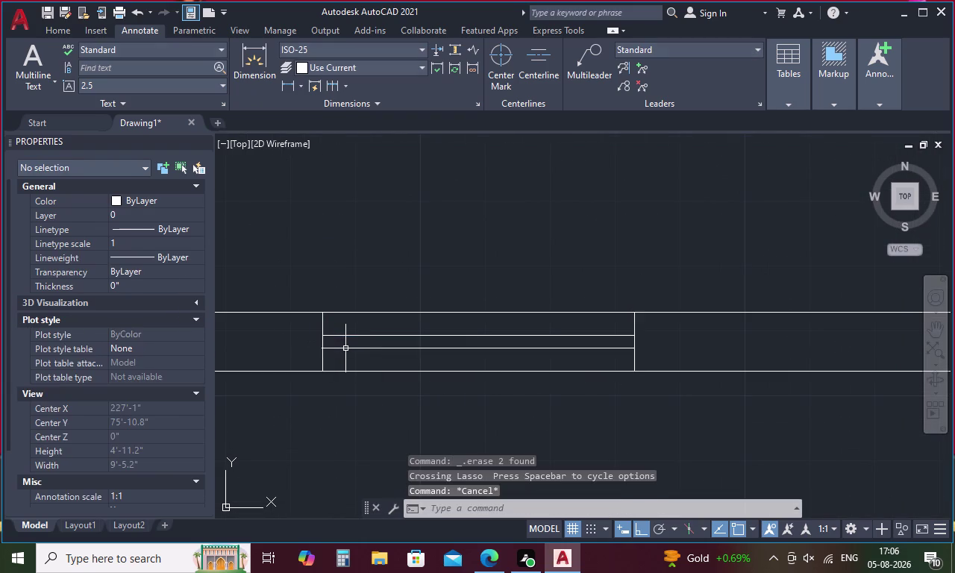
key(ctrl+z)
key(ctrl+z)
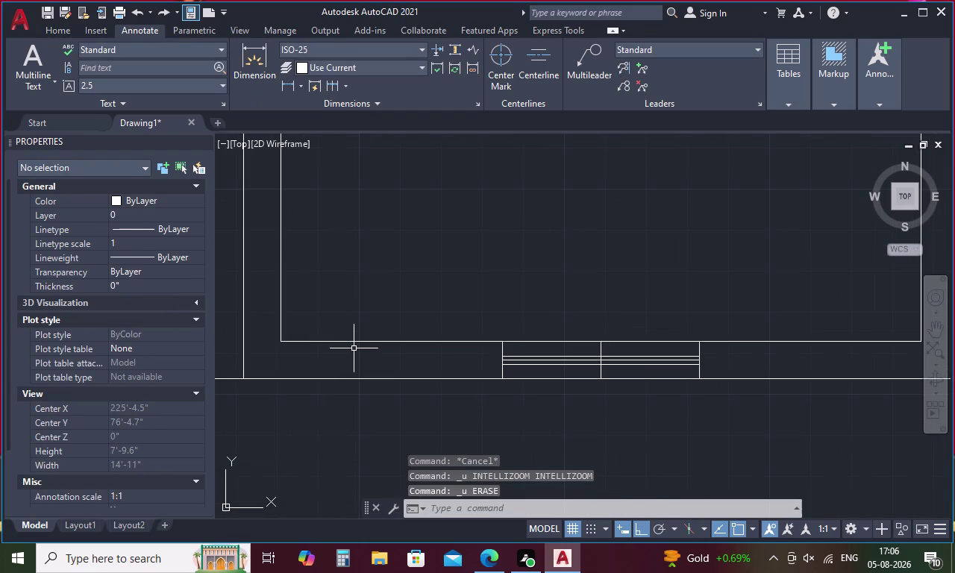
Erase the single surplus window line and pan to the next wall opening.
scroll(up, 3)
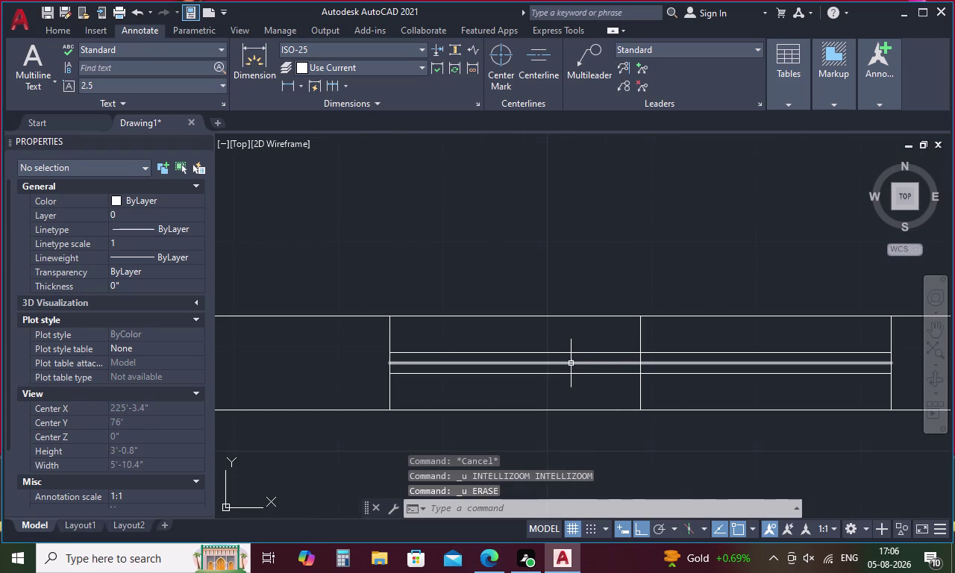
click(570, 364)
key(Delete)
scroll(down, 3)
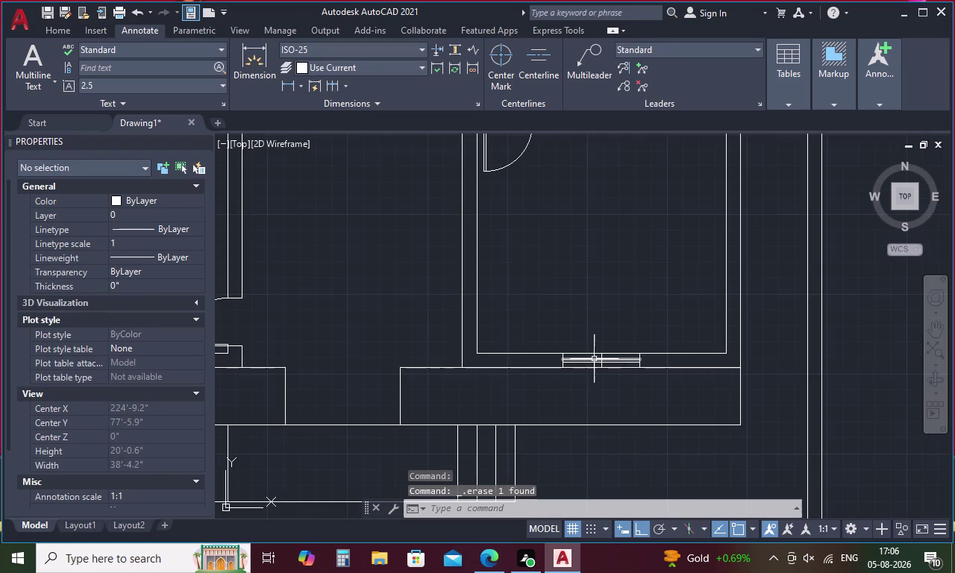
middle_drag(594, 359, 894, 335)
middle_drag(549, 379, 662, 365)
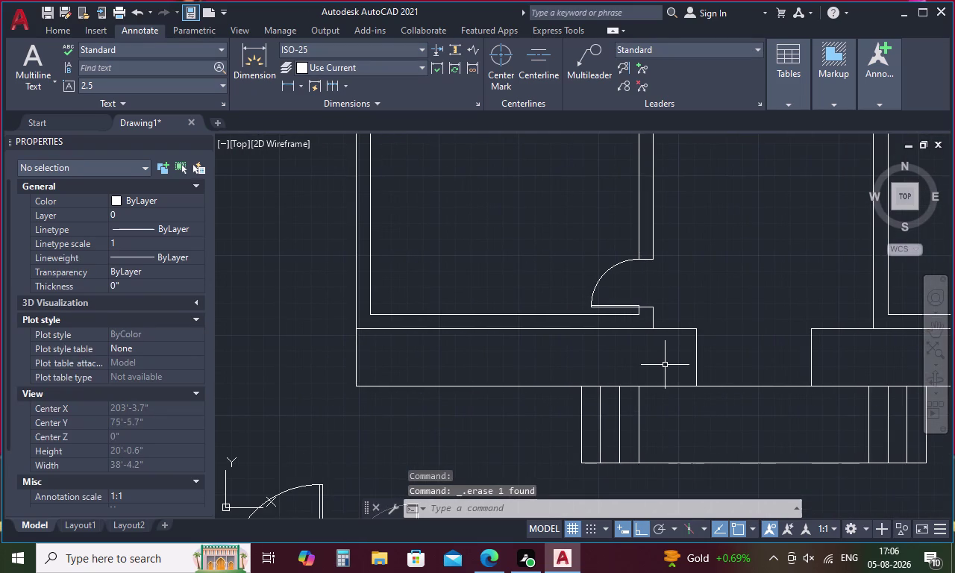
key(Escape)
key(l)
key(space)
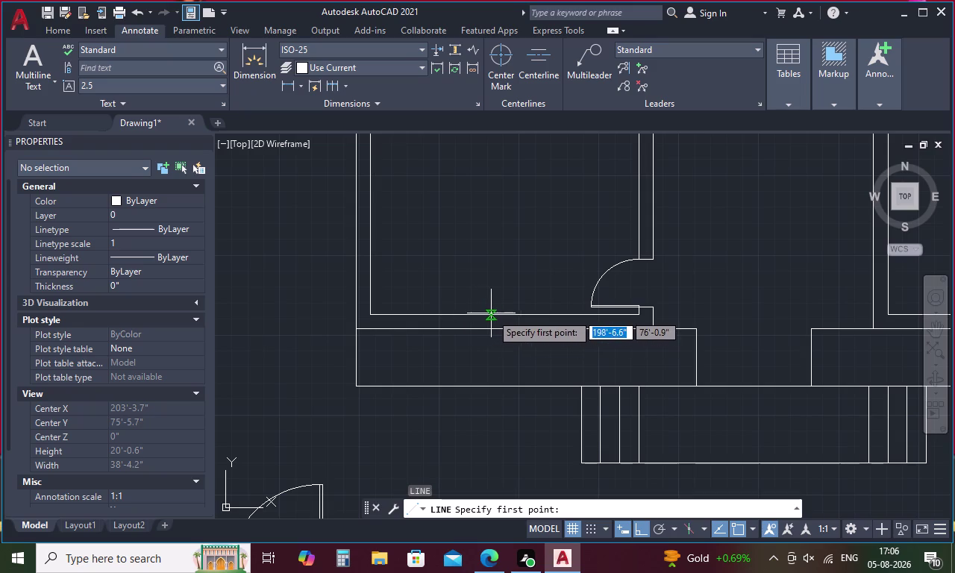
Draw a short window line across the first wall opening.
click(506, 315)
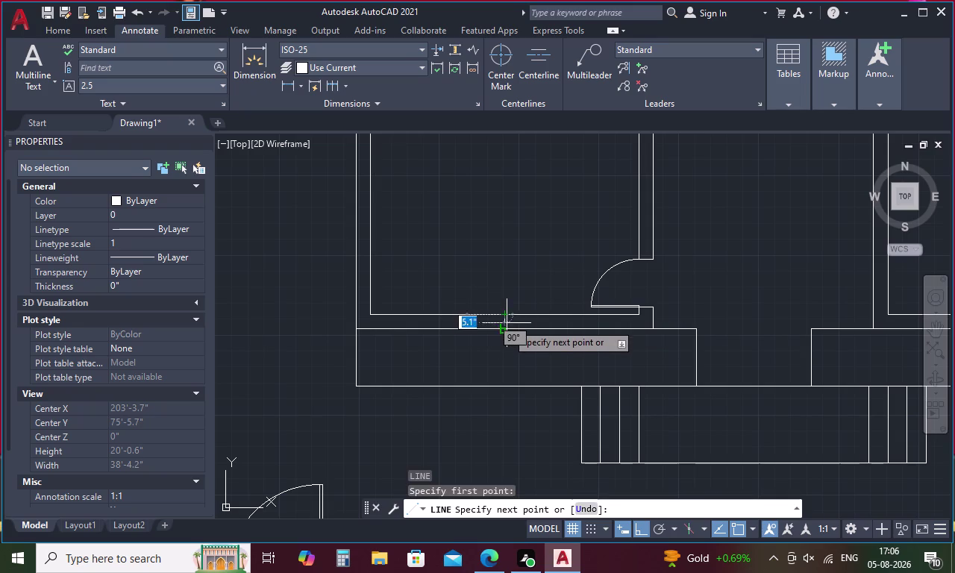
click(507, 326)
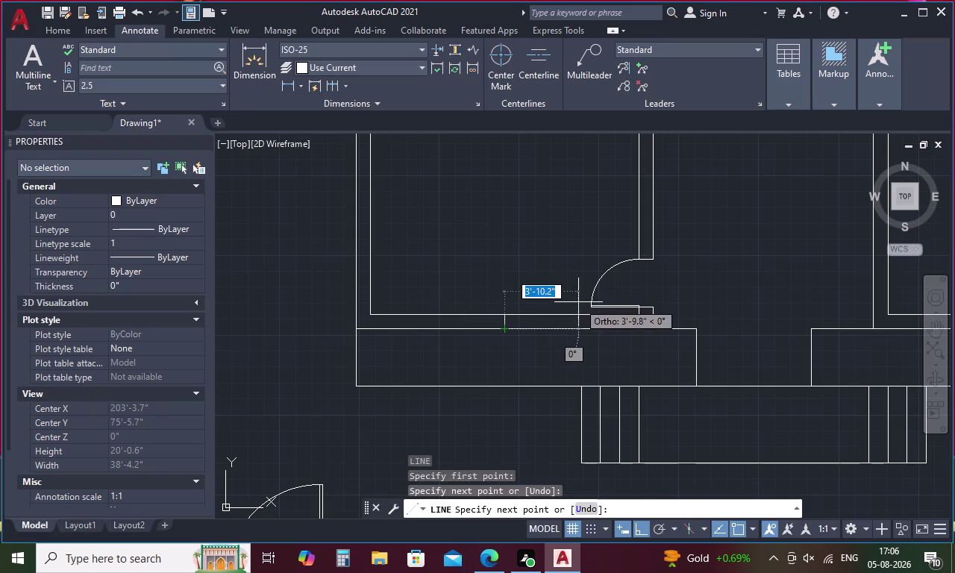
key(space)
scroll(down, 3)
Draw a window line across the upper wall opening.
key(space)
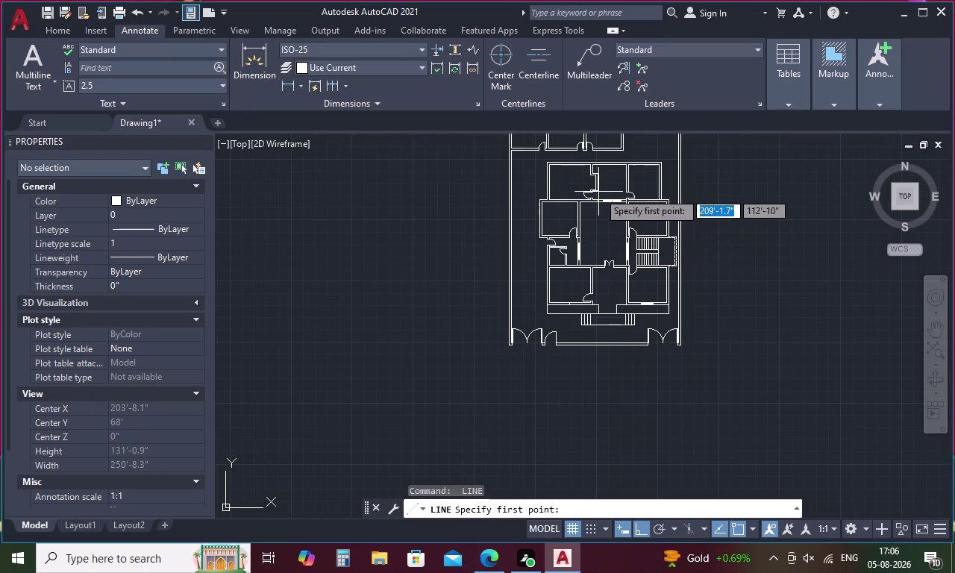
scroll(up, 3)
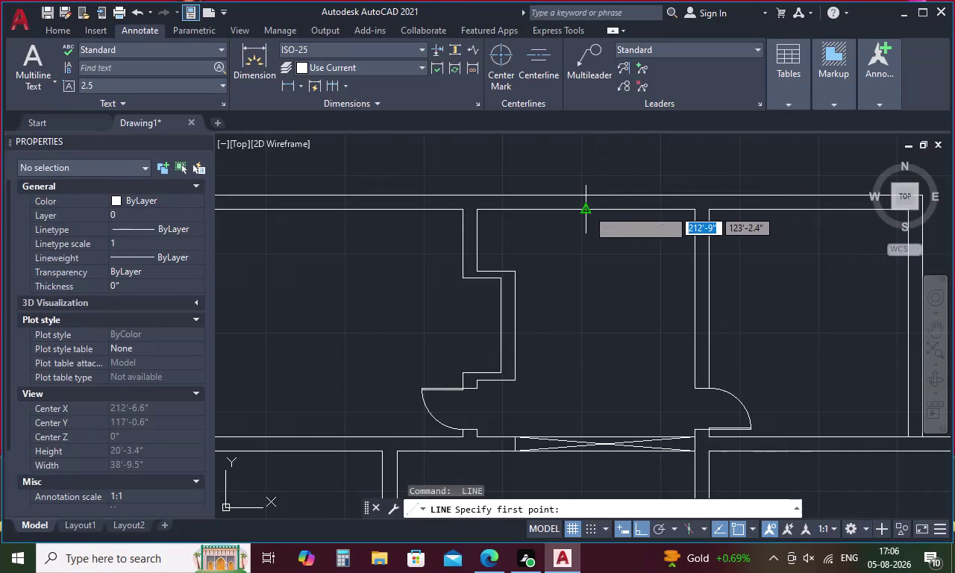
click(587, 209)
click(590, 199)
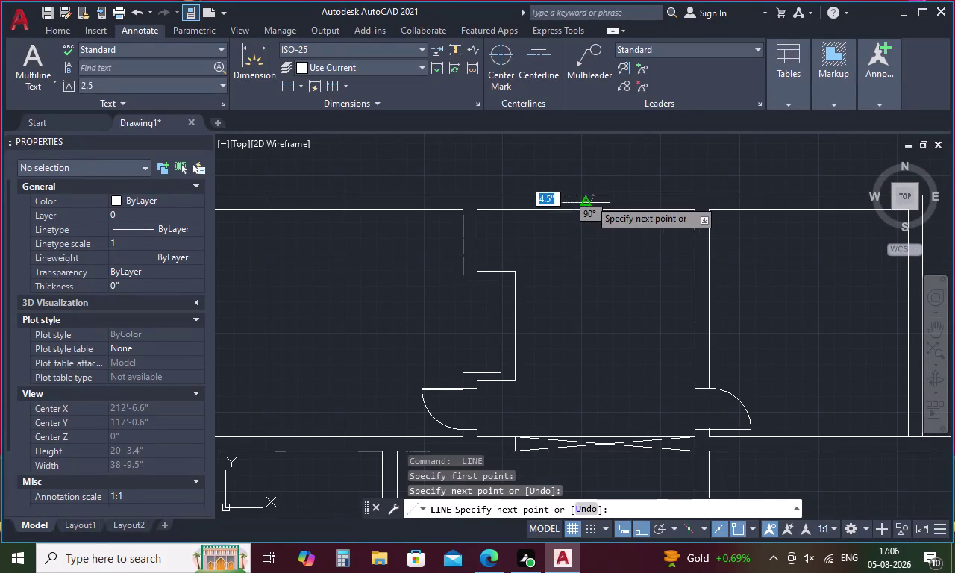
key(space)
Start a line at the room's left wall, cancel it, and bring the lower rooms into view.
scroll(down, 3)
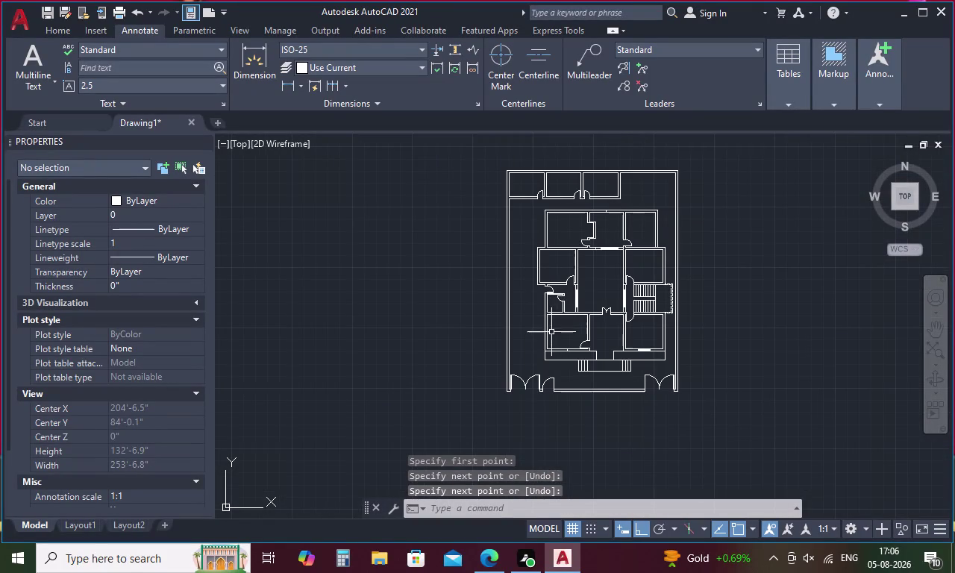
scroll(up, 3)
key(space)
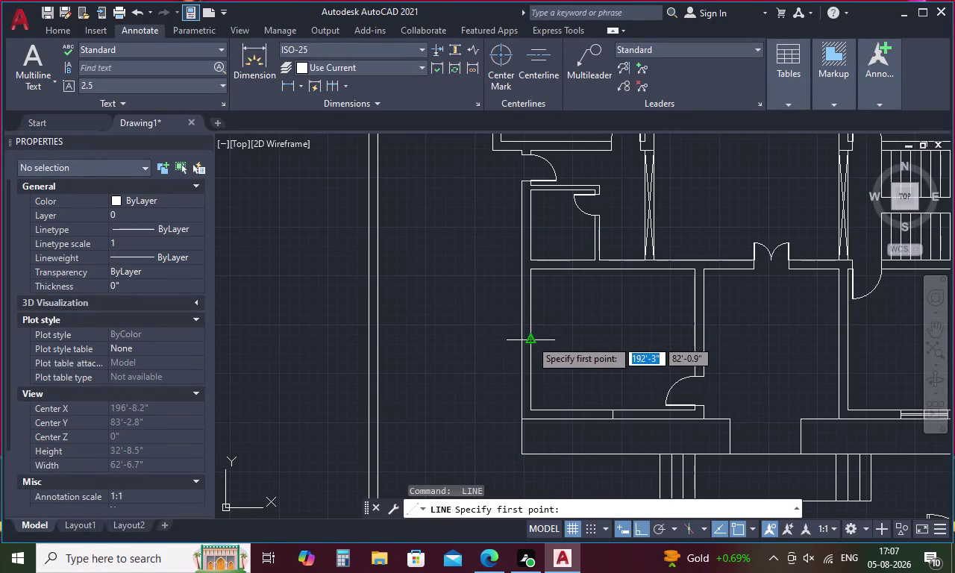
click(530, 340)
click(521, 340)
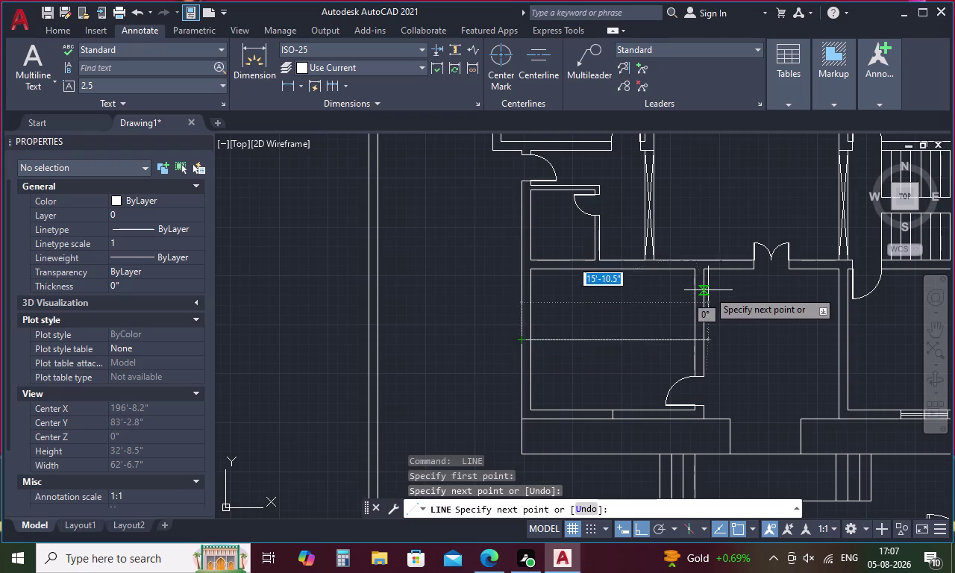
key(Escape)
middle_drag(699, 330, 511, 294)
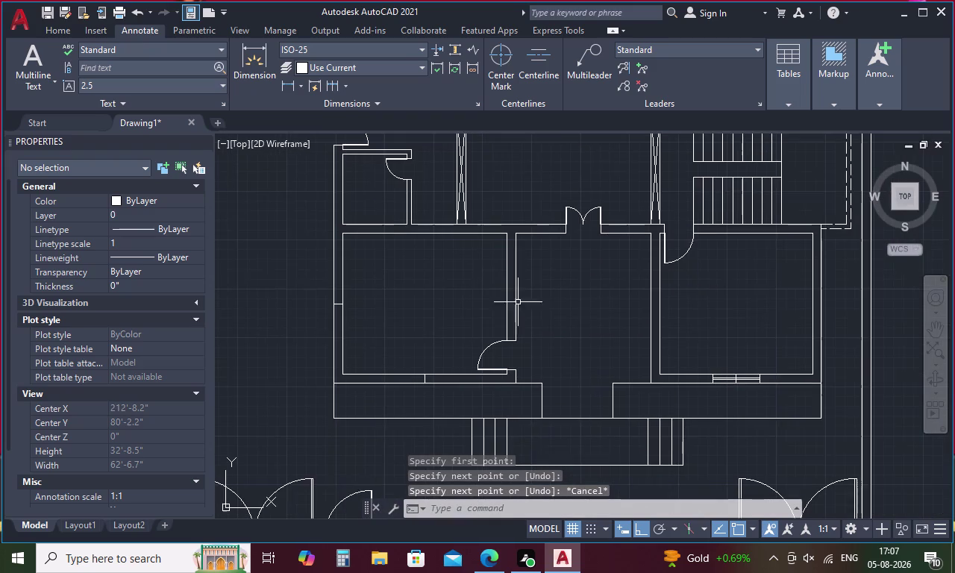
scroll(up, 3)
Copy the window's parallel lines using a base point on the window.
drag(783, 410, 712, 441)
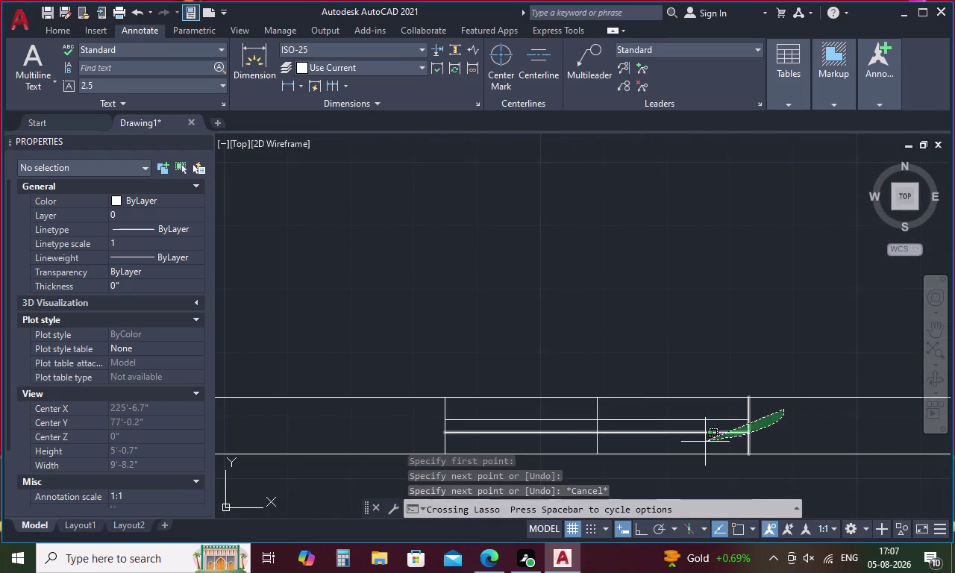
drag(713, 440, 427, 420)
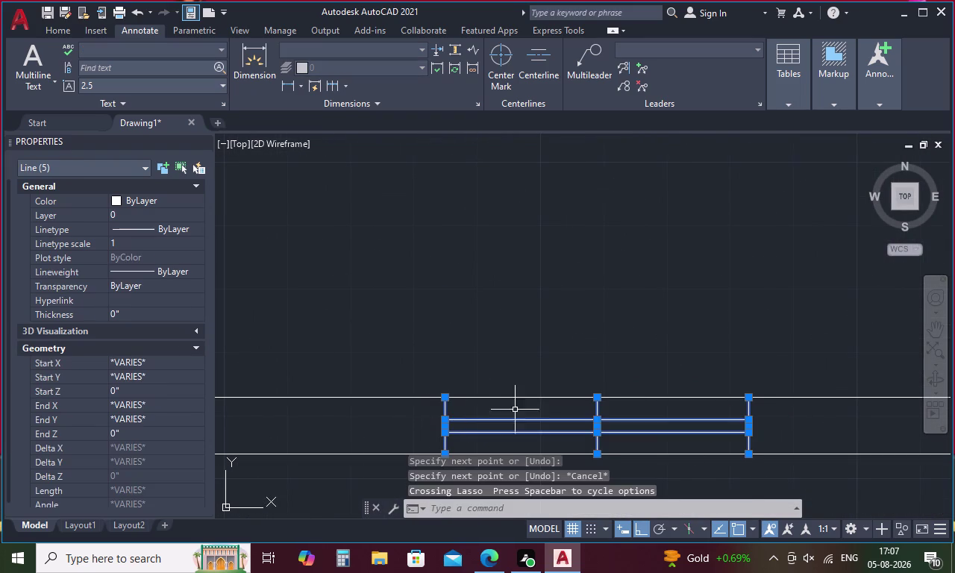
key(Escape)
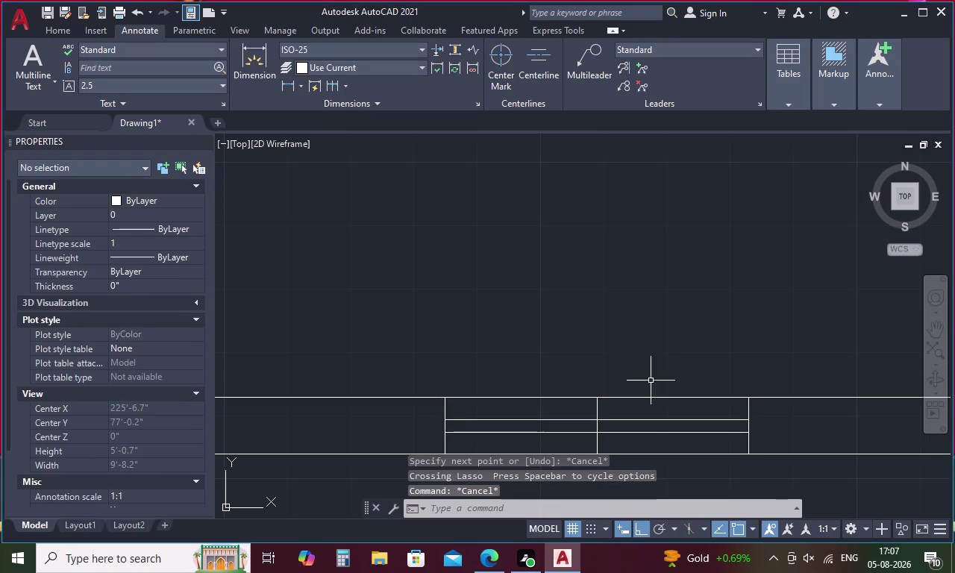
drag(777, 418, 674, 423)
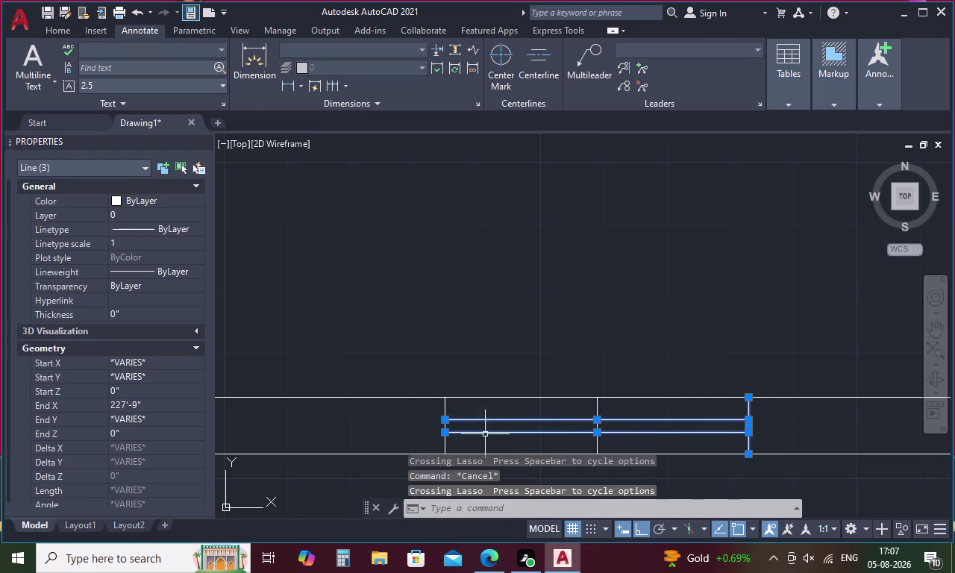
click(445, 405)
right_click(522, 336)
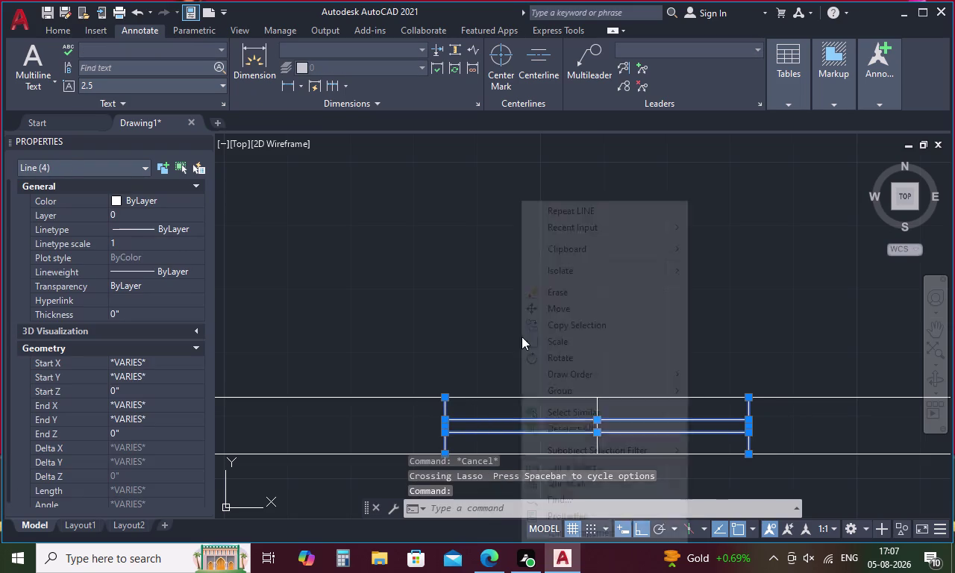
click(600, 322)
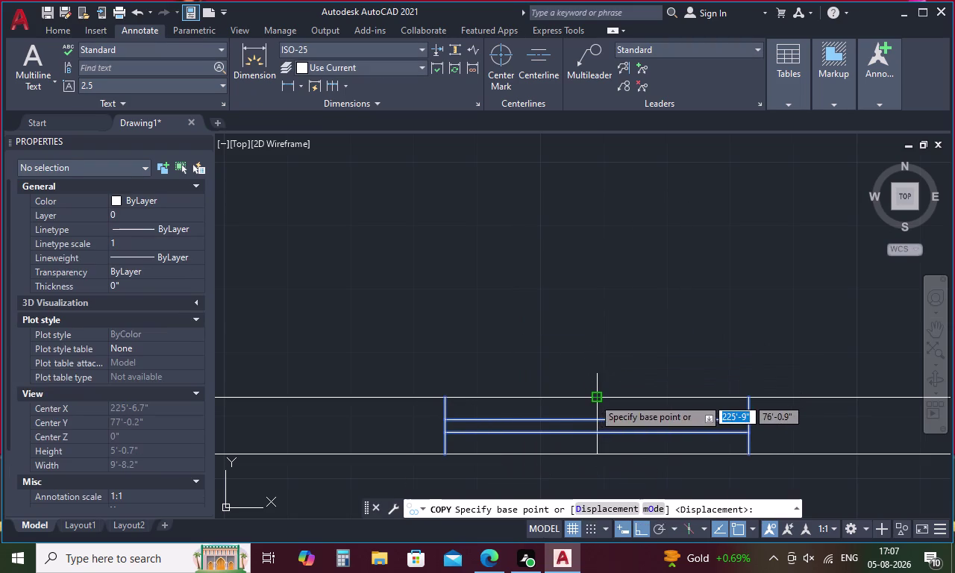
click(594, 398)
Place the first window copy in a nearby wall.
scroll(down, 3)
scroll(down, 3)
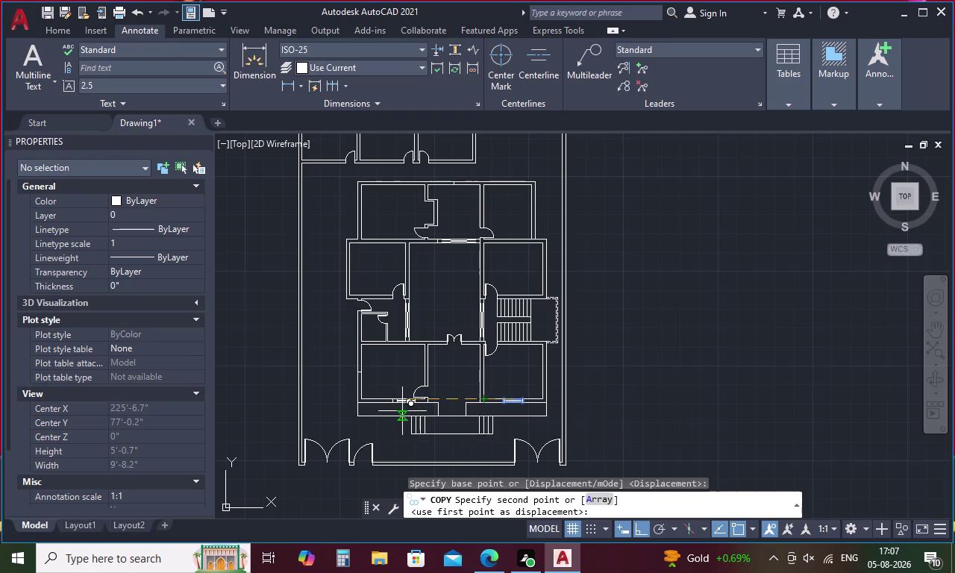
scroll(up, 3)
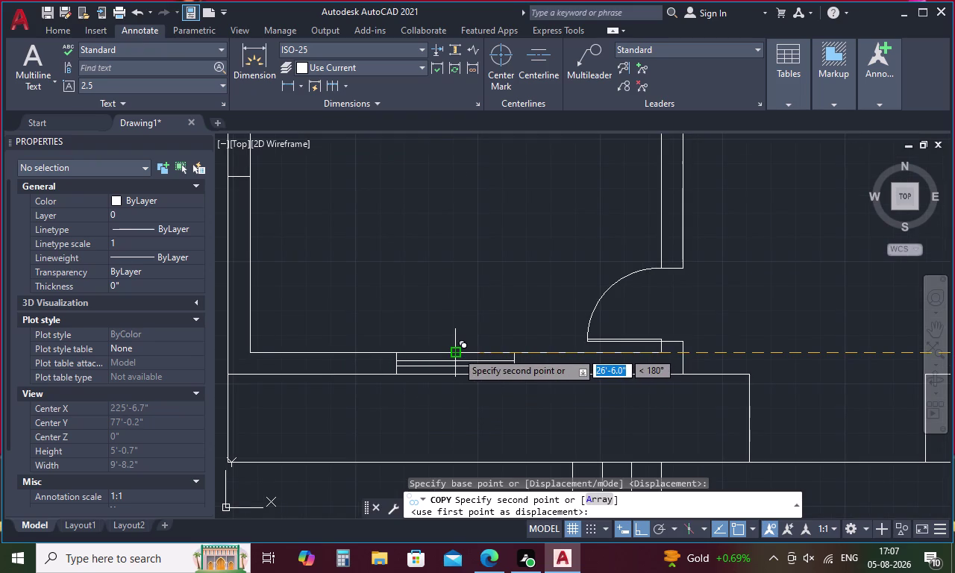
scroll(up, 3)
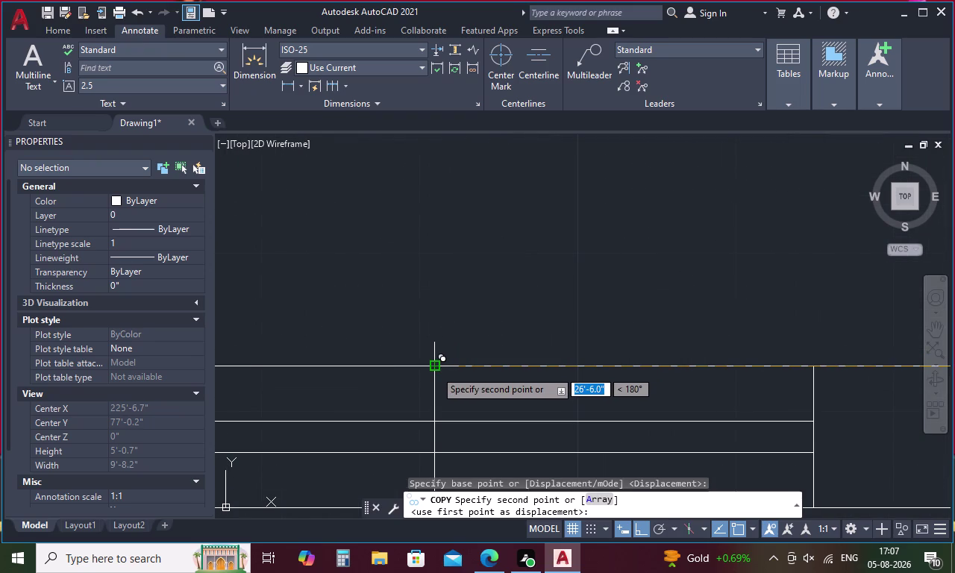
click(435, 370)
Place another window copy in the top wall.
scroll(down, 3)
middle_drag(509, 321, 529, 432)
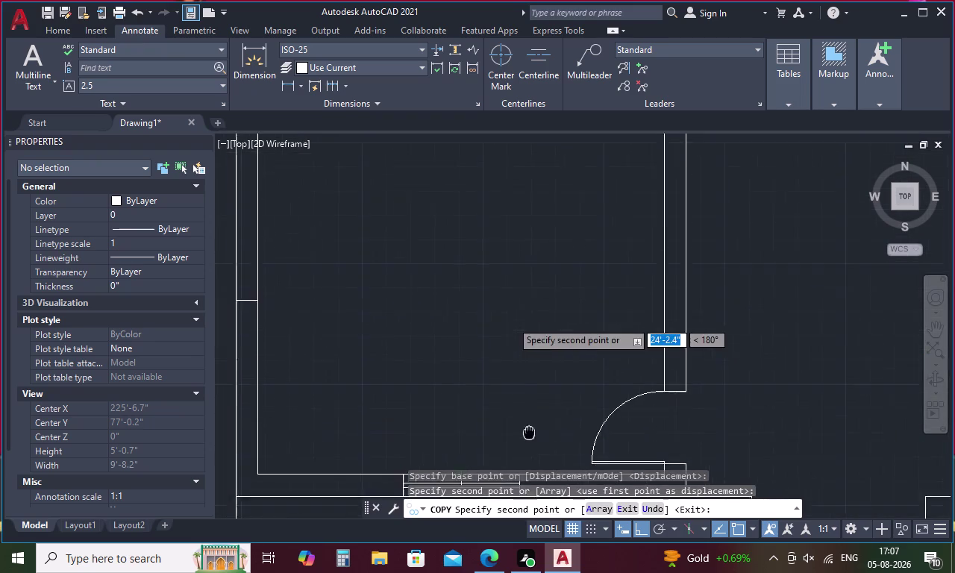
middle_drag(529, 431, 530, 439)
scroll(down, 3)
middle_drag(597, 215, 599, 274)
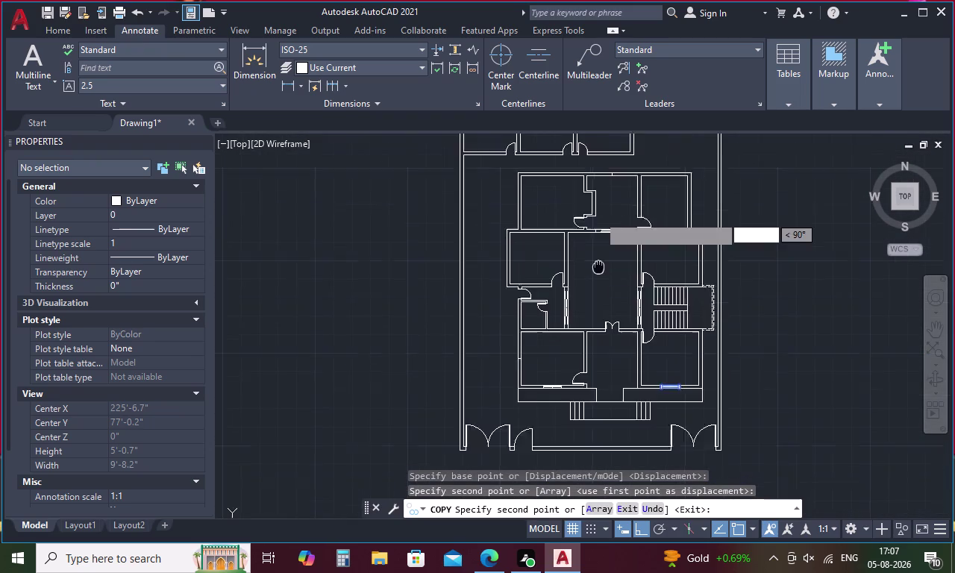
middle_drag(599, 274, 598, 331)
scroll(up, 3)
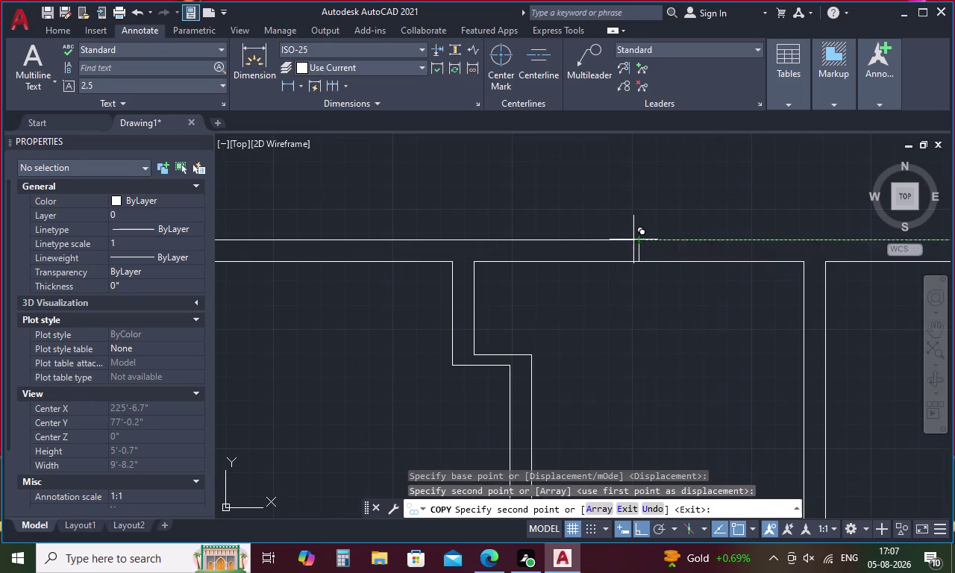
click(639, 240)
Place a third copy crosswise over the left vertical wall and finish copying.
scroll(down, 3)
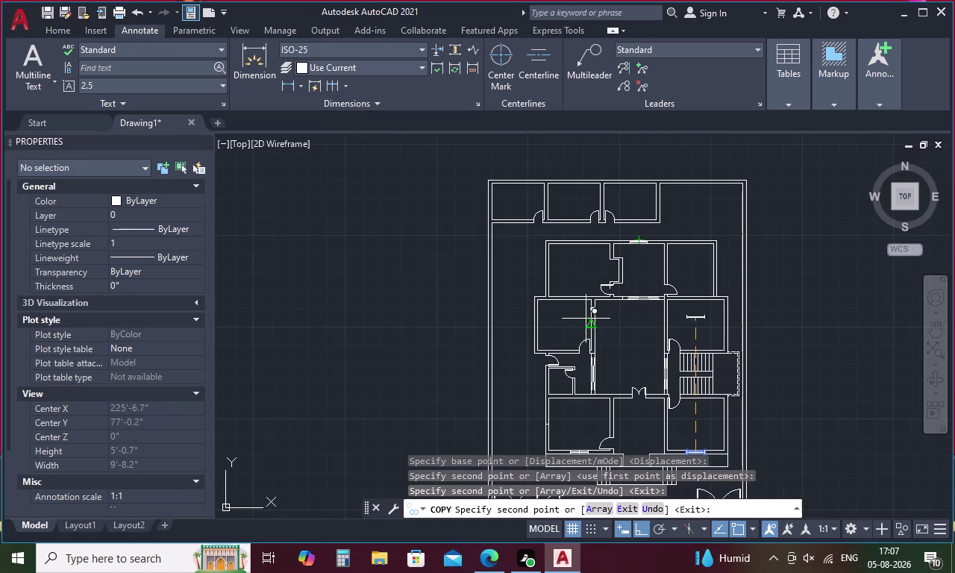
middle_drag(512, 372, 526, 306)
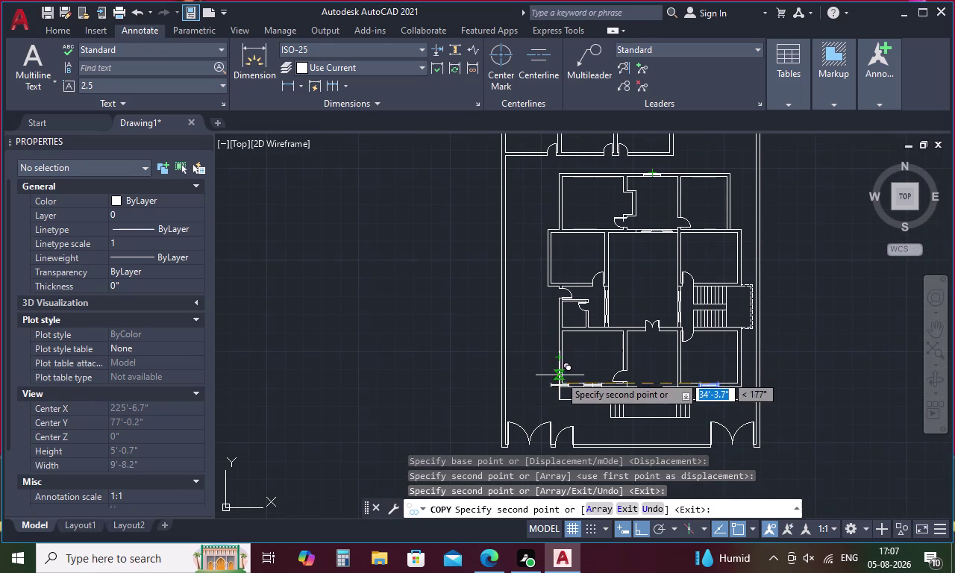
scroll(up, 3)
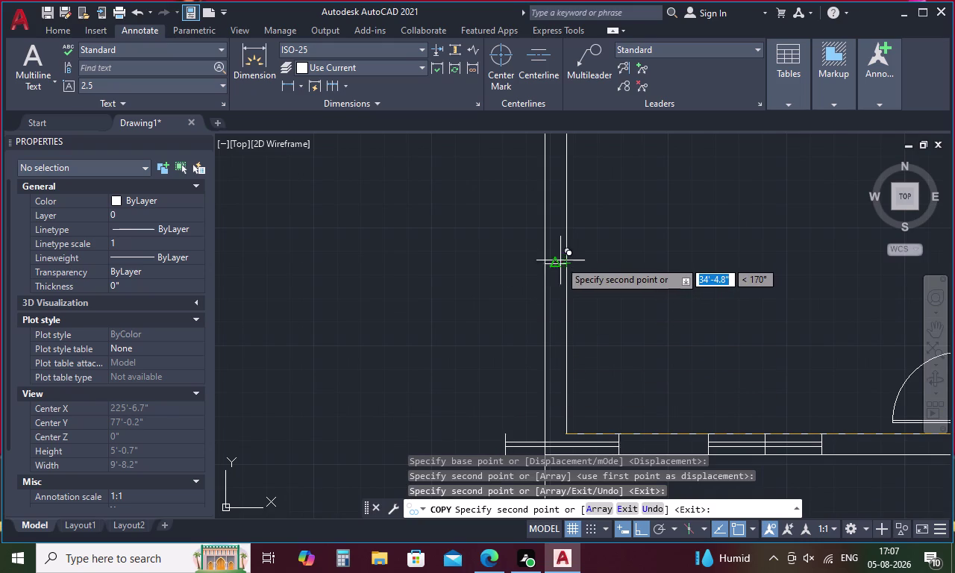
click(556, 260)
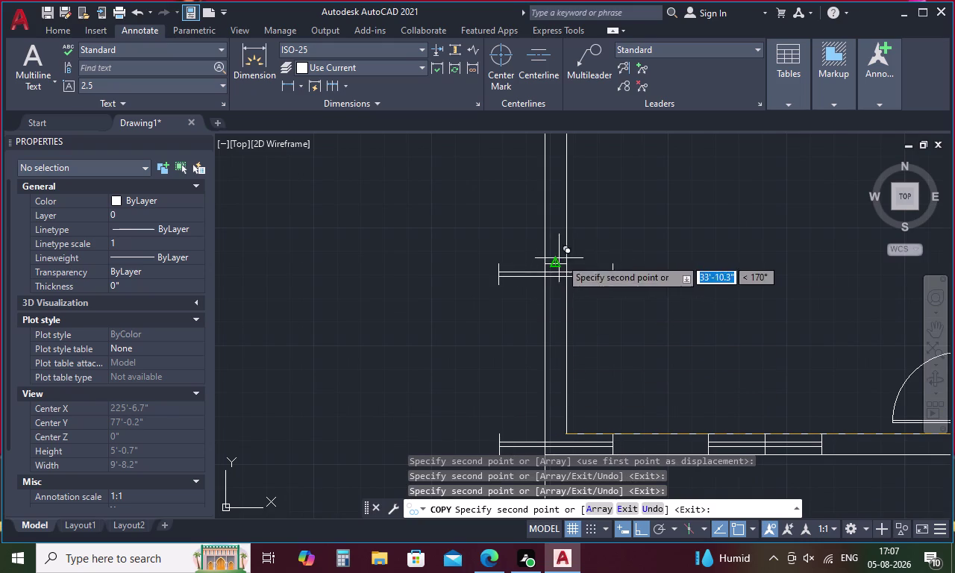
key(Escape)
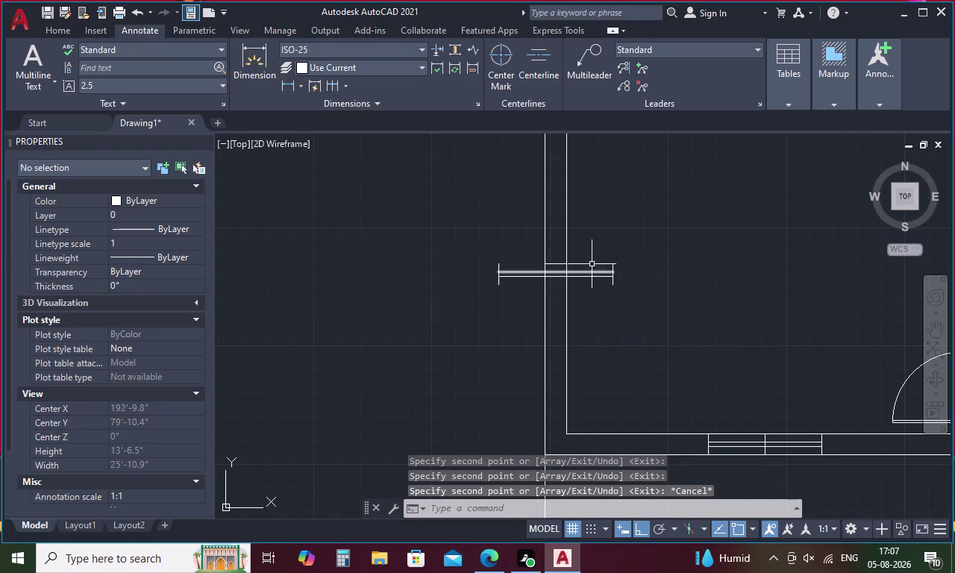
drag(595, 246, 595, 297)
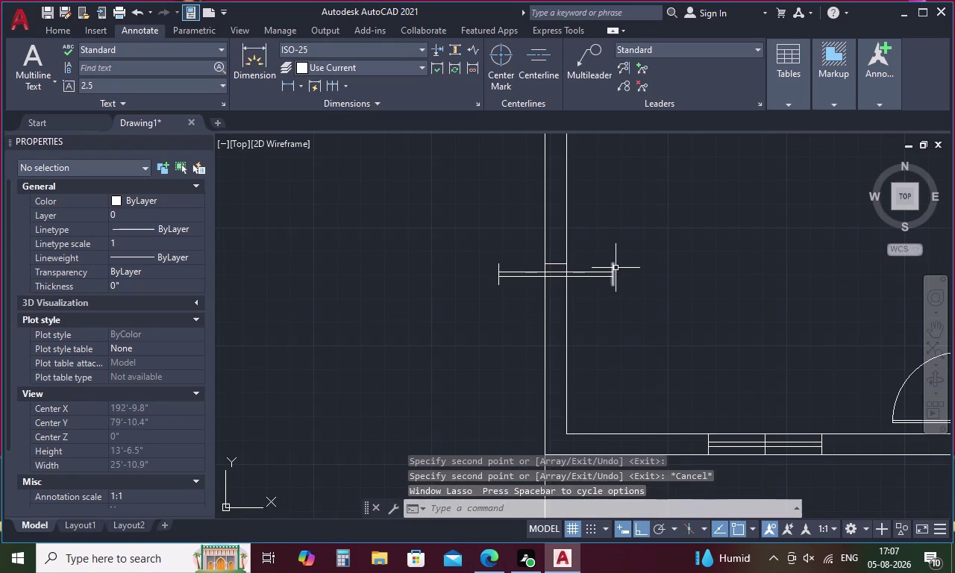
Select all lines of the crosswise window copy, including its end line.
key(Escape)
drag(614, 238, 591, 296)
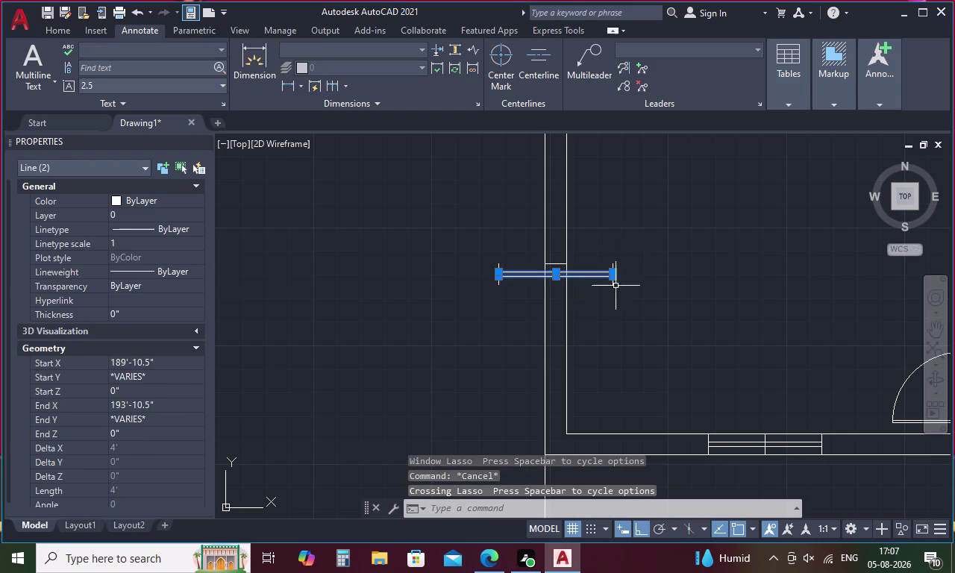
scroll(up, 3)
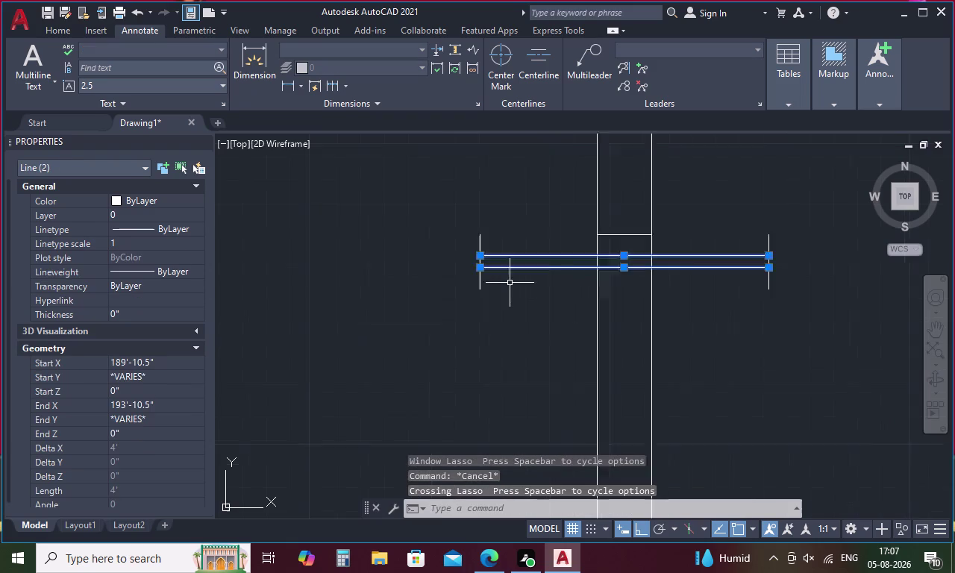
scroll(up, 3)
drag(508, 283, 409, 282)
scroll(down, 3)
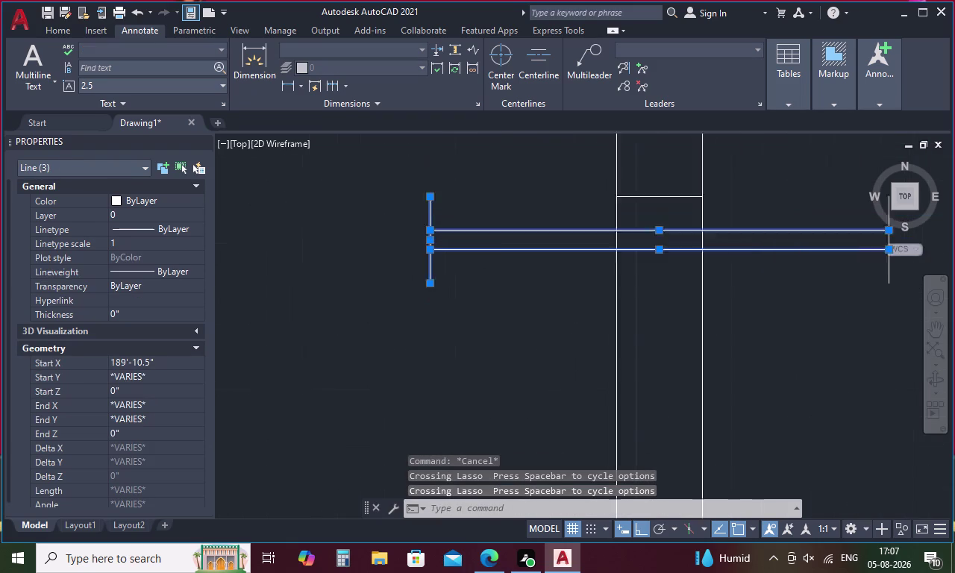
scroll(down, 3)
scroll(up, 3)
drag(679, 213, 648, 219)
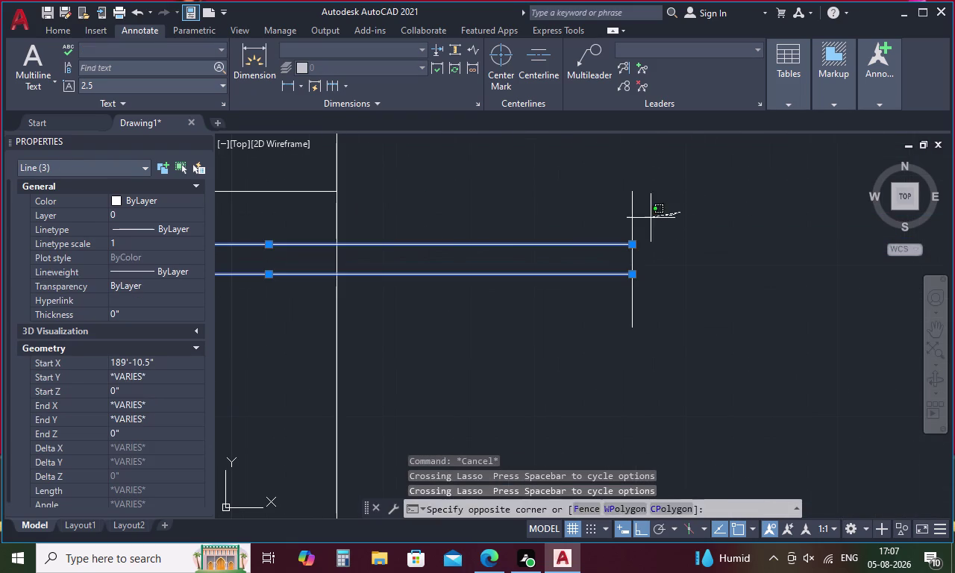
drag(649, 219, 618, 222)
scroll(down, 3)
Rotate the window 270° about a base point on the wall.
right_click(691, 270)
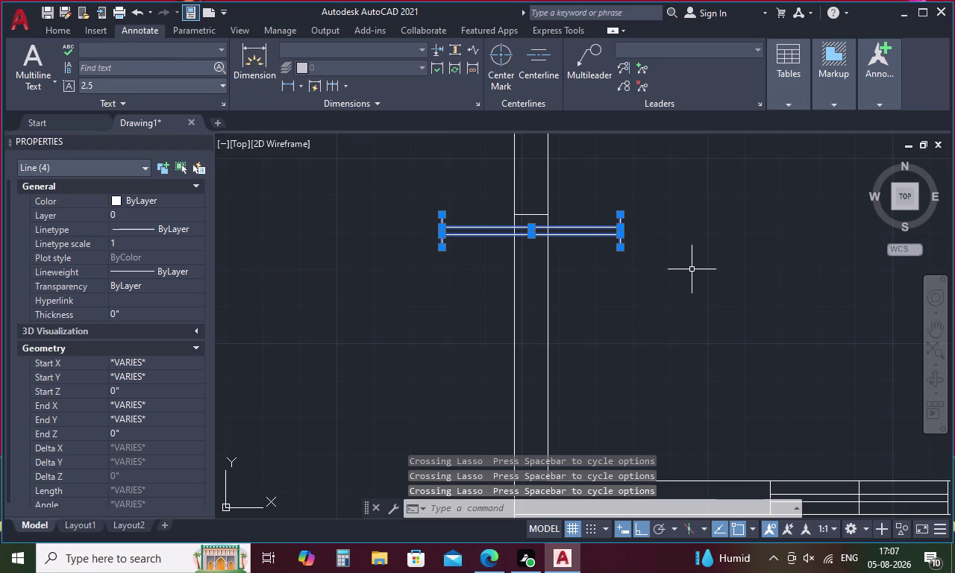
click(729, 358)
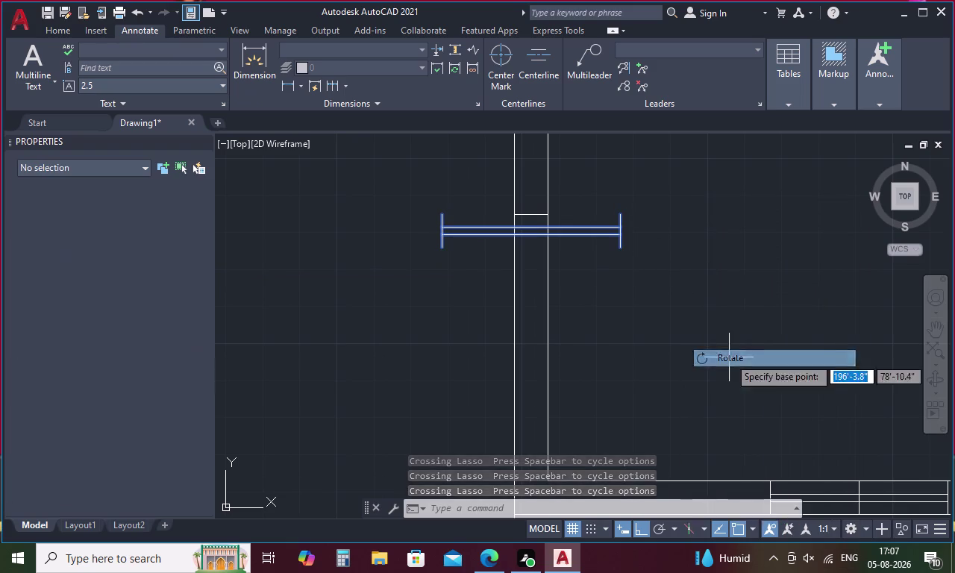
click(533, 214)
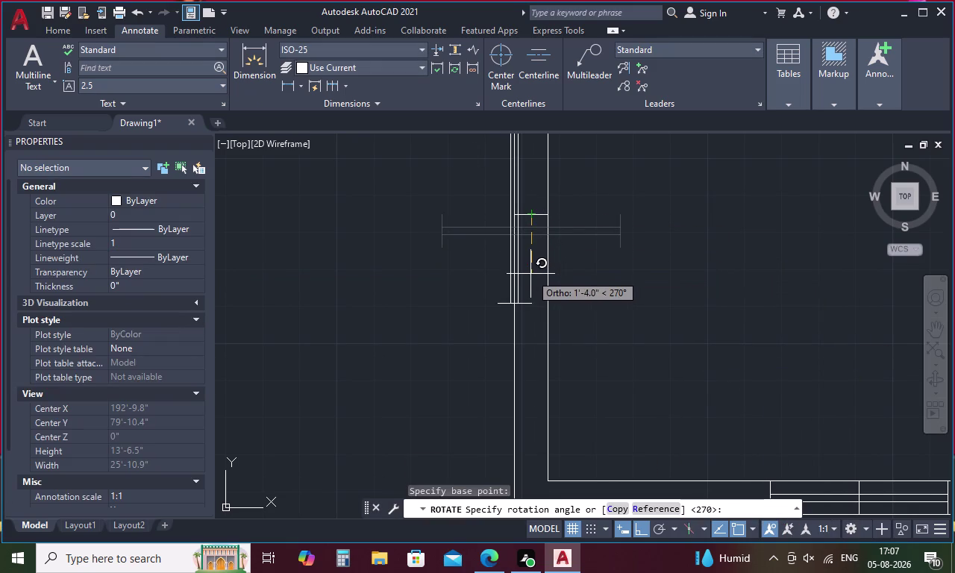
click(531, 274)
scroll(down, 3)
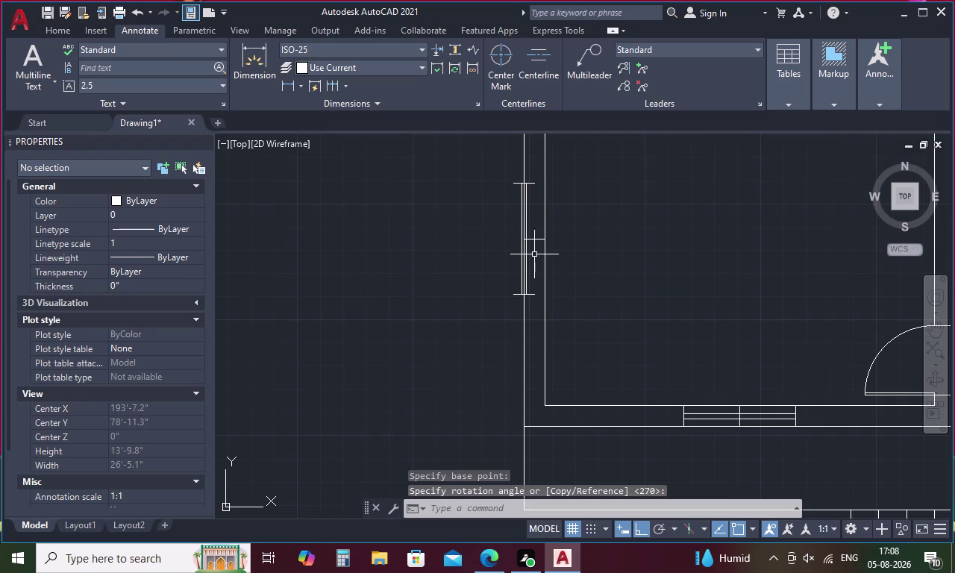
middle_drag(534, 248, 535, 265)
scroll(up, 3)
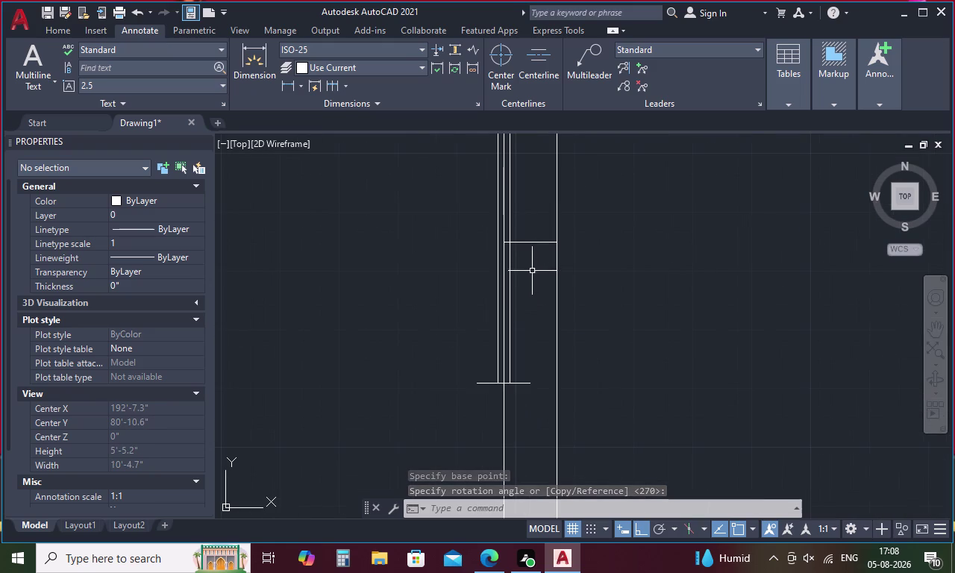
scroll(up, 3)
Pick lines of the rotated window in the vertical wall, panning along the wall to reach them.
drag(512, 264, 494, 281)
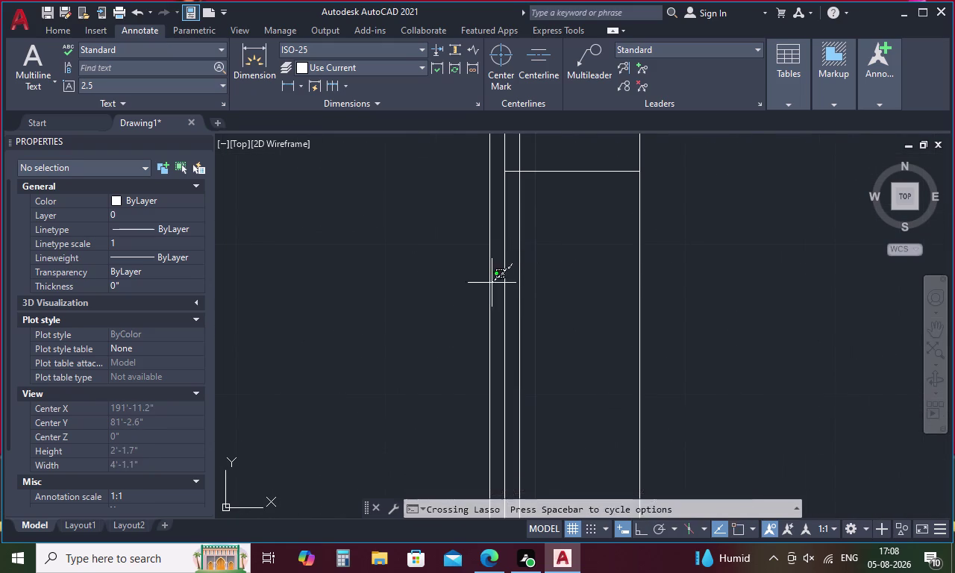
drag(494, 281, 480, 290)
scroll(down, 3)
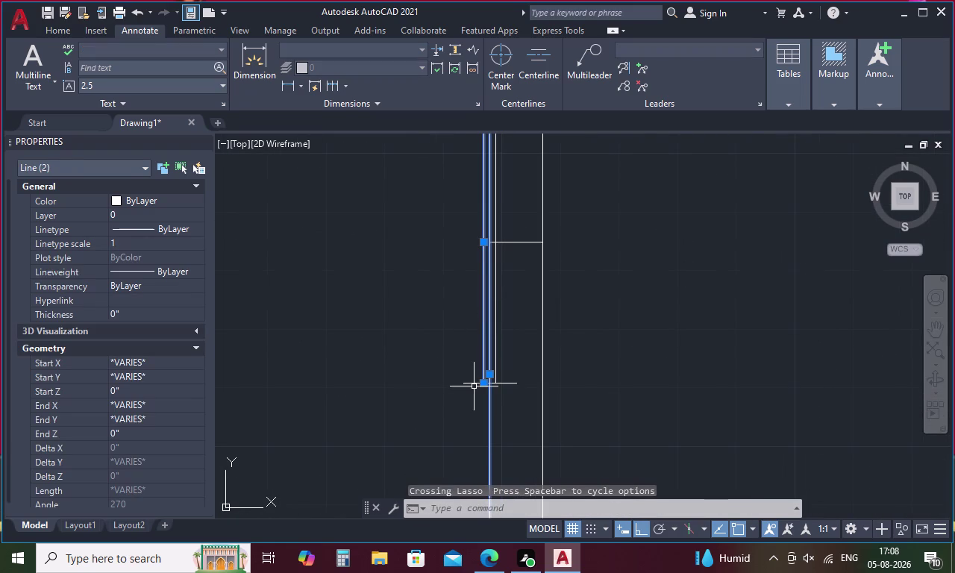
click(474, 382)
scroll(down, 3)
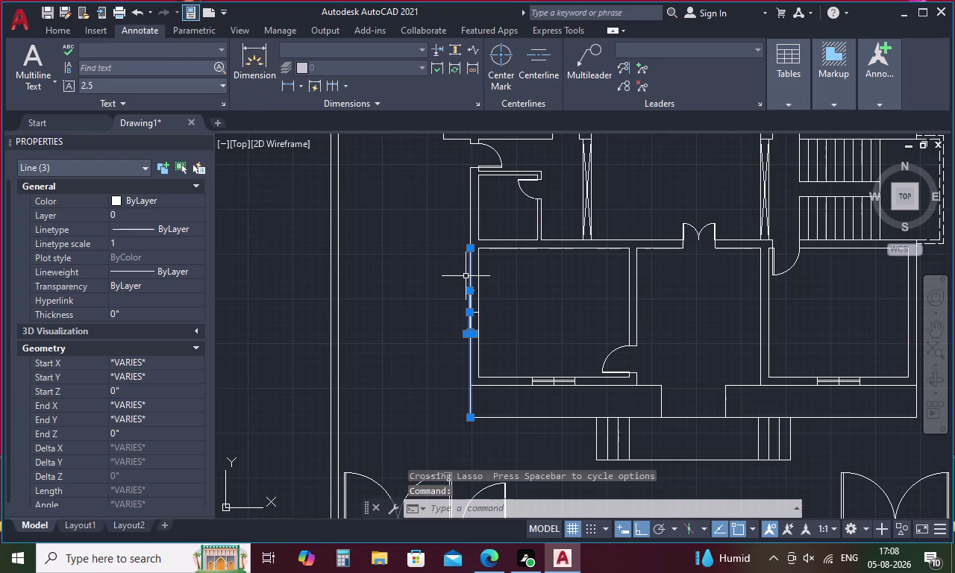
scroll(up, 3)
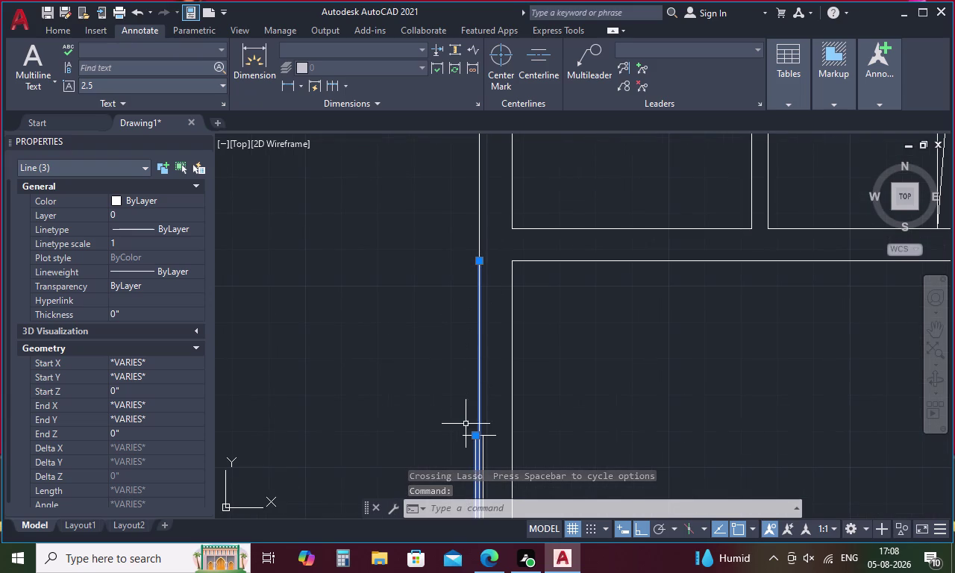
click(466, 434)
middle_drag(535, 386, 541, 307)
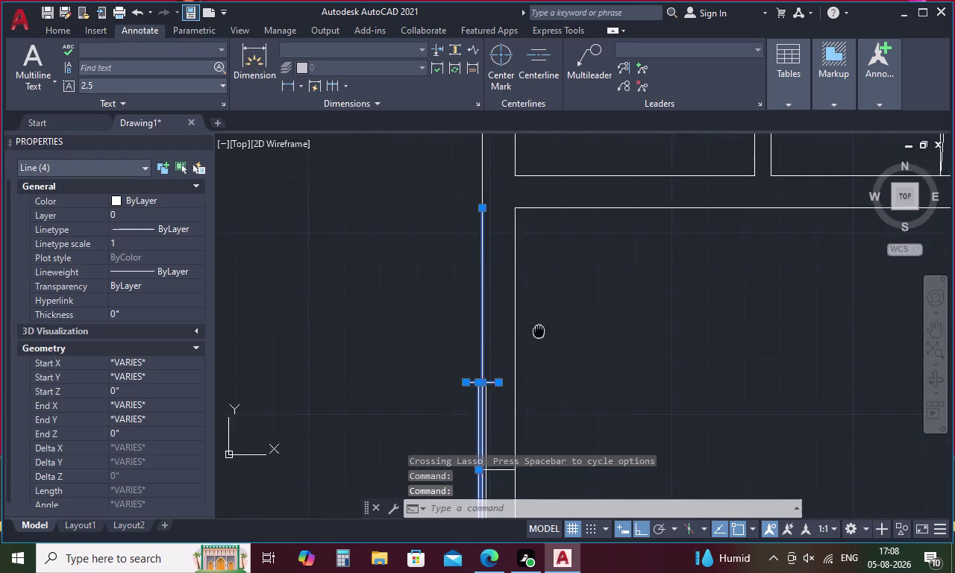
middle_drag(541, 308, 556, 278)
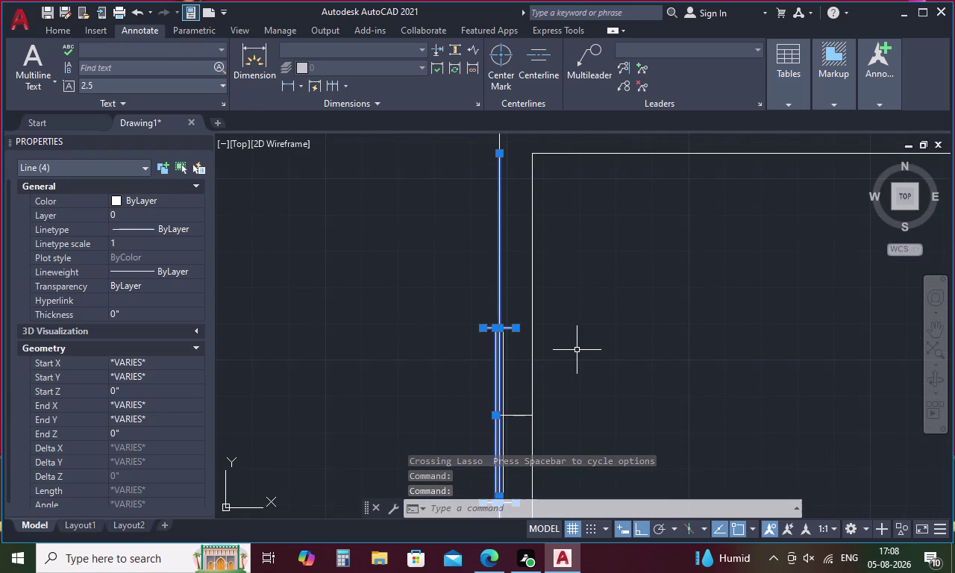
scroll(up, 3)
middle_drag(520, 381, 522, 377)
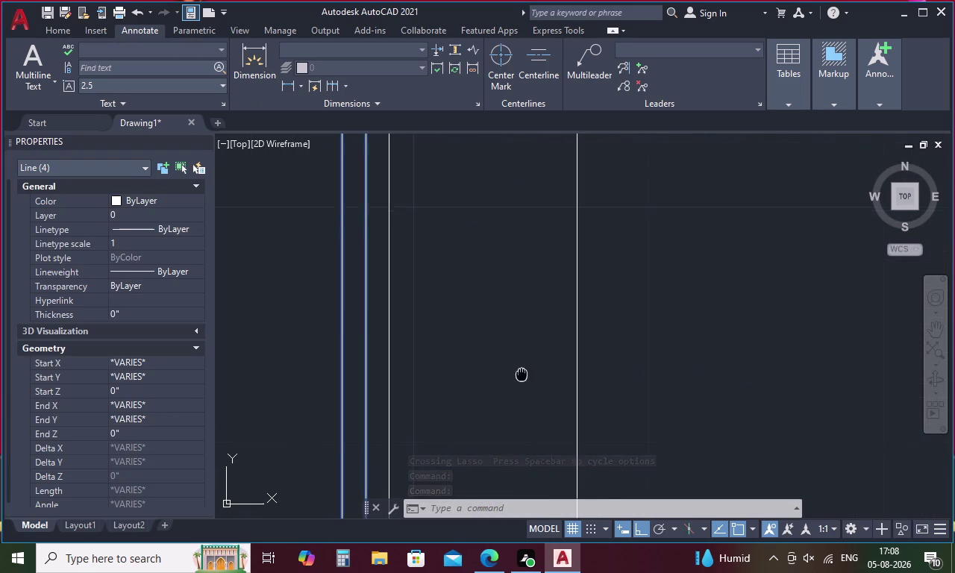
middle_drag(521, 378, 552, 223)
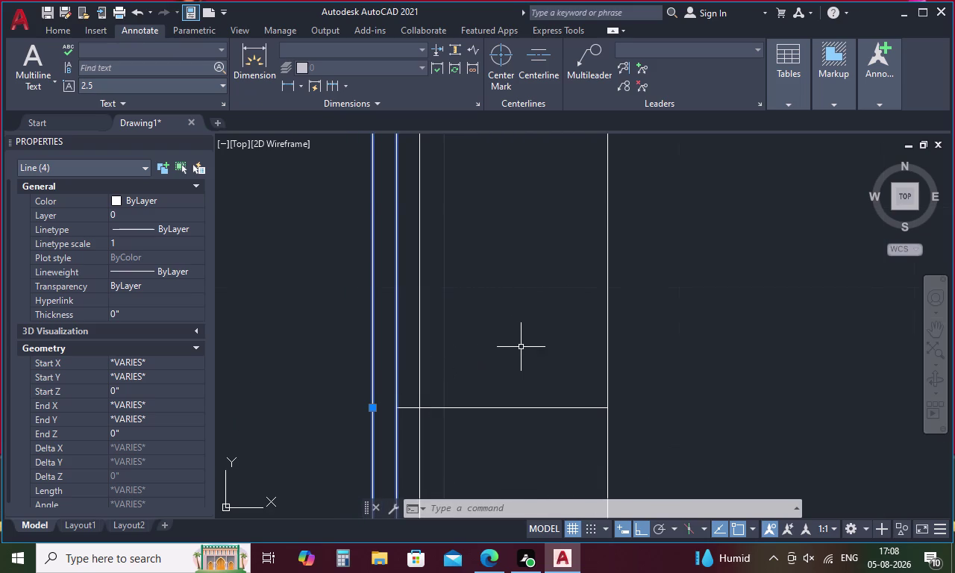
scroll(down, 3)
scroll(down, 3)
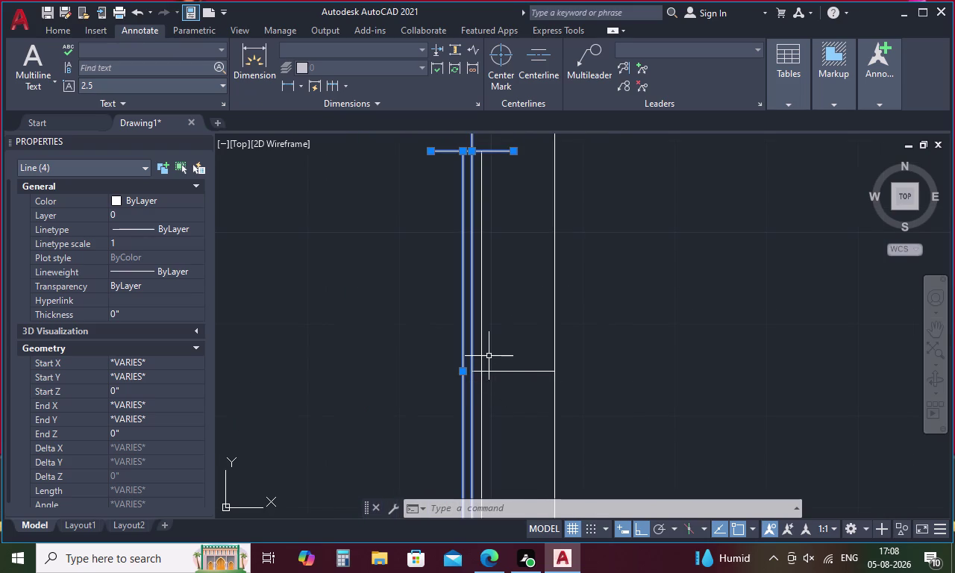
scroll(down, 3)
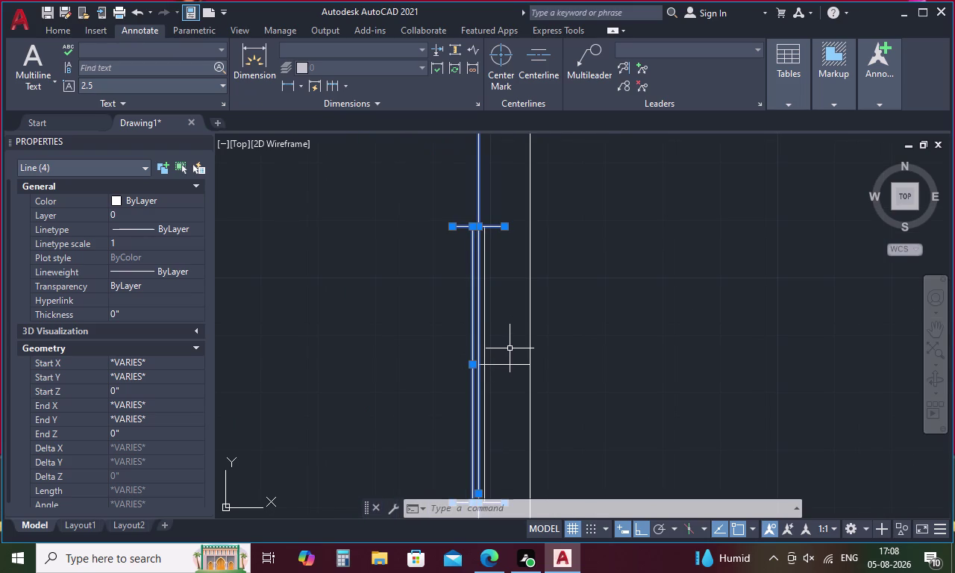
Clear that selection, re-pick the four window lines, and bring up their right-click menu.
key(Escape)
click(483, 318)
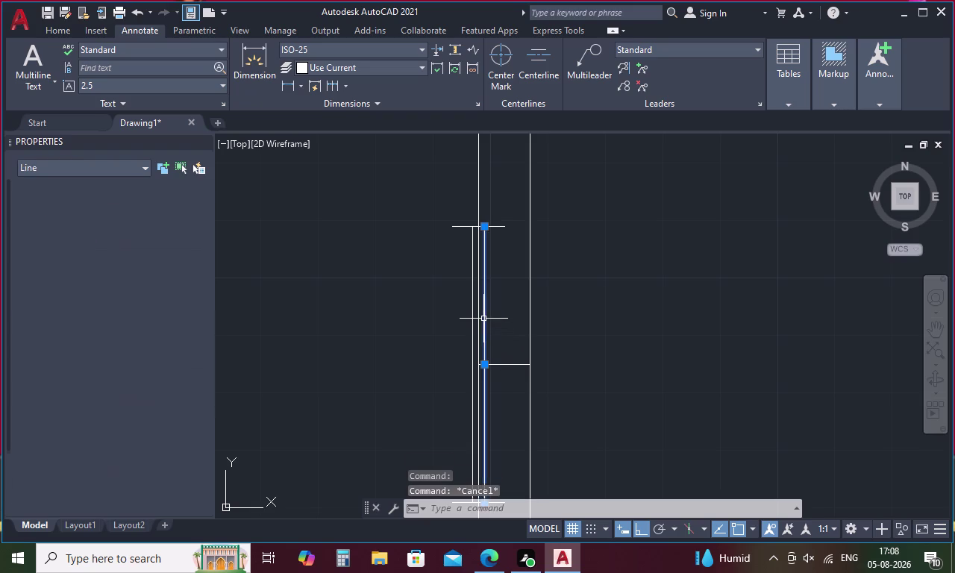
click(473, 323)
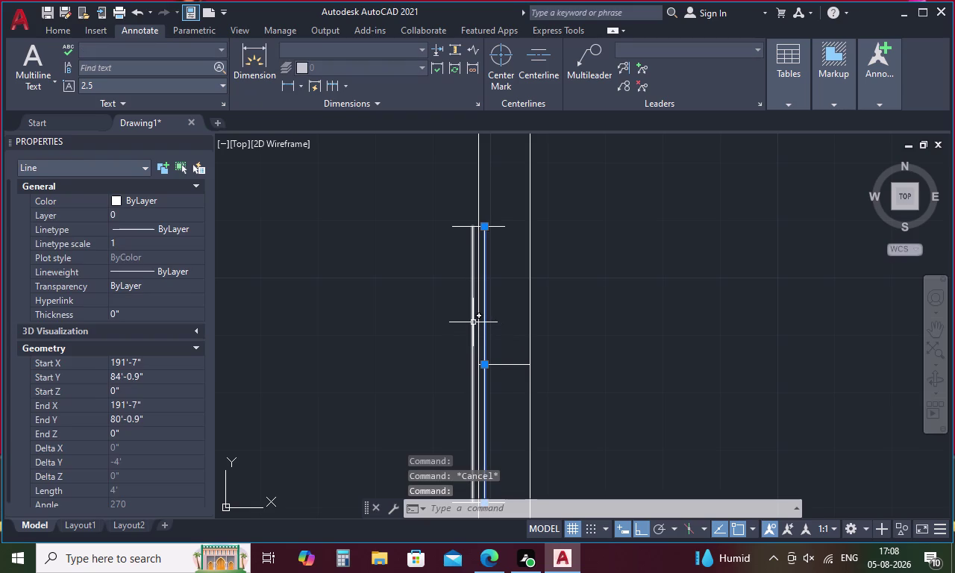
click(463, 227)
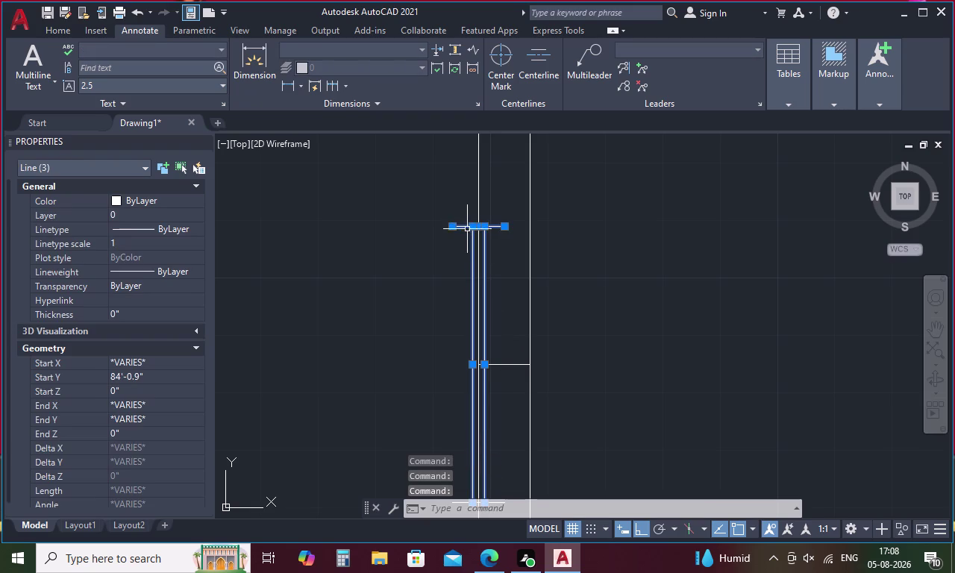
scroll(down, 3)
scroll(up, 3)
click(456, 323)
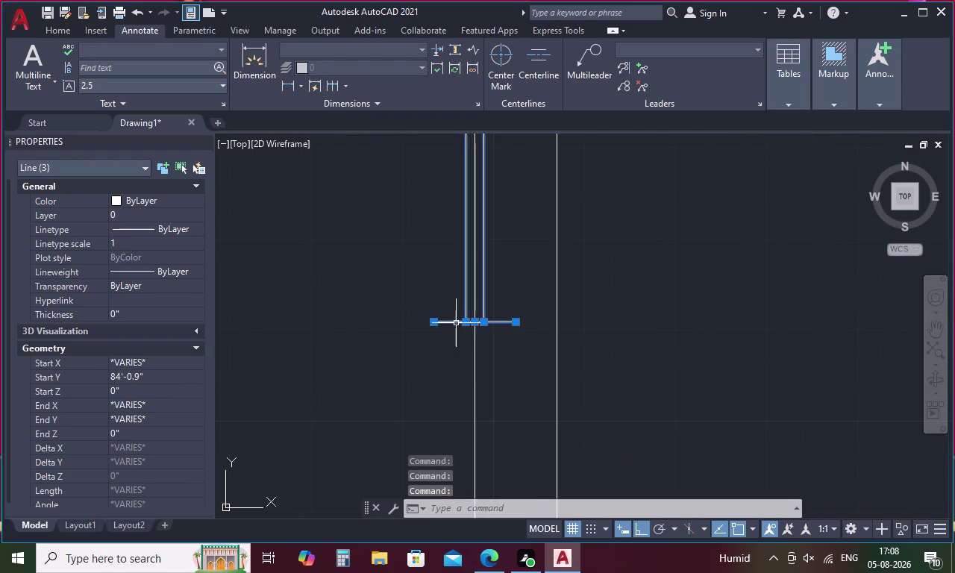
right_click(625, 322)
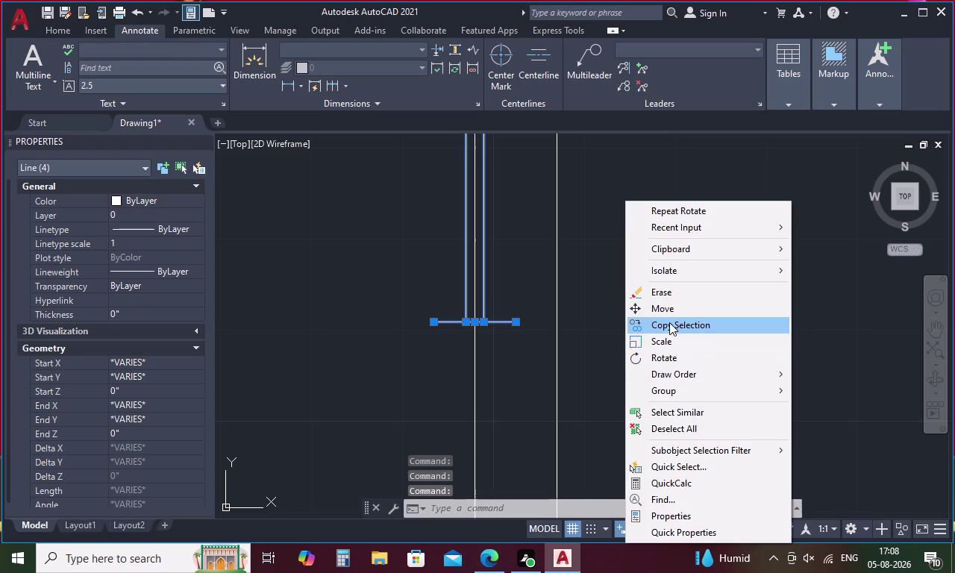
Start Copy Selection on the window lines, then cancel it.
click(670, 322)
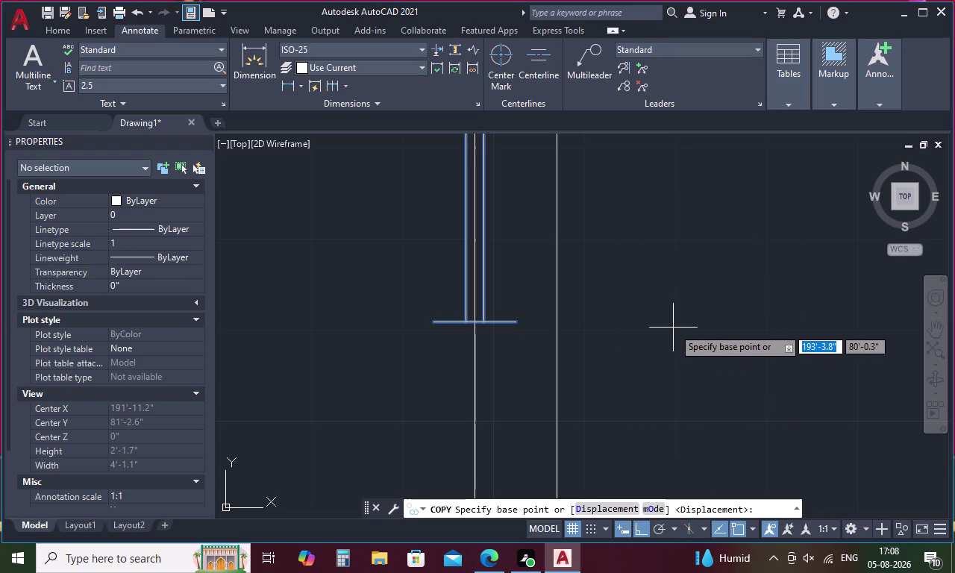
scroll(down, 3)
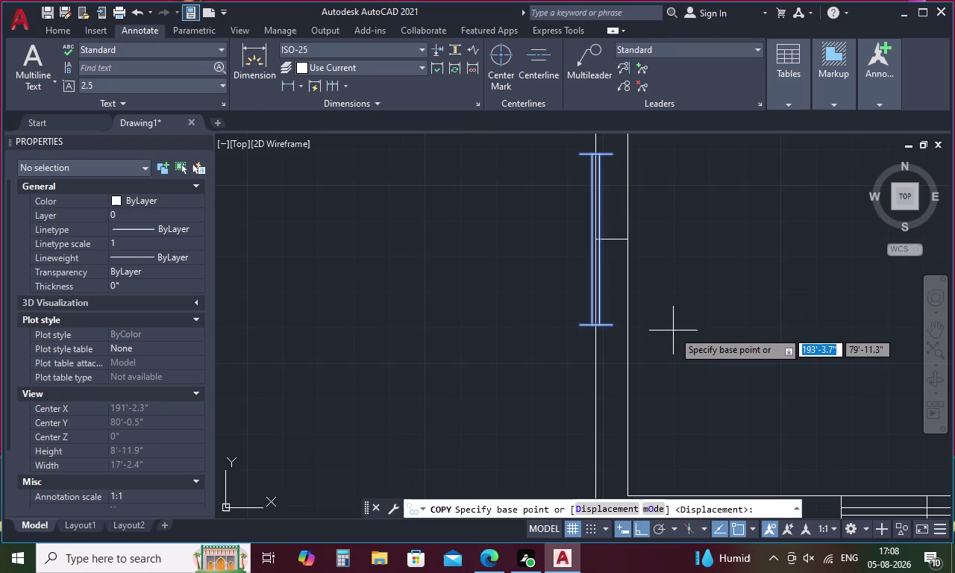
key(Escape)
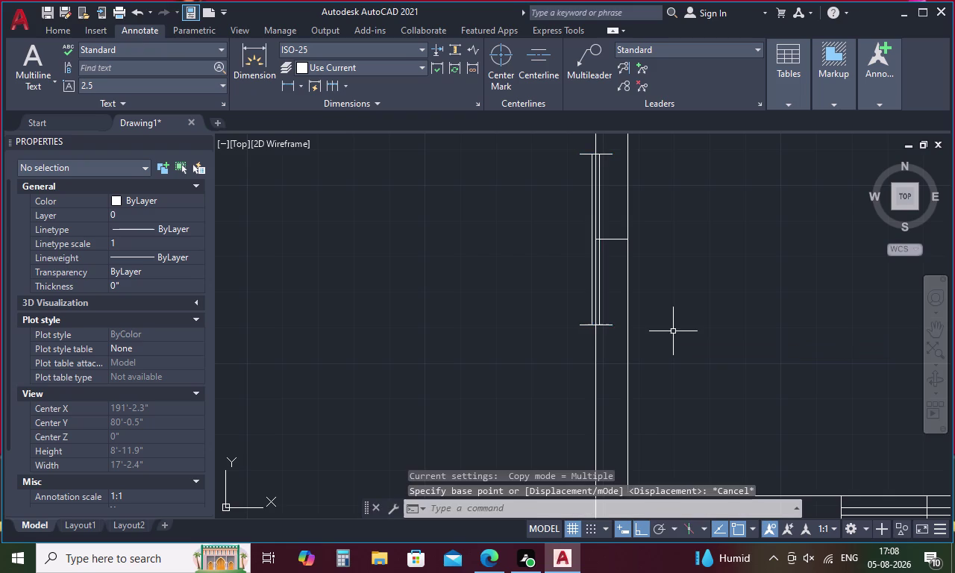
scroll(up, 3)
Select the vertical wall's window lines, including the lower cross line and end line.
drag(599, 303, 579, 322)
drag(555, 319, 536, 344)
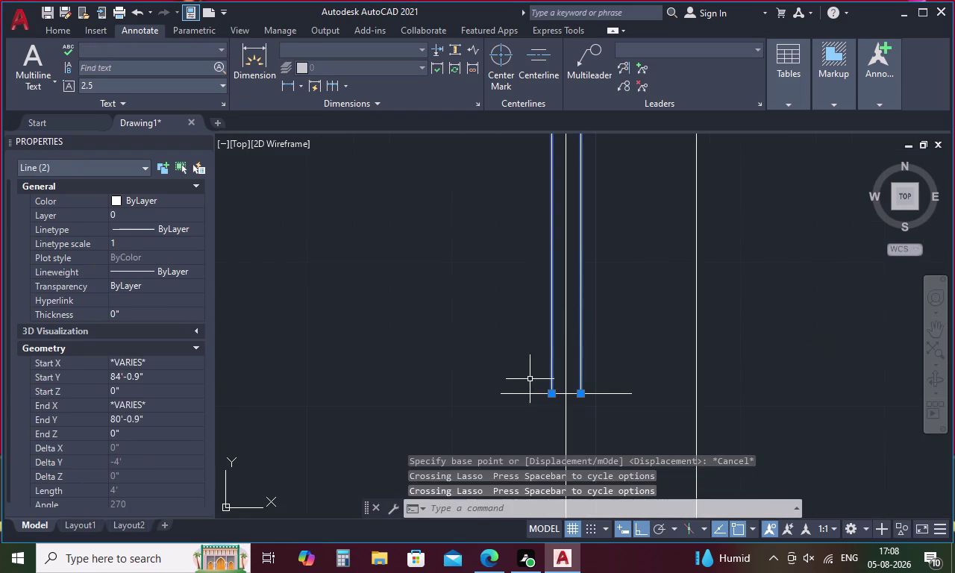
click(527, 395)
scroll(down, 3)
scroll(up, 3)
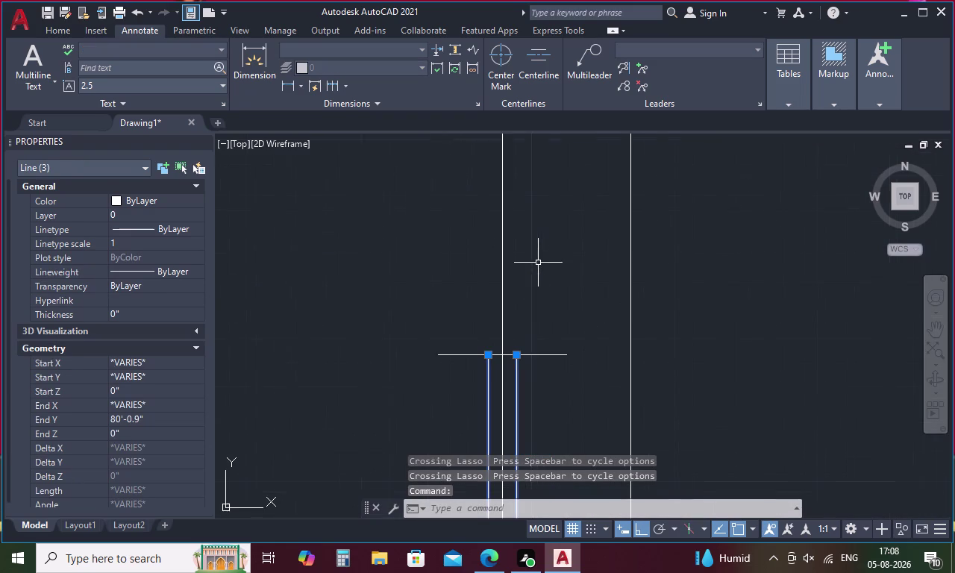
click(535, 356)
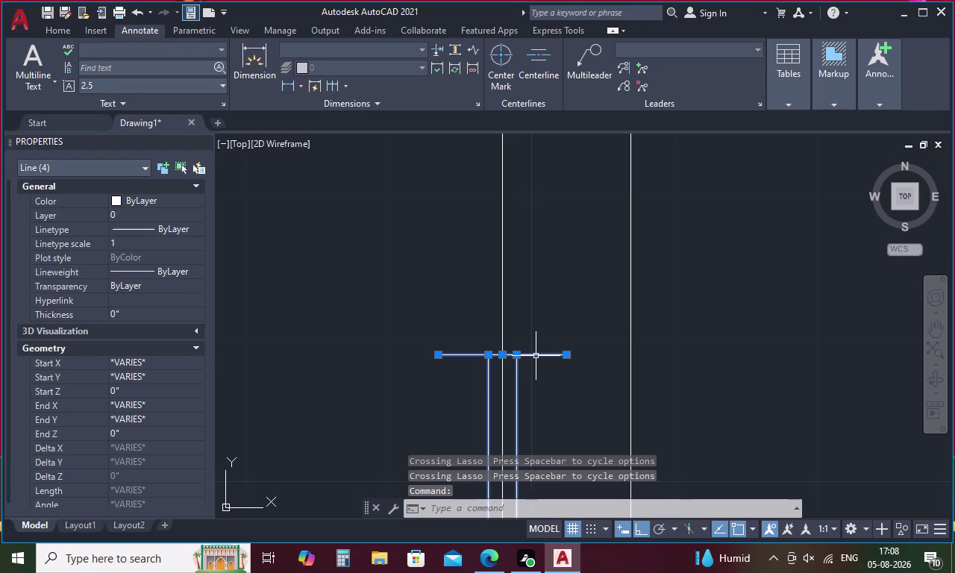
Move the selected window lines with M to their new position along the wall.
text(m)
key(space)
middle_drag(553, 373, 552, 367)
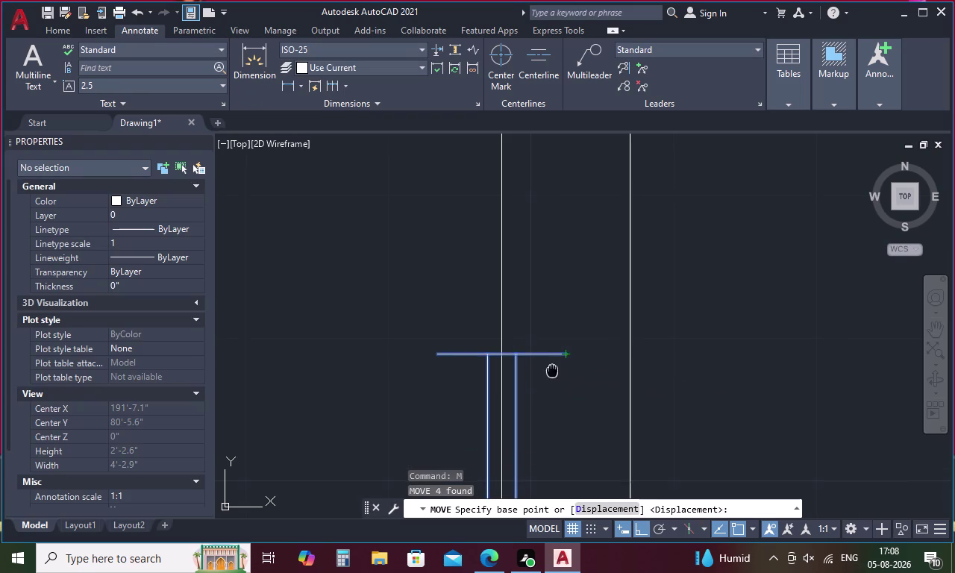
middle_drag(552, 366, 576, 212)
middle_drag(583, 330, 580, 240)
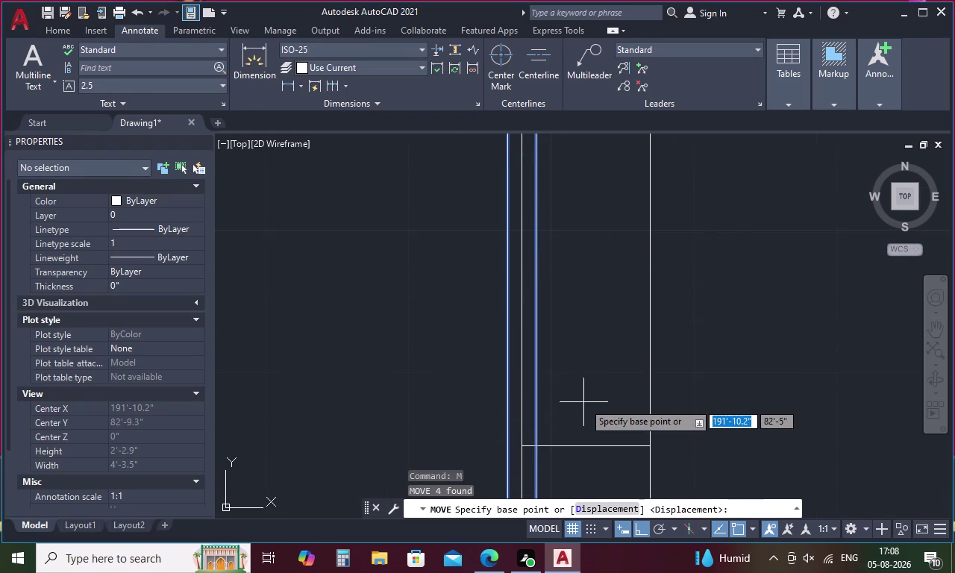
click(587, 444)
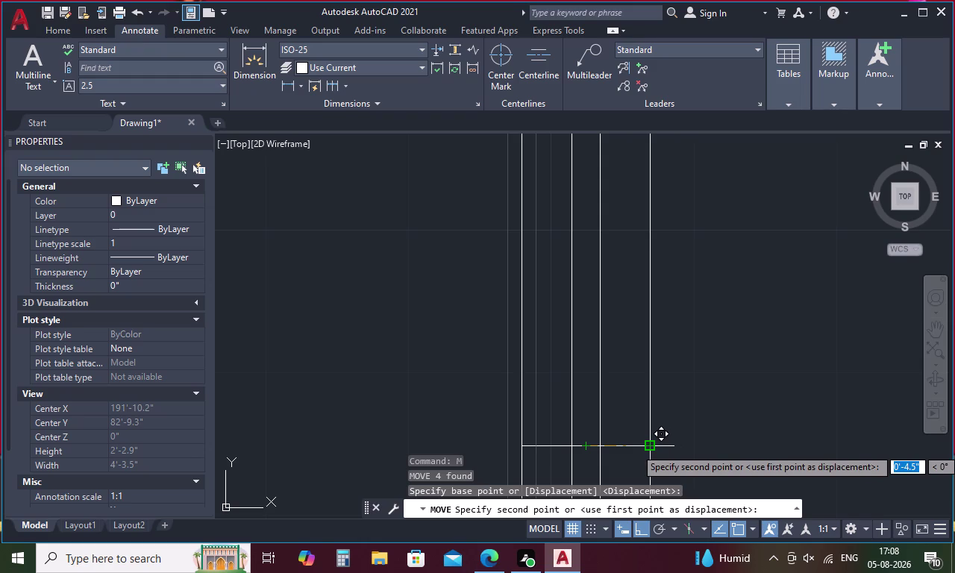
click(651, 447)
scroll(down, 3)
middle_drag(753, 402, 728, 338)
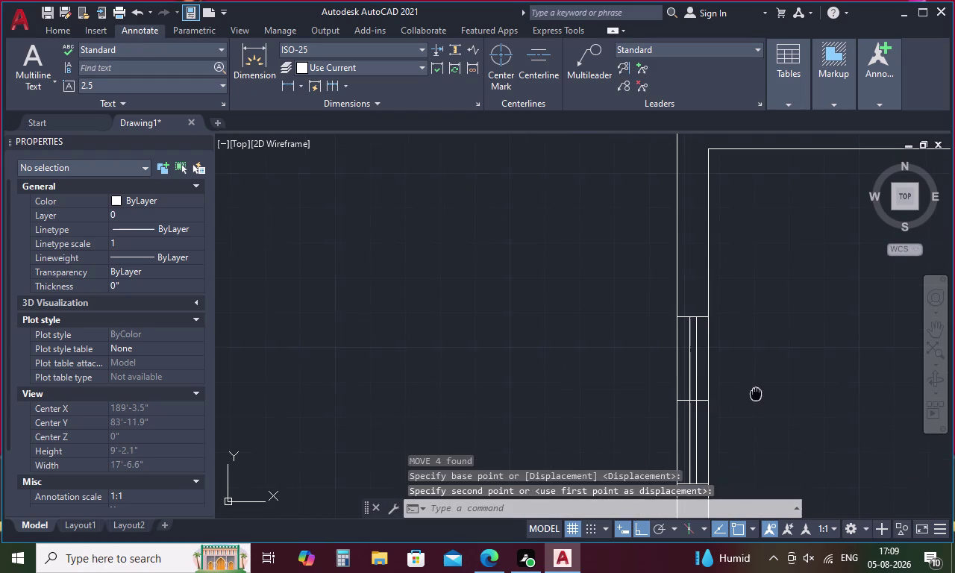
middle_drag(727, 338, 712, 298)
key(Escape)
Delete the extra horizontal line and a stray line in the next window opening.
scroll(up, 3)
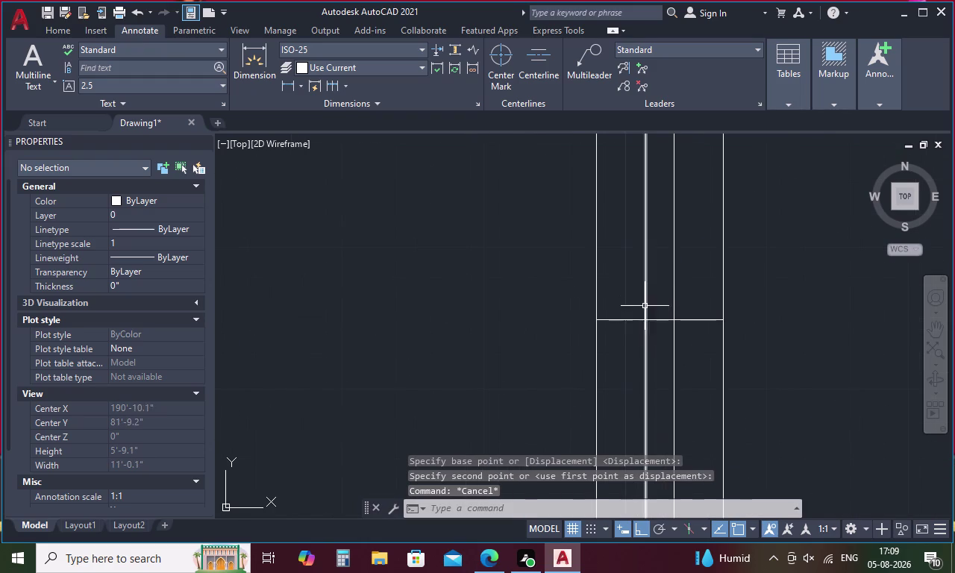
click(630, 320)
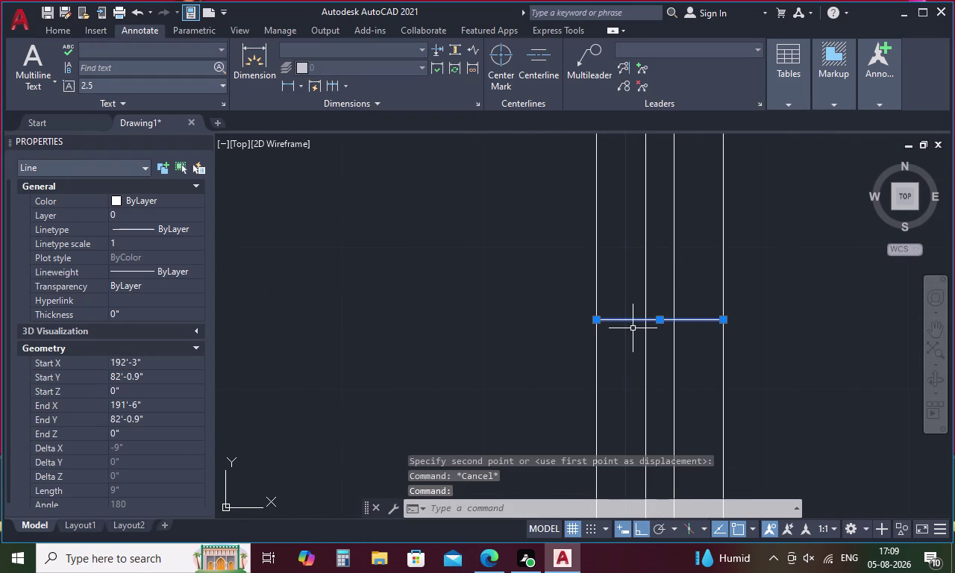
key(Delete)
scroll(down, 3)
middle_drag(715, 376, 632, 296)
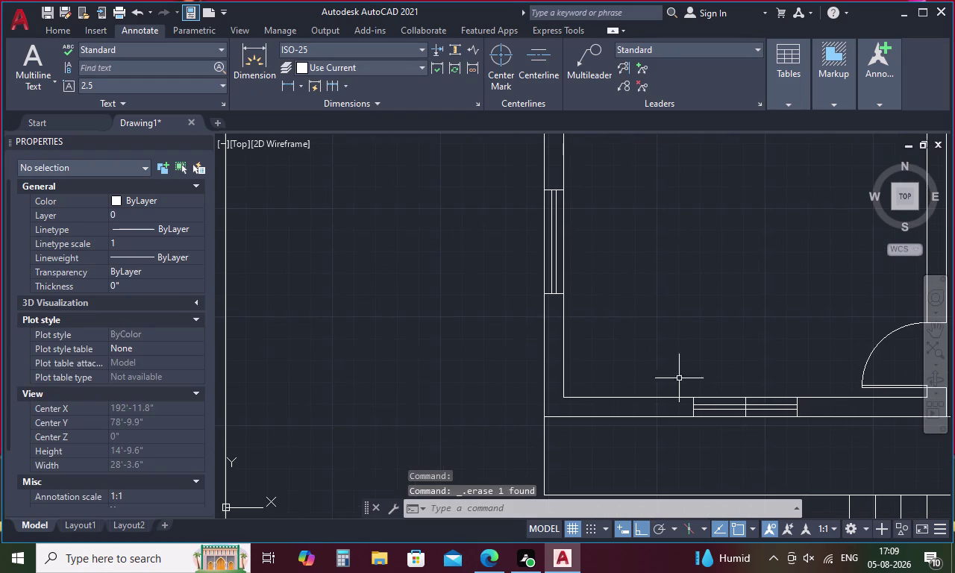
scroll(up, 3)
drag(748, 450, 679, 451)
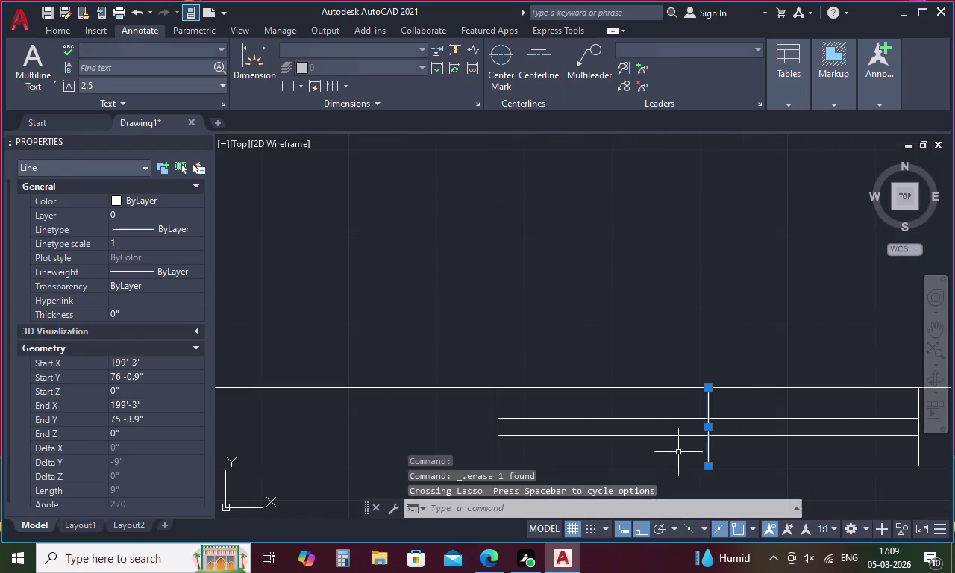
key(Delete)
Delete the stray lines in two more window openings, including the top one.
scroll(down, 3)
middle_drag(801, 418, 431, 413)
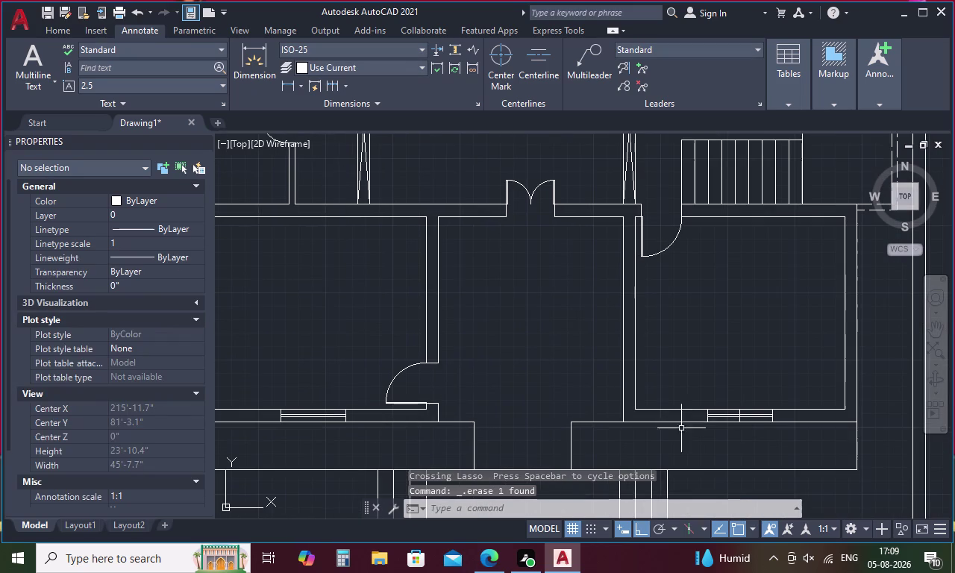
scroll(up, 3)
drag(740, 440, 641, 440)
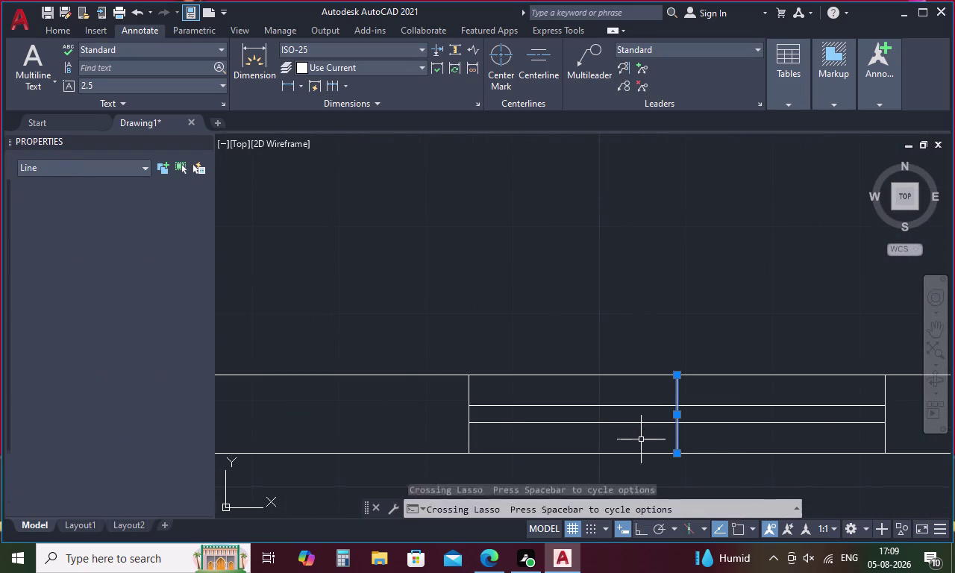
key(Delete)
scroll(down, 3)
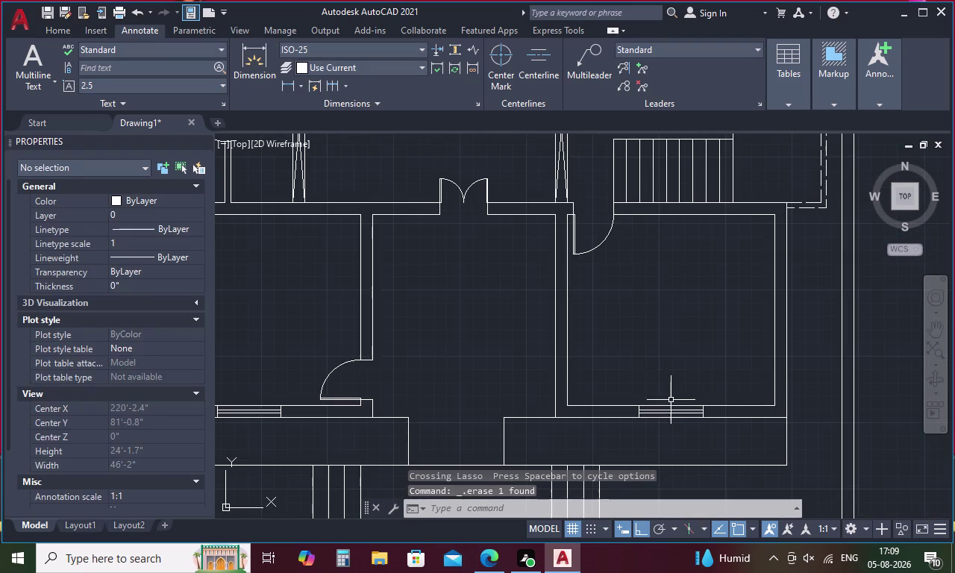
scroll(down, 3)
middle_drag(677, 388, 707, 516)
middle_drag(660, 325, 655, 480)
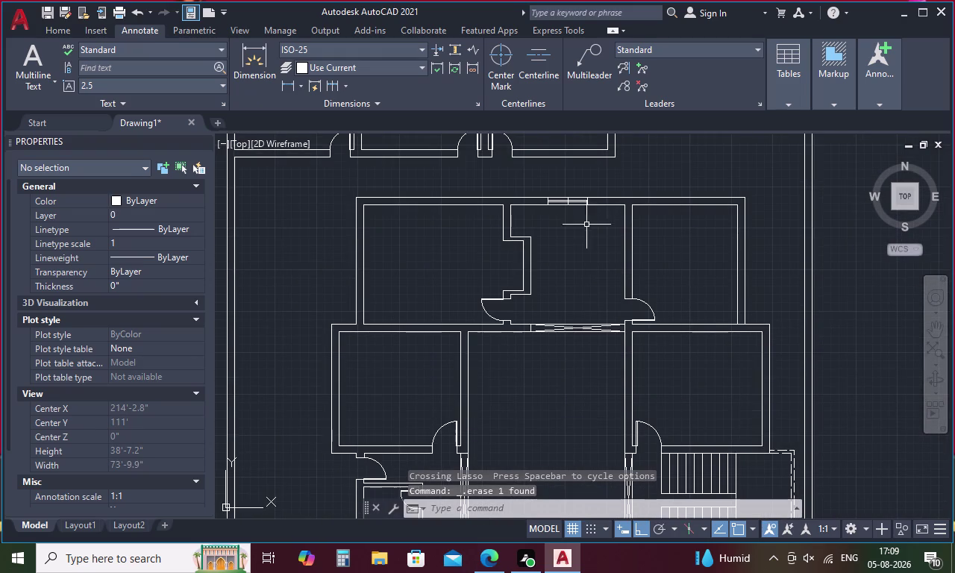
scroll(up, 3)
drag(535, 264, 484, 264)
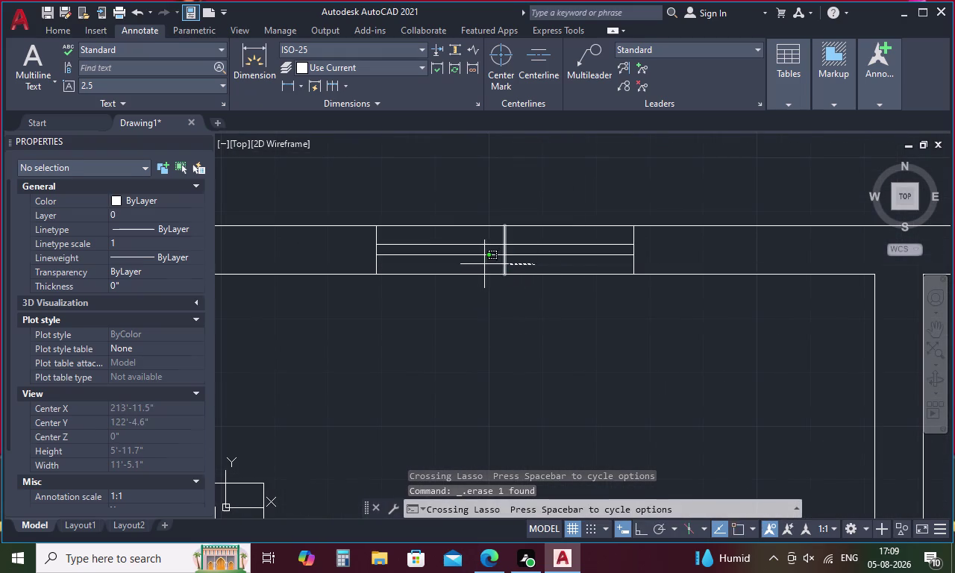
key(Delete)
scroll(down, 3)
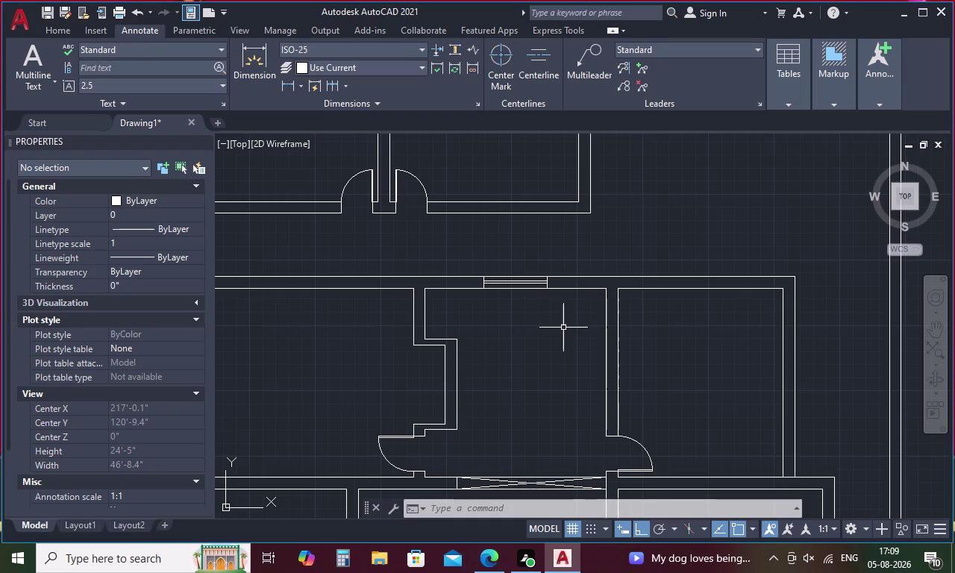
Start a line at the wall corner, then cancel it unfinished.
key(Escape)
middle_drag(540, 328, 803, 324)
scroll(down, 3)
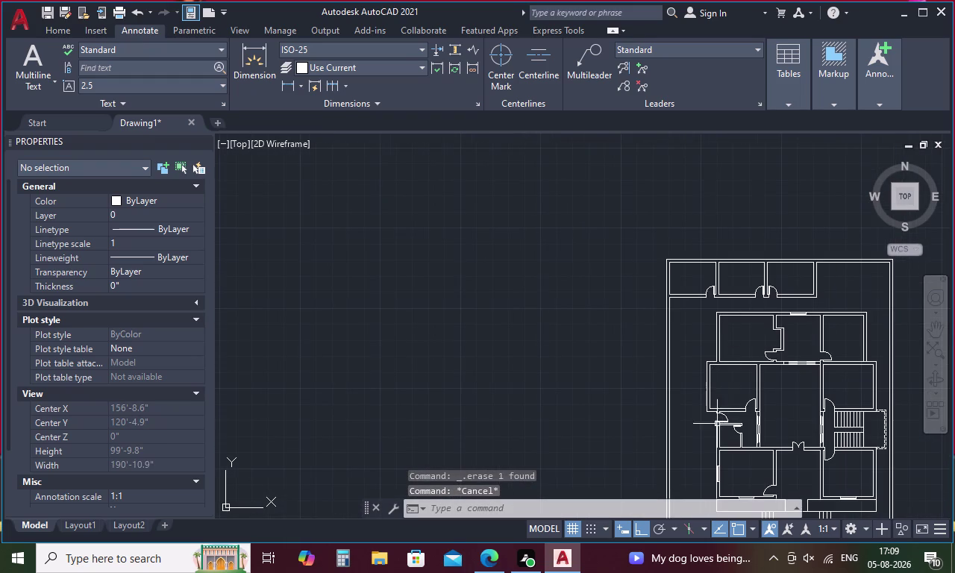
scroll(up, 3)
key(l)
key(Return)
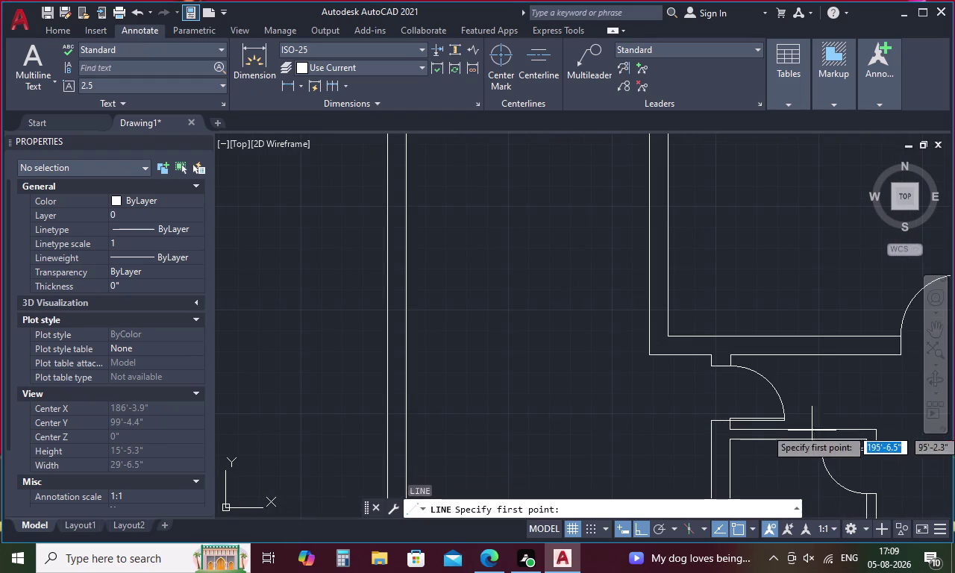
click(712, 422)
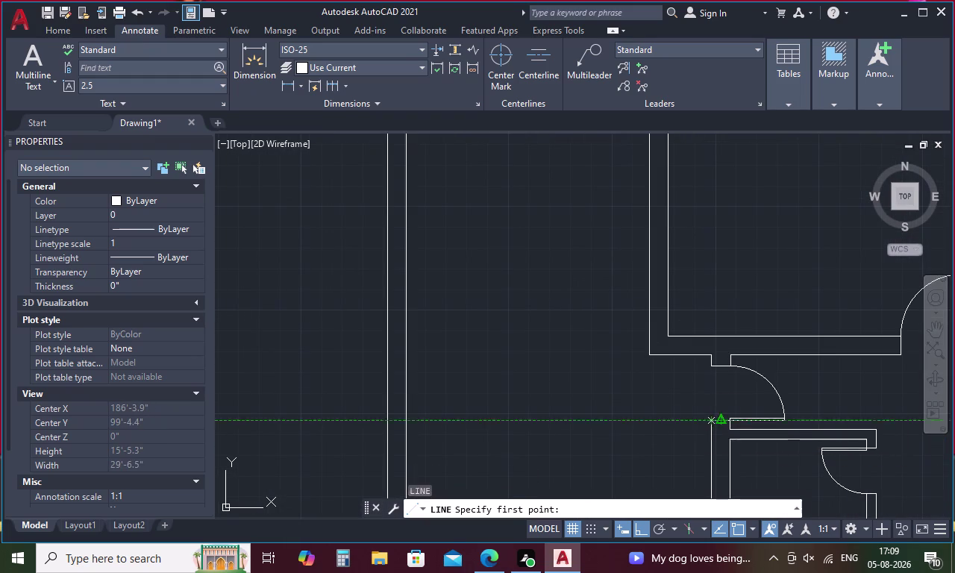
click(709, 364)
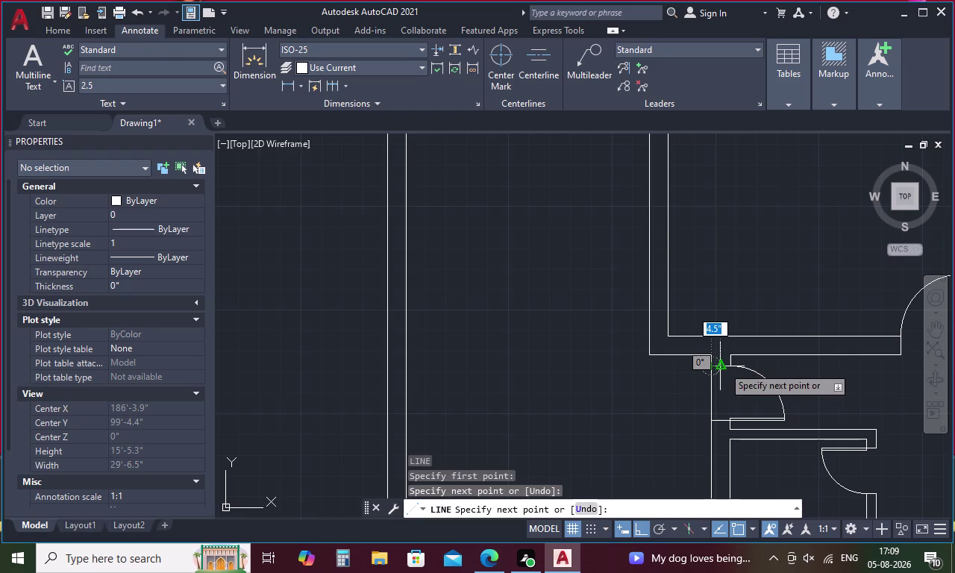
key(Escape)
Offset the vertical wall line beside the door 2'6" to the left.
key(o)
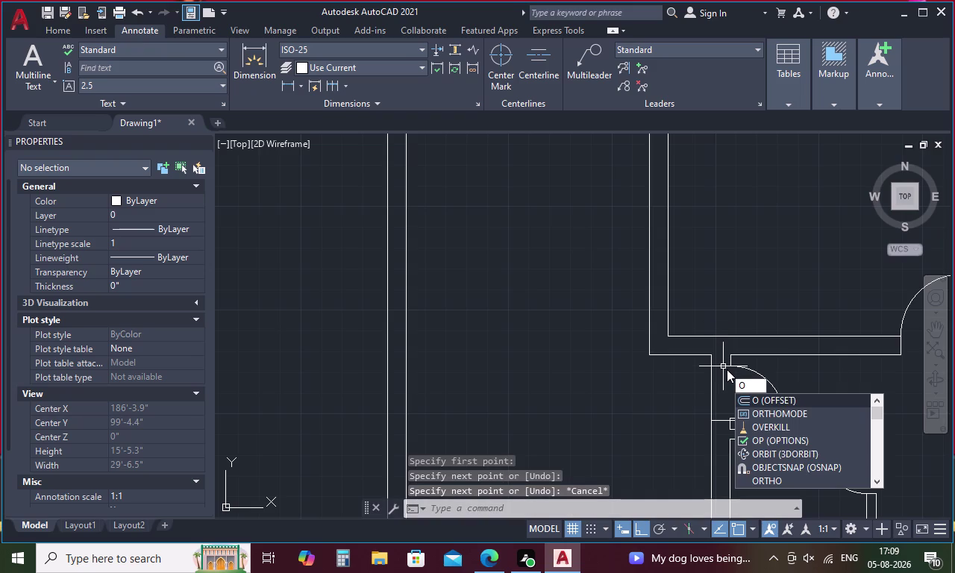
key(space)
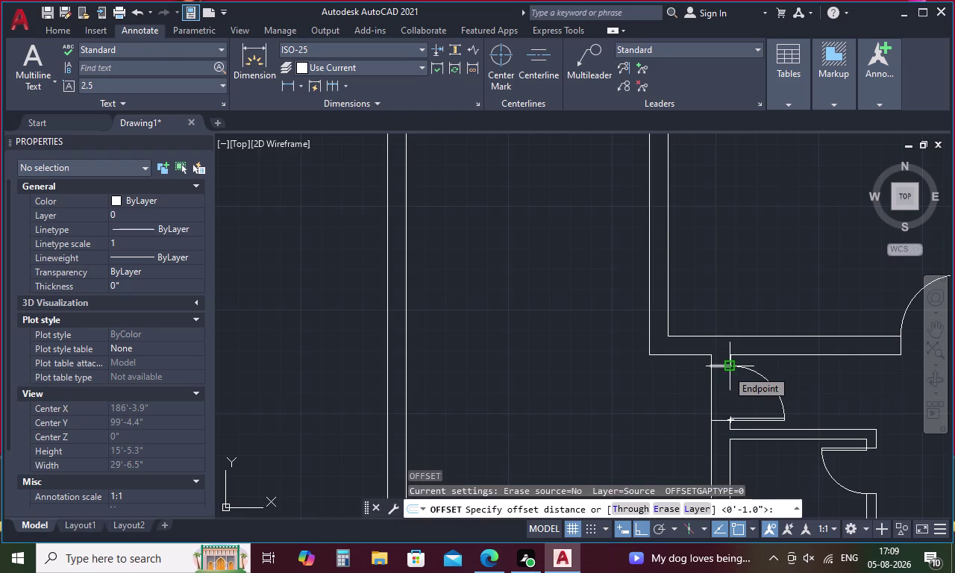
text(2')
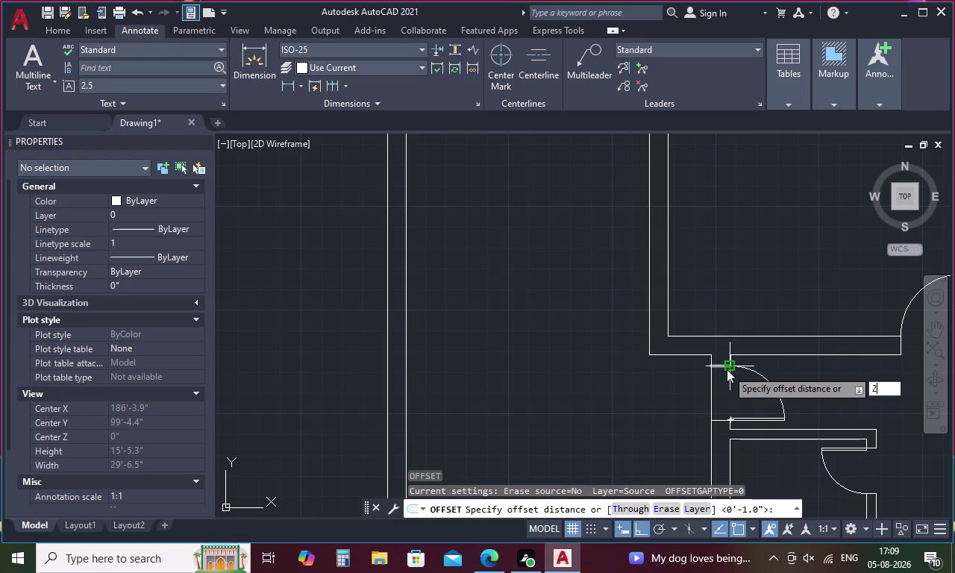
key(6)
text(")
key(space)
click(712, 388)
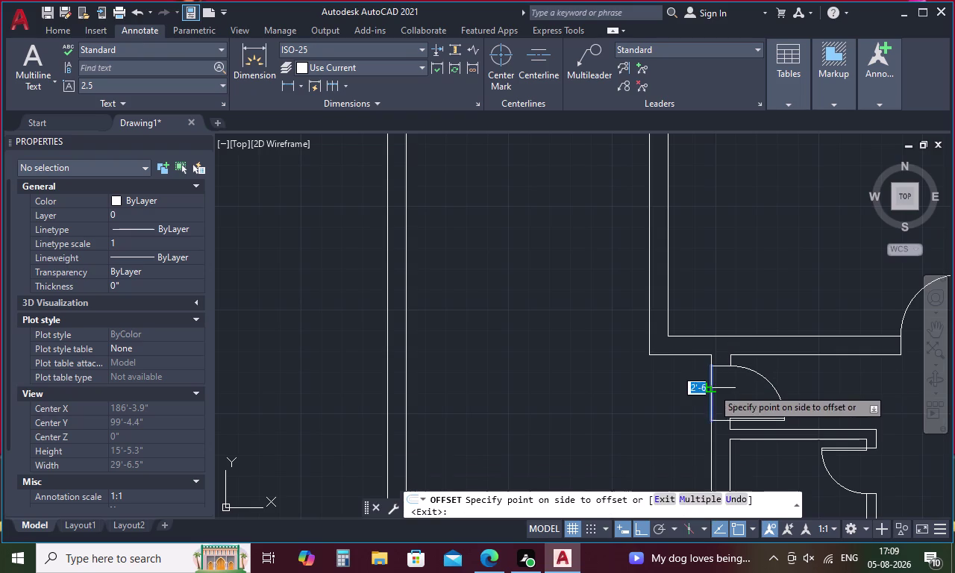
click(676, 392)
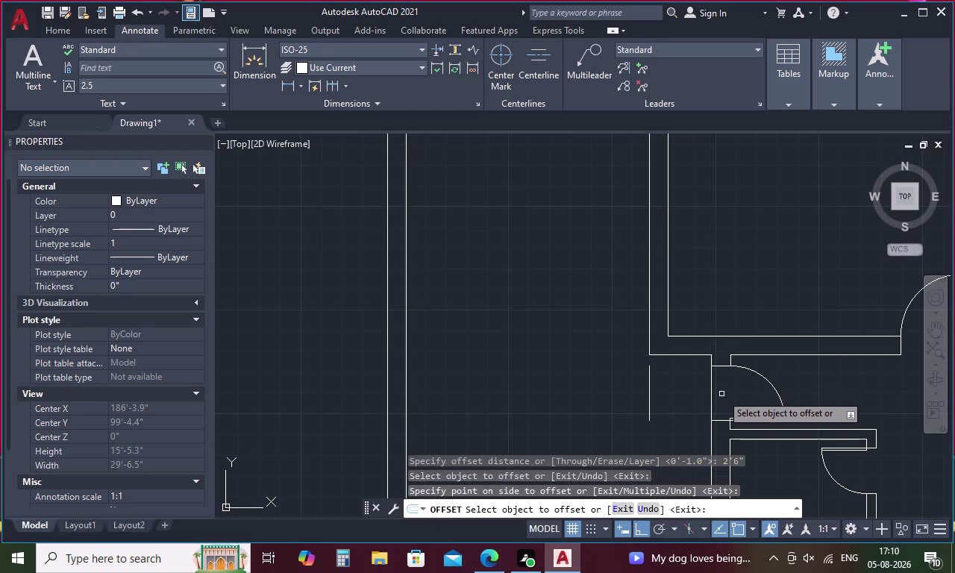
key(Escape)
Extend the new vertical line up to the wall, using all edges as boundaries.
key(e)
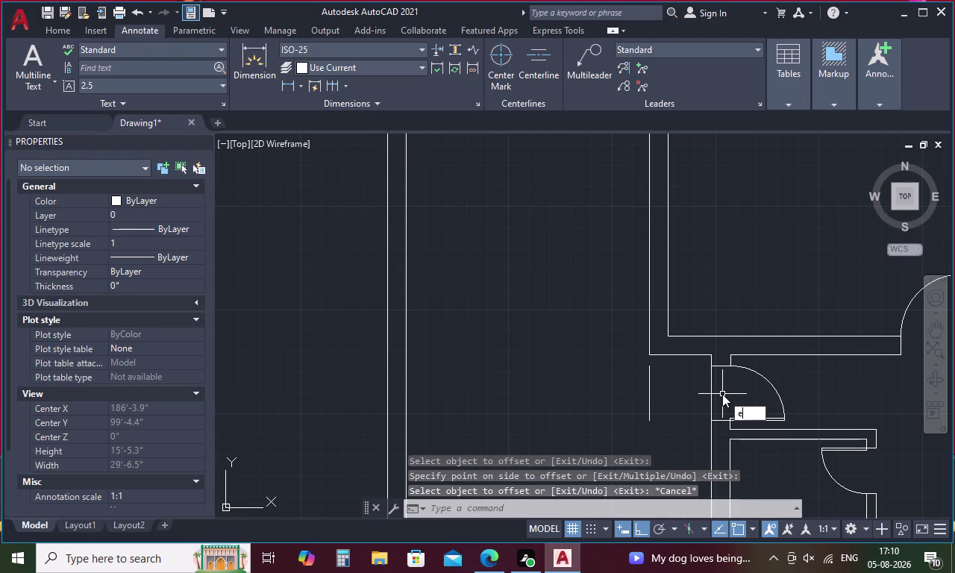
key(x)
key(space)
key(space)
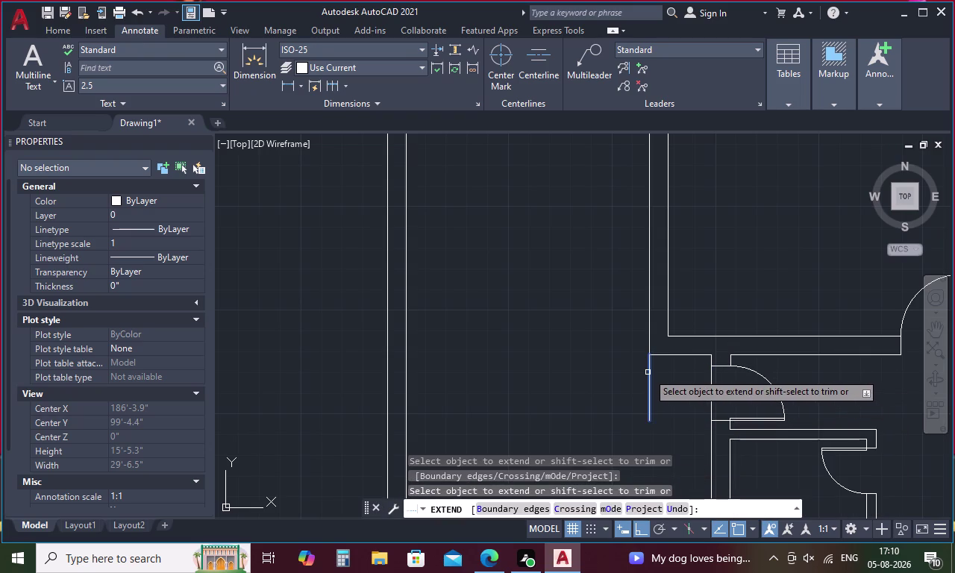
click(648, 372)
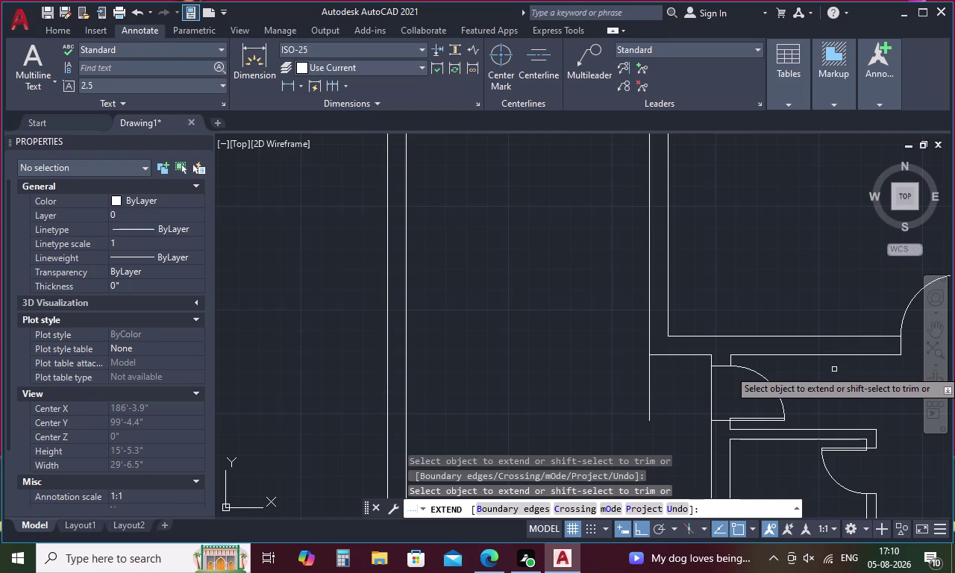
key(Escape)
Draw a horizontal line from the new line's lower end to the wall edge.
text(l)
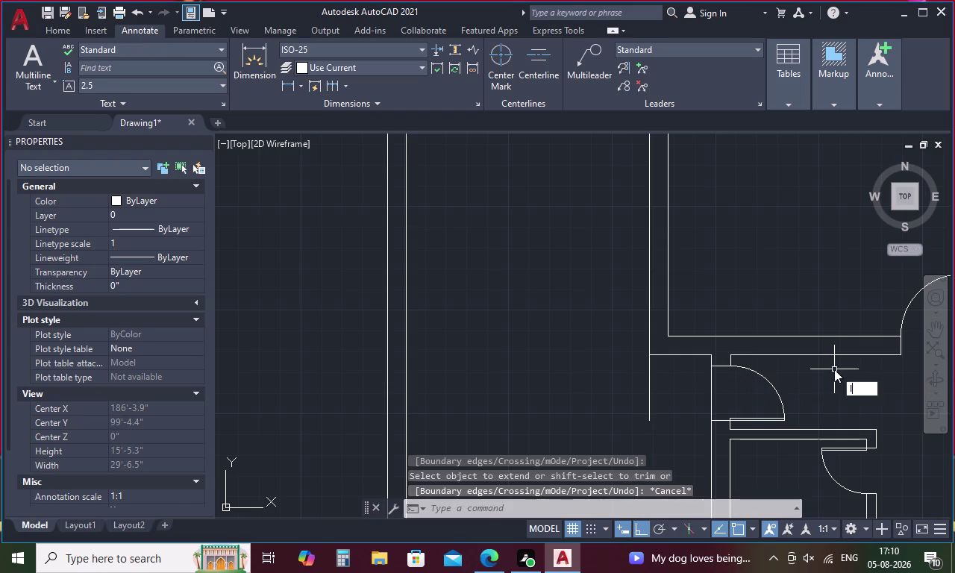
key(space)
click(648, 422)
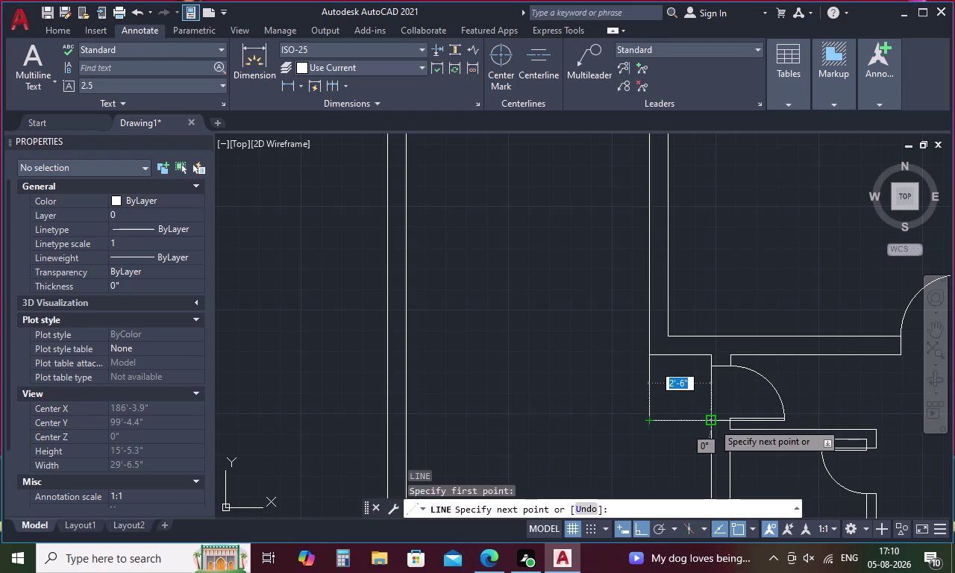
click(715, 423)
key(Escape)
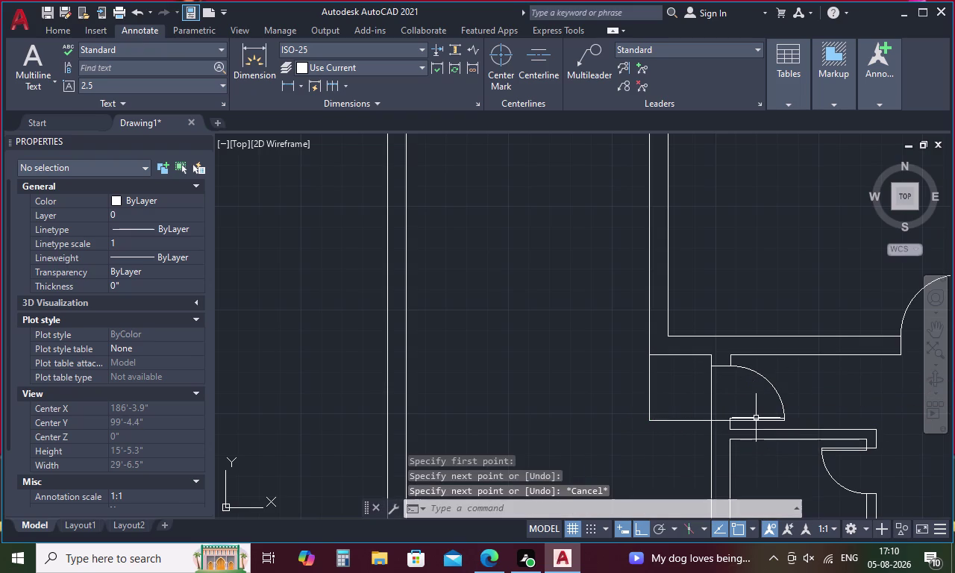
key(o)
key(space)
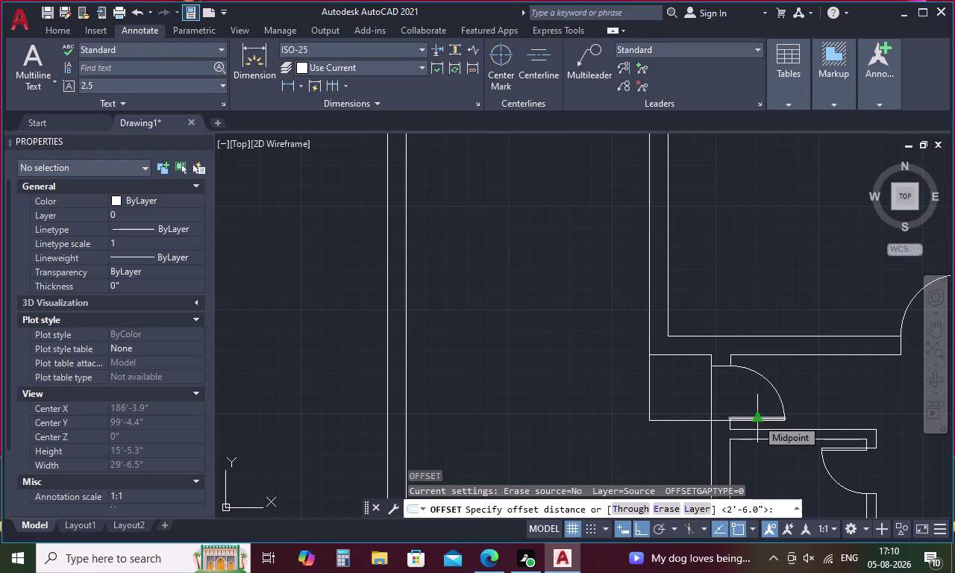
Offset the rectangle's bottom line downward three times, each copy 8 inches apart.
key(8)
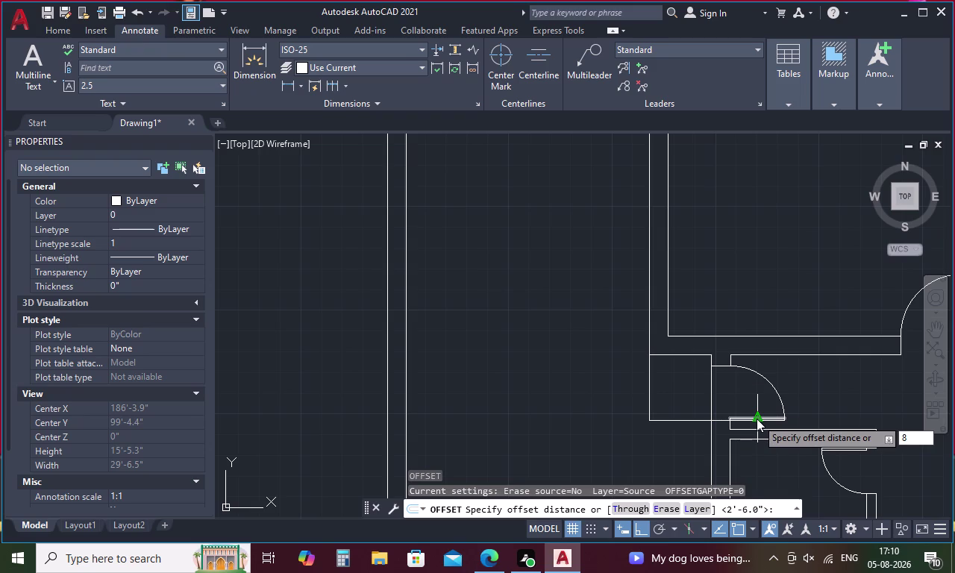
key(space)
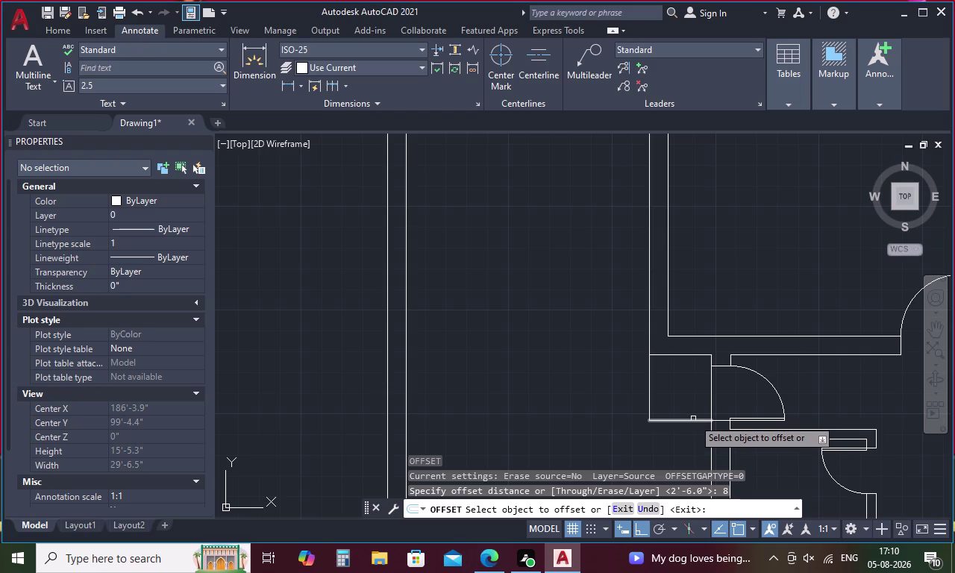
click(693, 418)
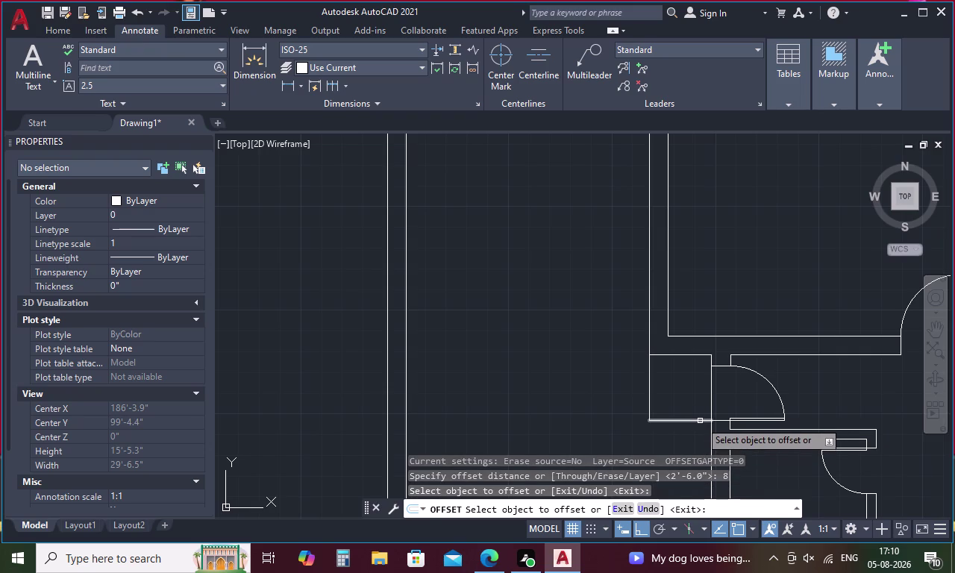
click(700, 421)
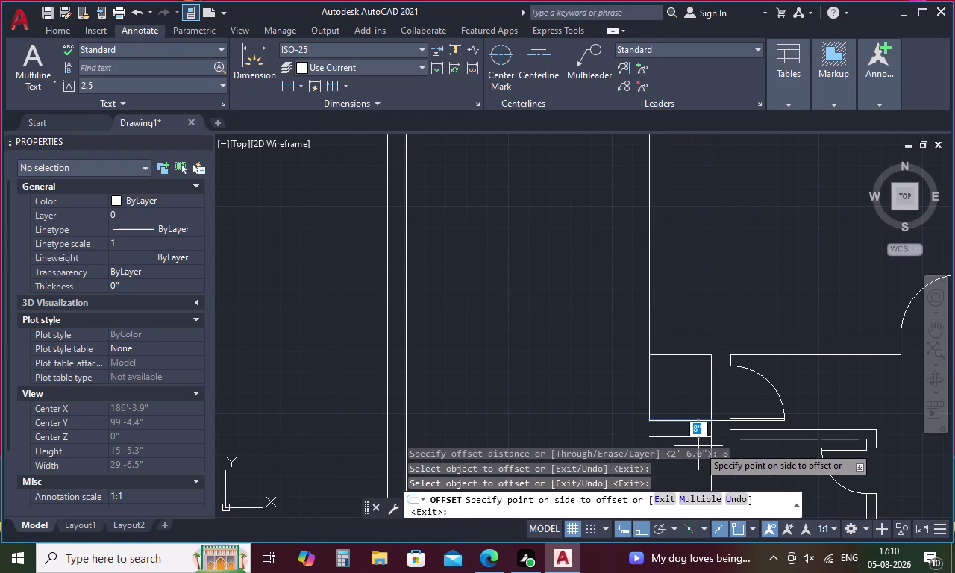
click(699, 446)
middle_drag(696, 446, 679, 310)
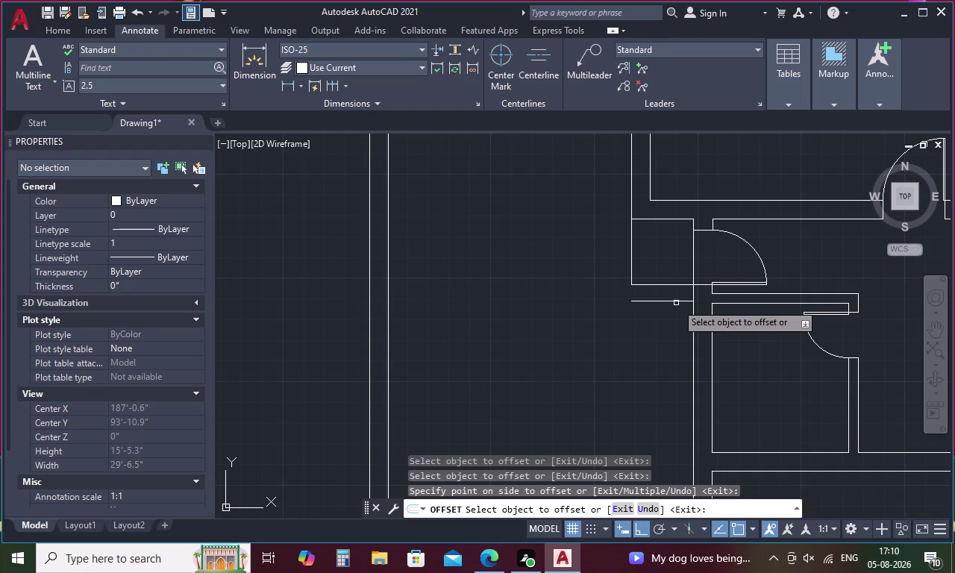
click(676, 303)
click(673, 333)
click(677, 319)
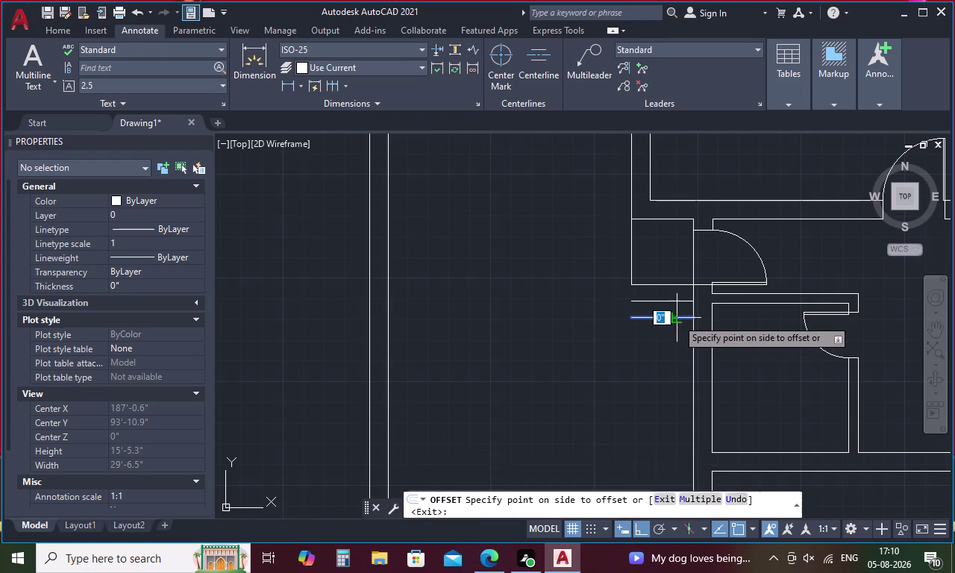
click(675, 350)
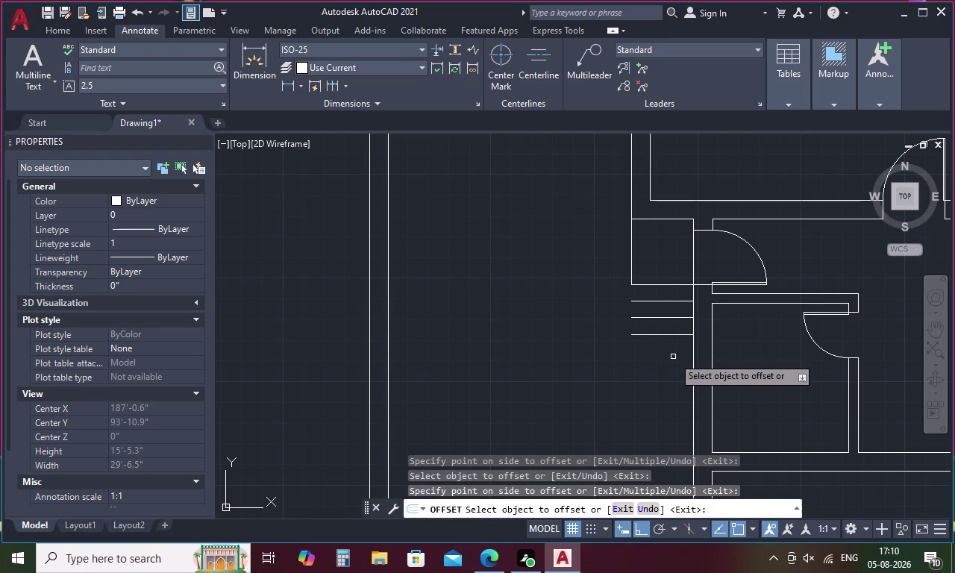
key(Escape)
text(l)
key(space)
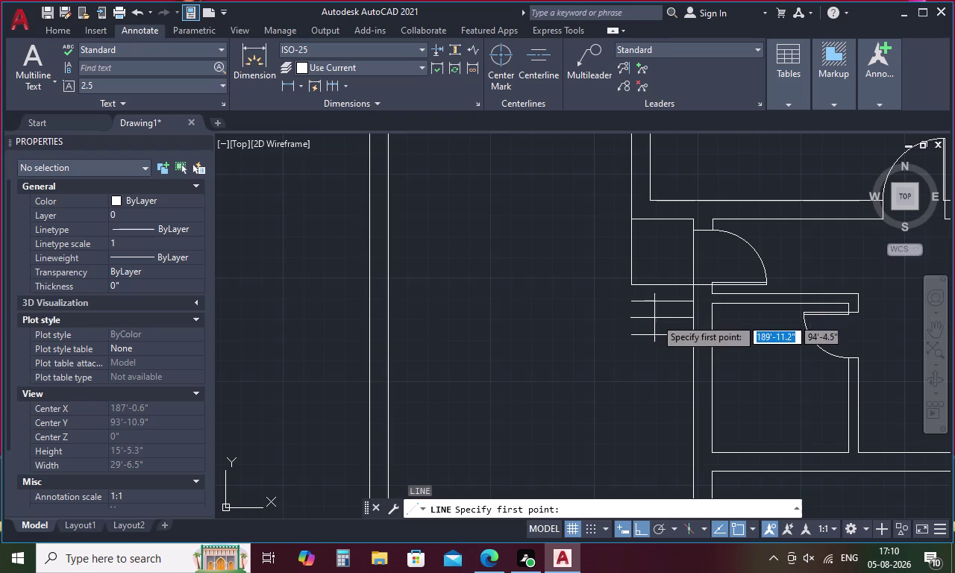
key(Escape)
key(e)
text(x)
key(space)
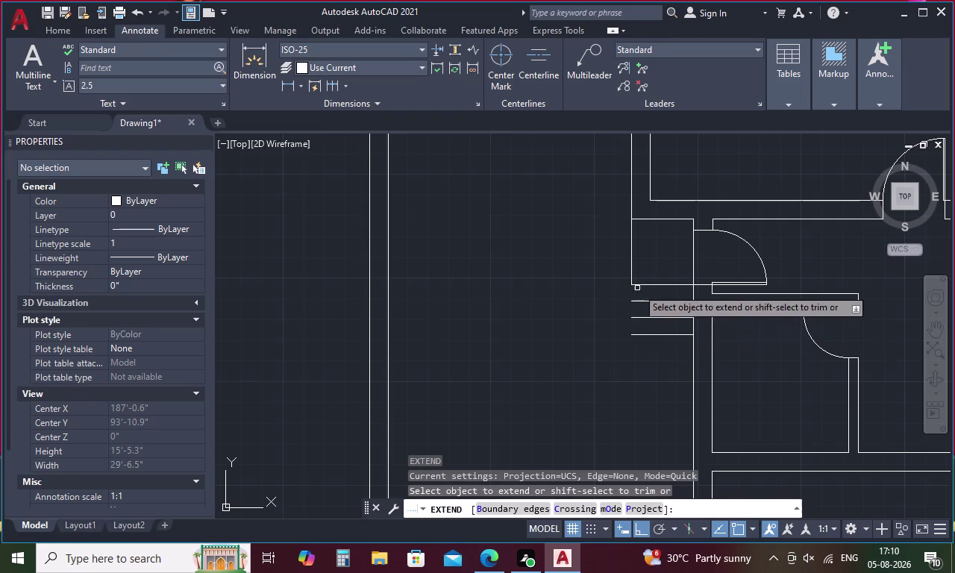
click(631, 268)
click(632, 294)
click(631, 307)
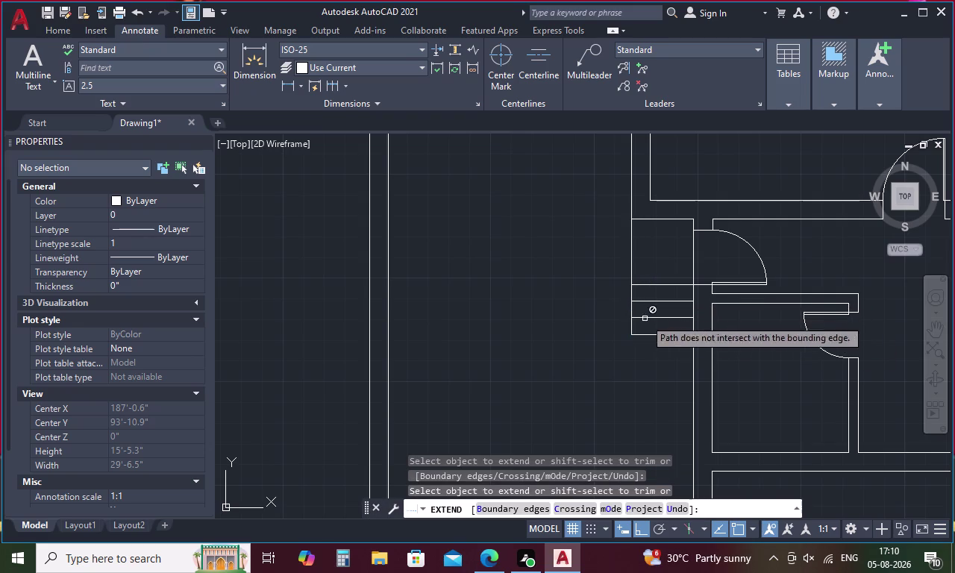
key(Escape)
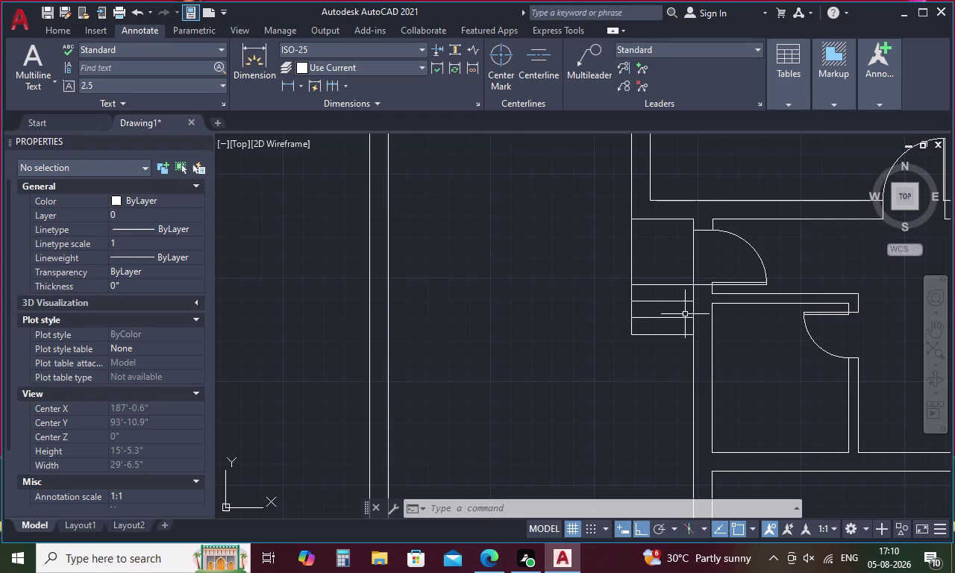
text(tr)
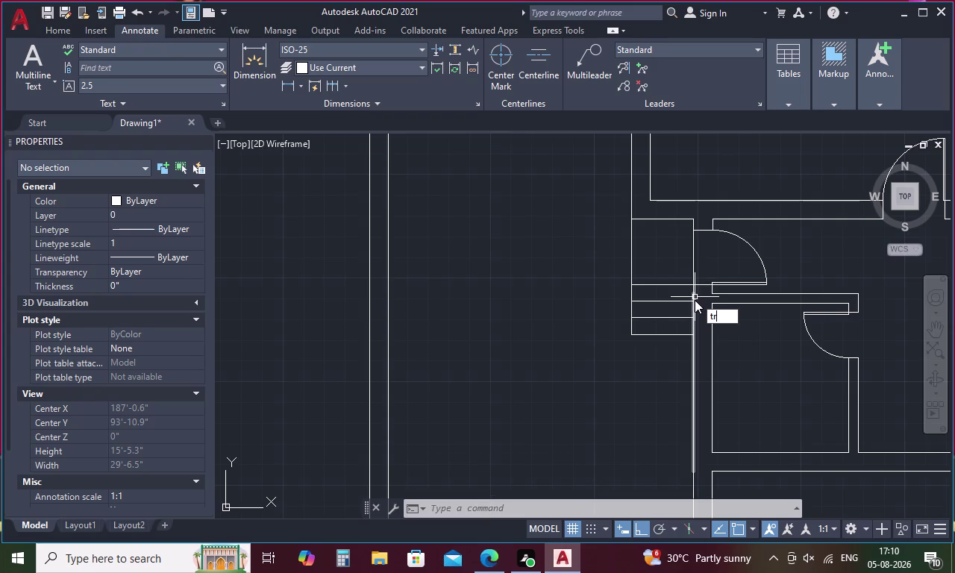
Fence-trim the wall line inside the opening, then zoom out to view the whole plan.
key(space)
drag(703, 261, 688, 264)
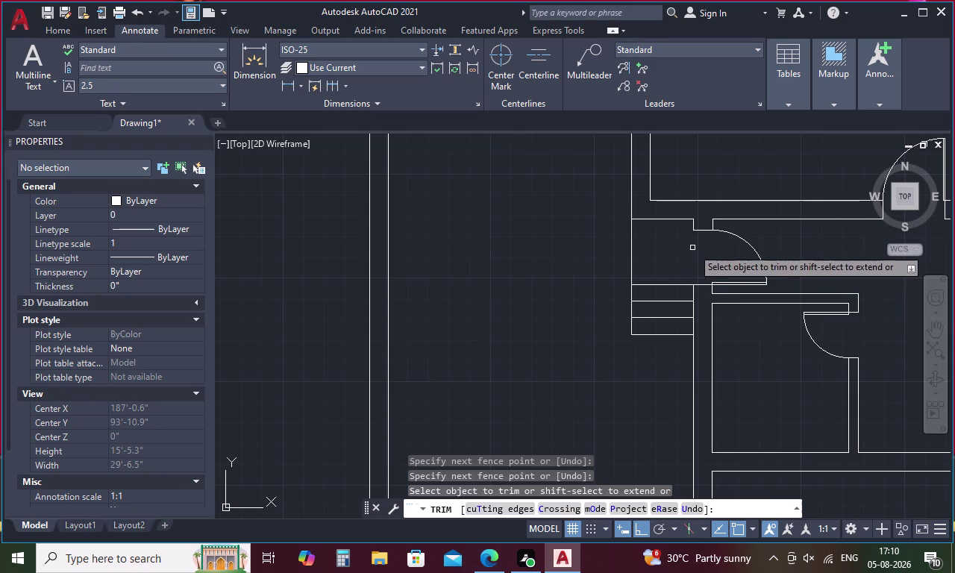
middle_drag(693, 247, 520, 299)
scroll(down, 3)
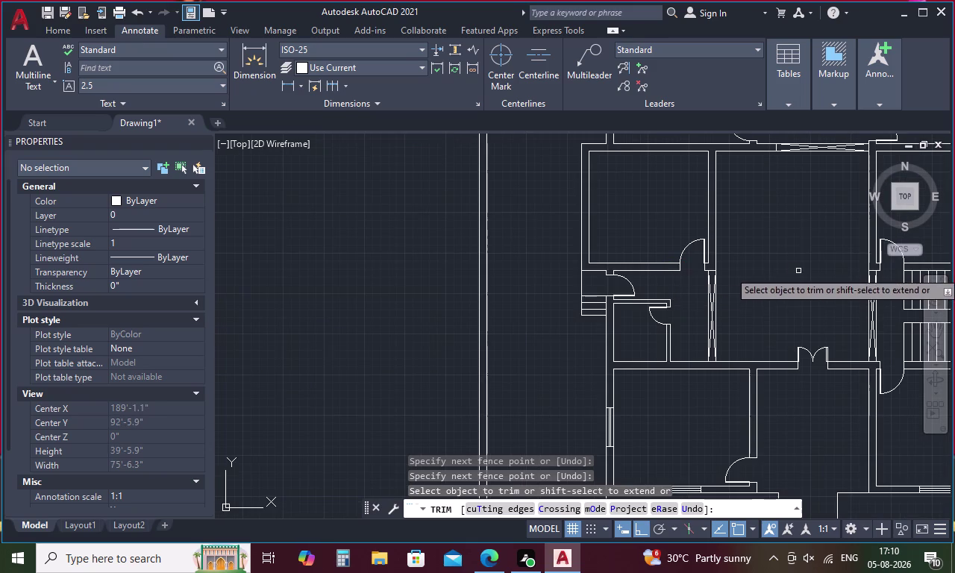
middle_drag(798, 271, 634, 296)
scroll(down, 3)
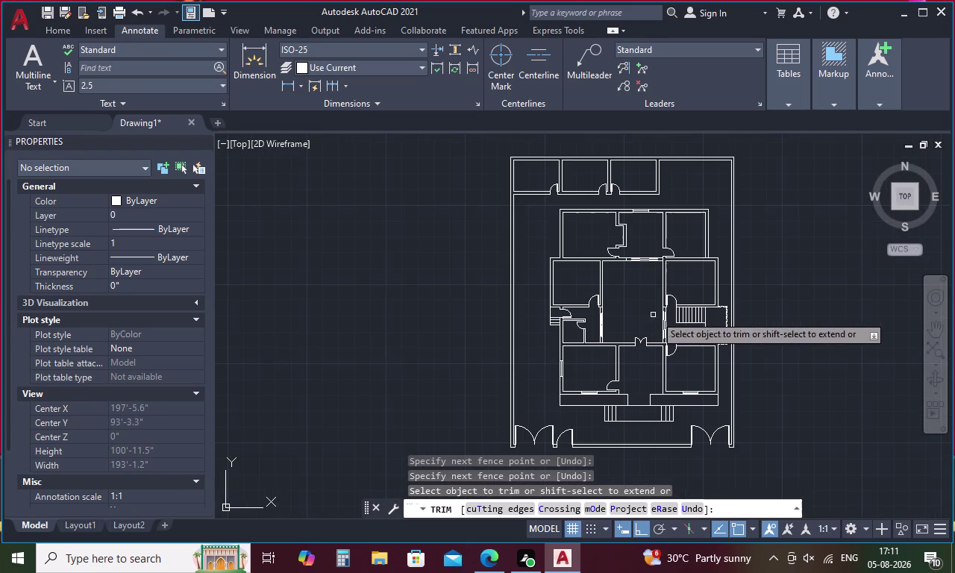